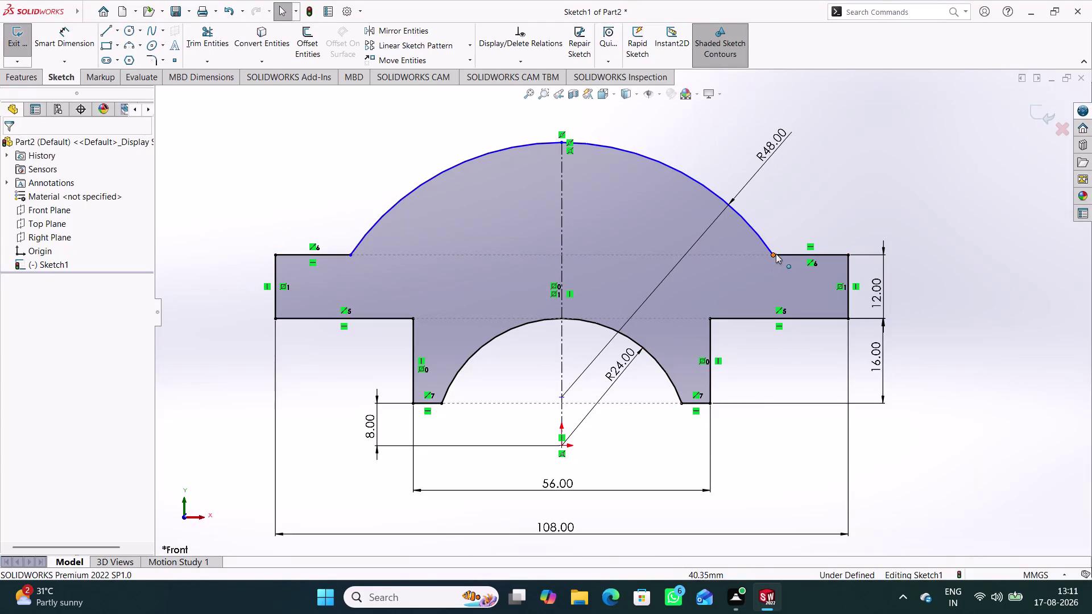
Try a tangent relation at the dome arc's endpoint, then undo it.
click(776, 253)
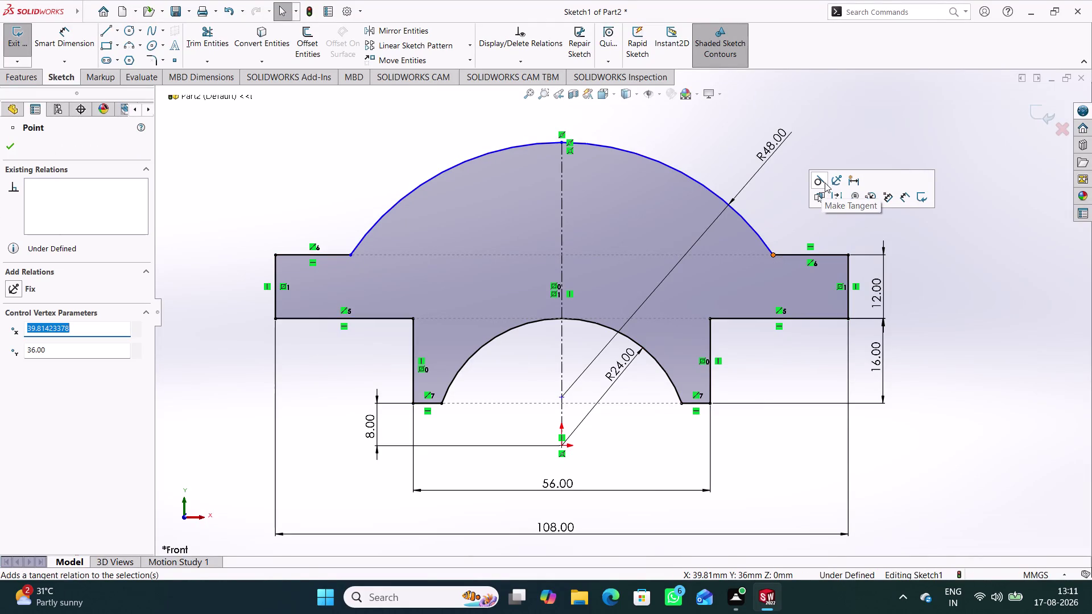
click(824, 183)
click(994, 310)
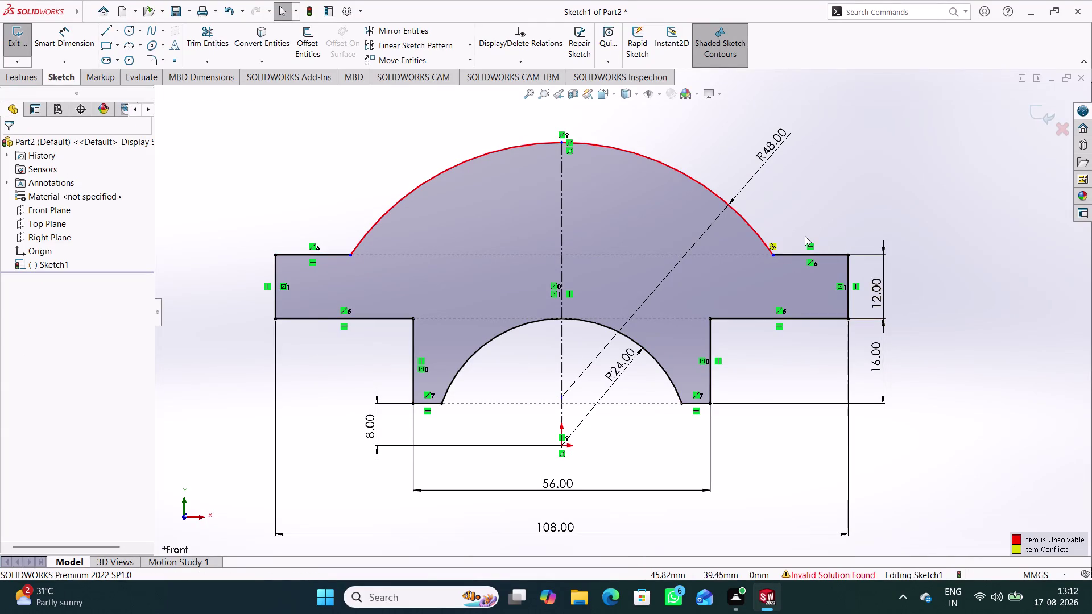
key(ctrl+z)
click(848, 210)
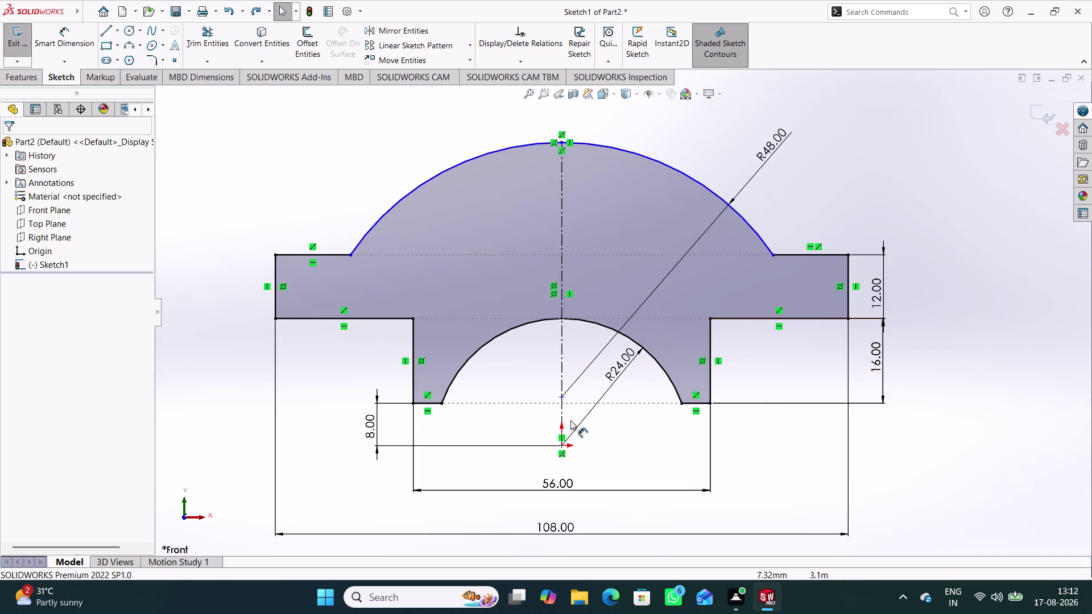
Drag the R48 dome arc's centre down along the centreline.
drag(564, 398, 565, 430)
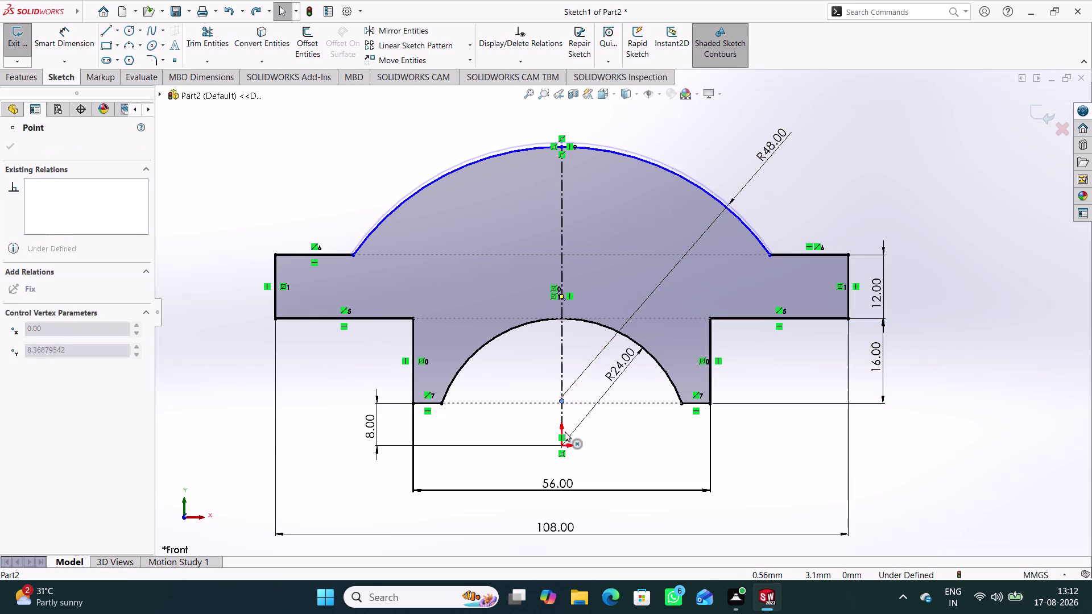
drag(565, 430, 582, 543)
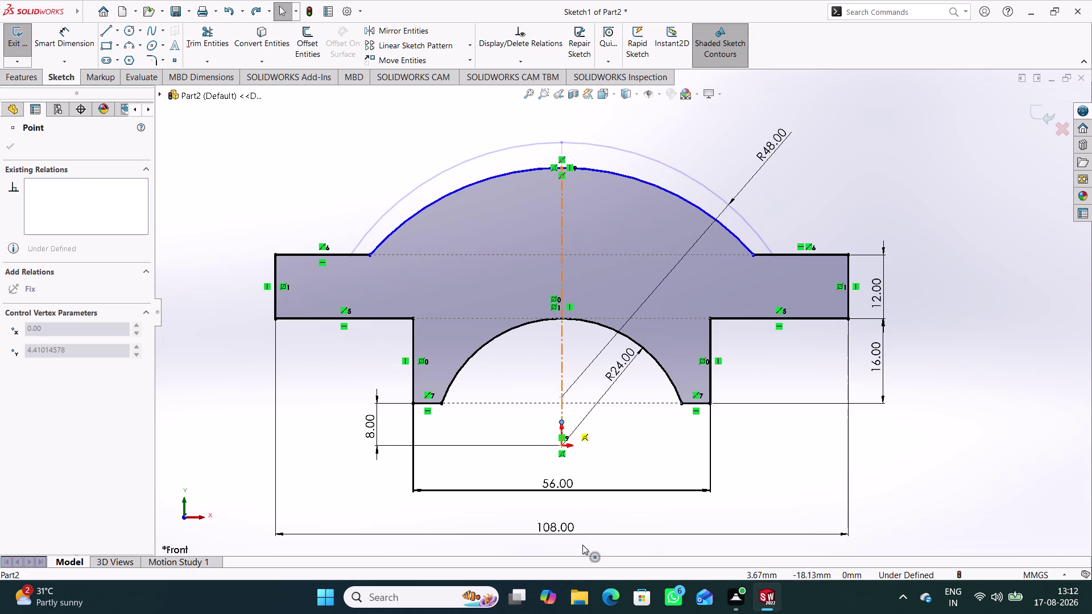
drag(582, 543, 585, 561)
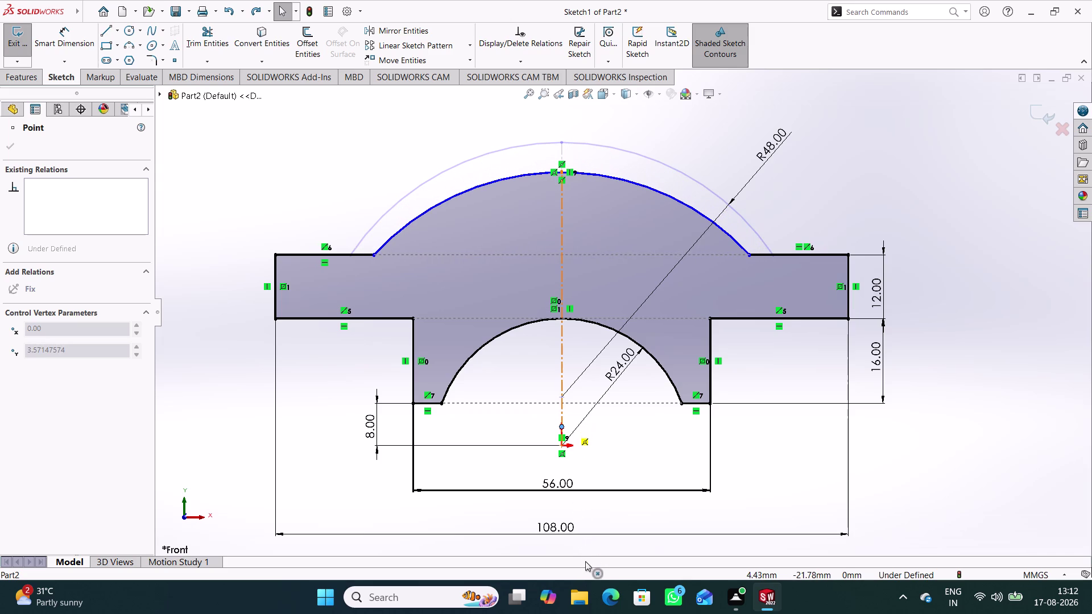
drag(585, 561, 622, 452)
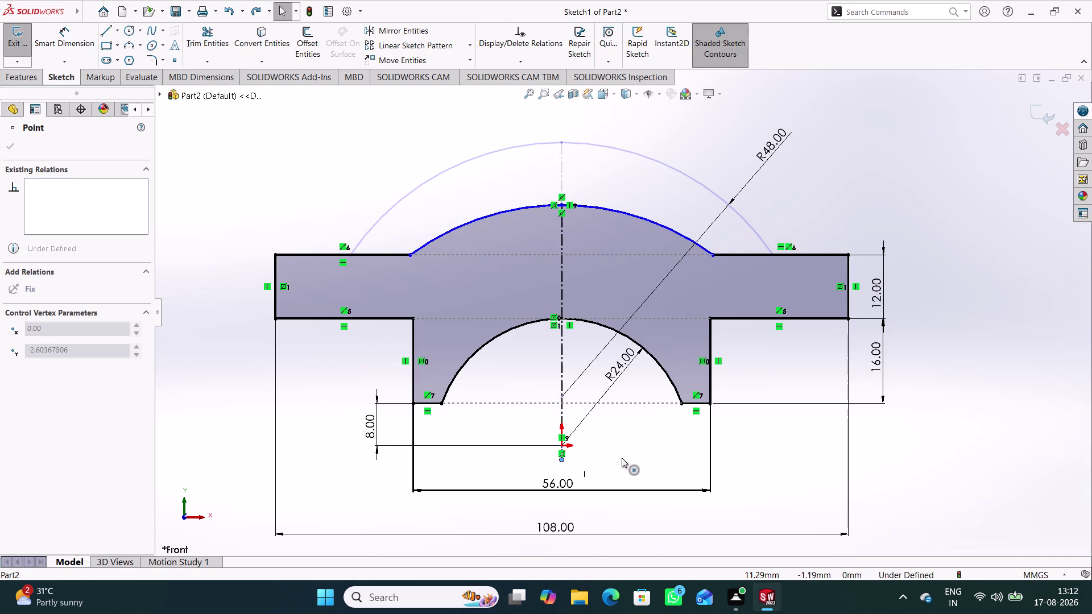
drag(621, 452, 638, 492)
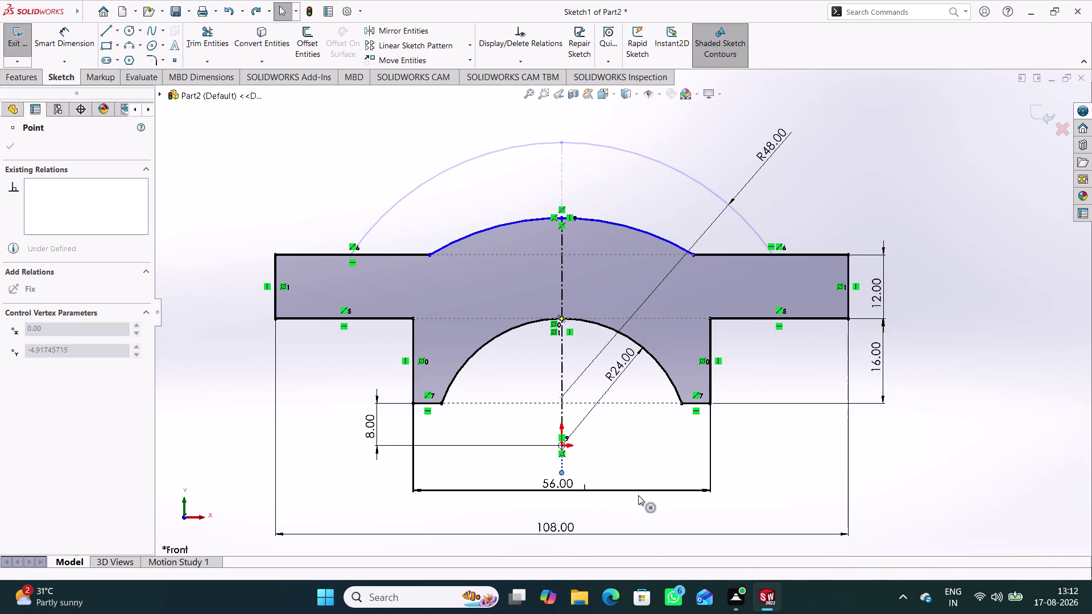
drag(638, 492, 629, 596)
drag(658, 443, 654, 461)
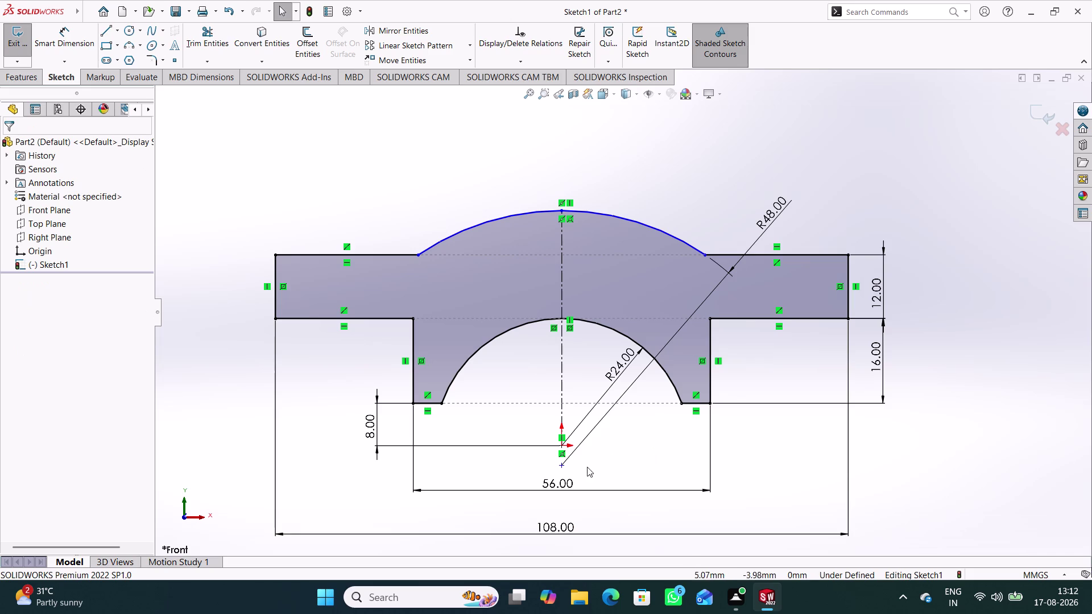
drag(563, 465, 583, 468)
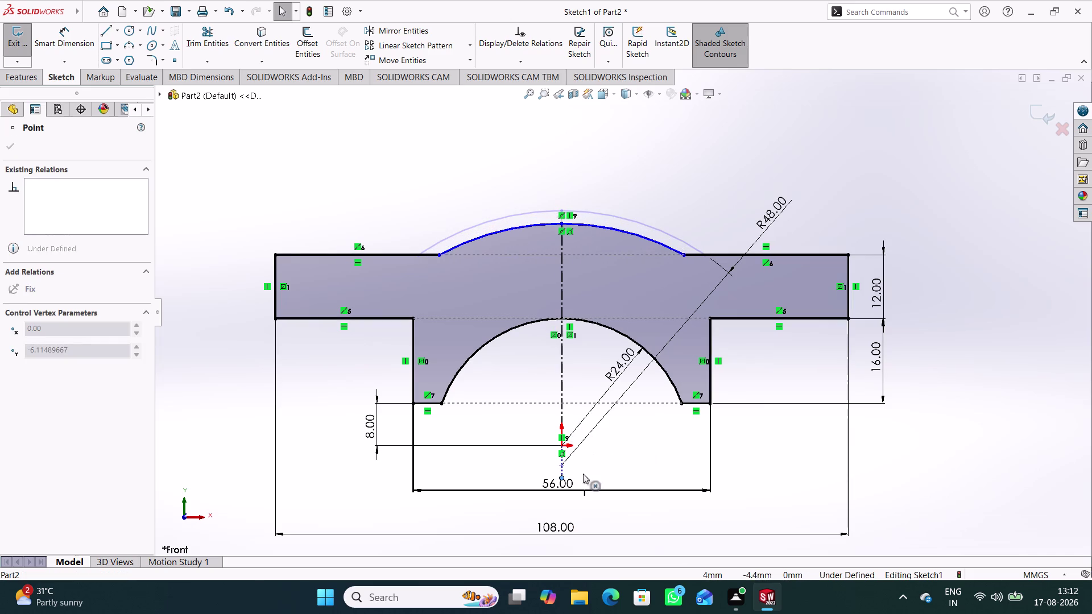
drag(582, 468, 605, 447)
Move the R48.00 dimension aside and place the 56.00 dimension below the profile.
click(628, 454)
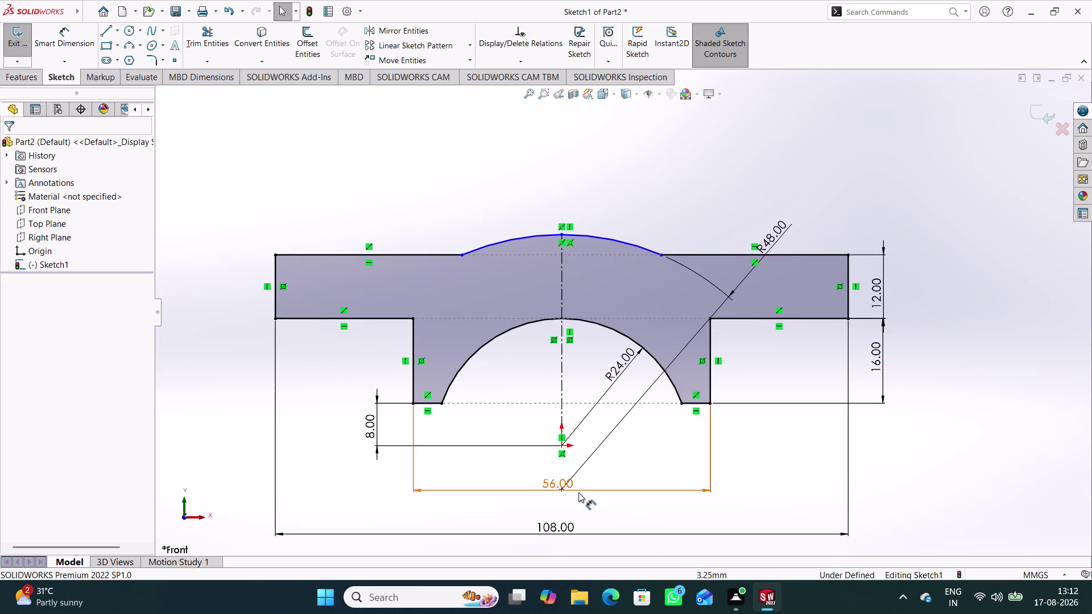
click(562, 489)
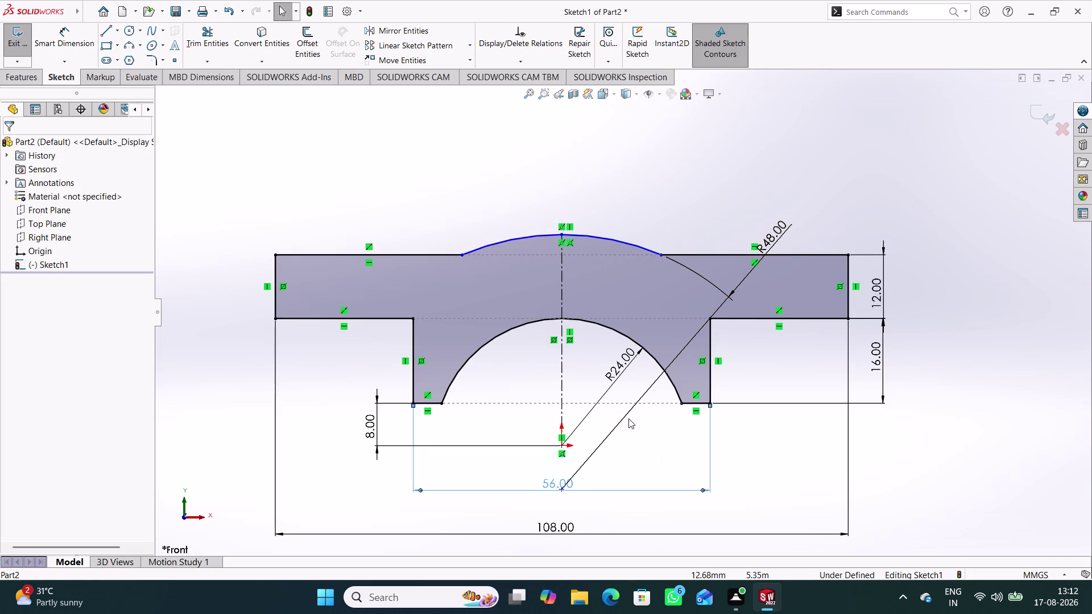
drag(623, 422, 629, 406)
click(624, 453)
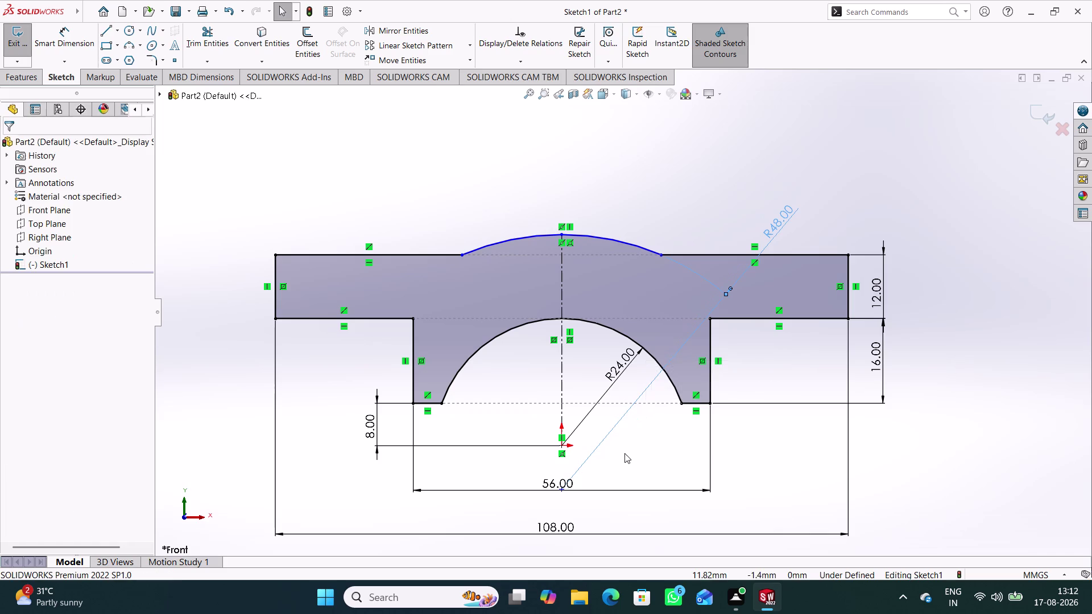
drag(560, 489, 566, 449)
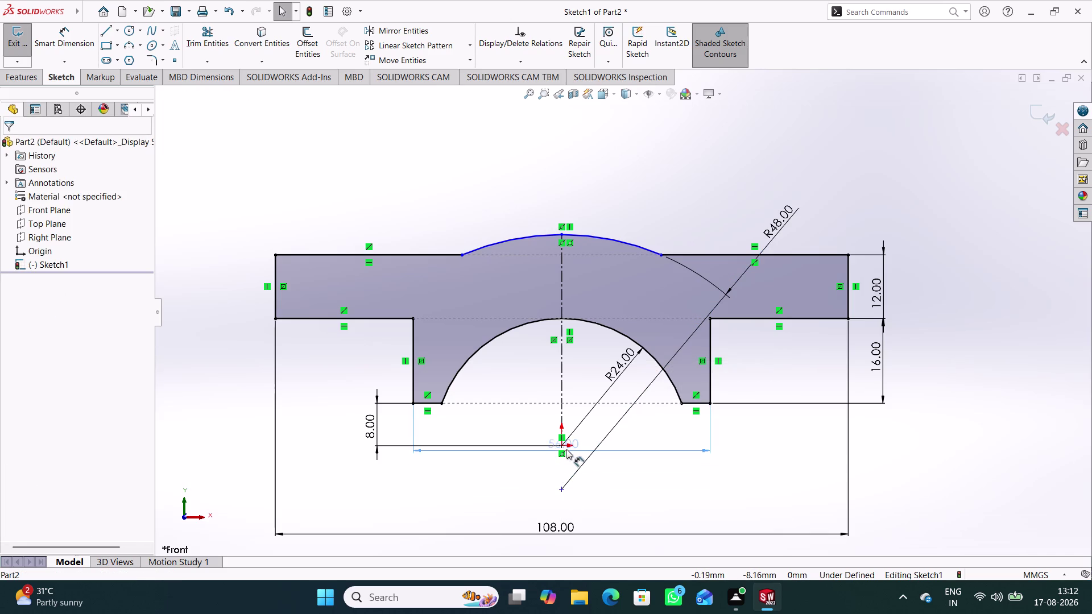
drag(566, 449, 562, 512)
click(603, 485)
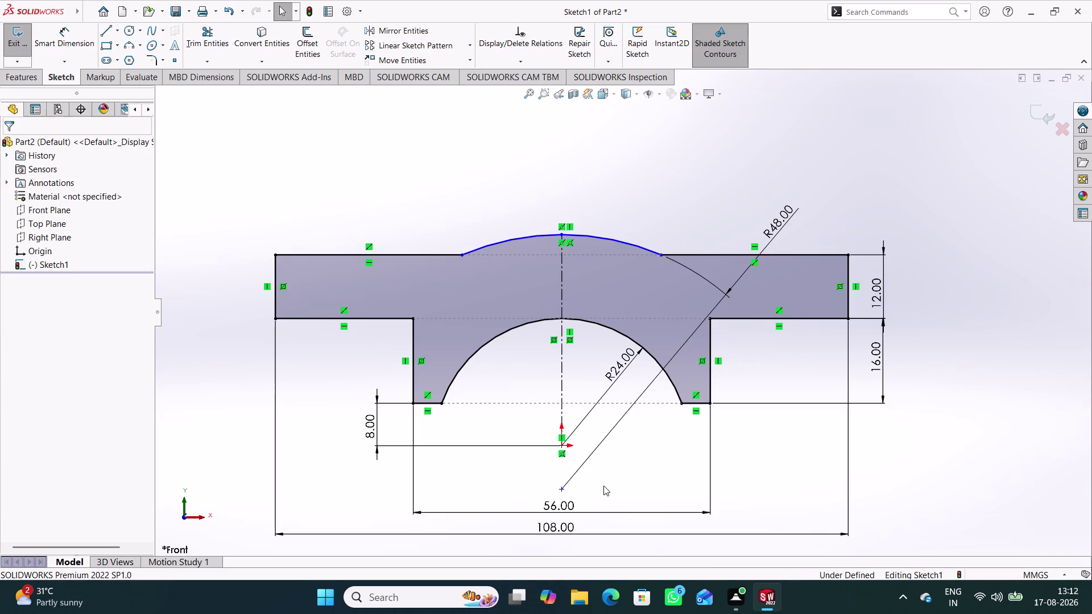
Nudge the dome arc's centre point a little lower.
drag(560, 489, 566, 432)
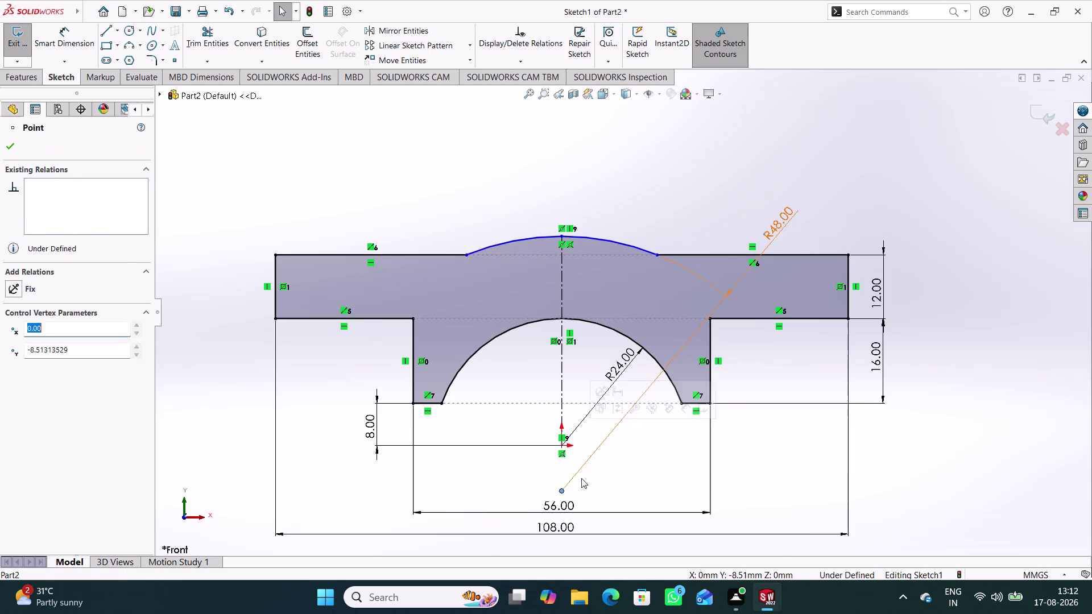
click(594, 483)
drag(559, 490, 562, 455)
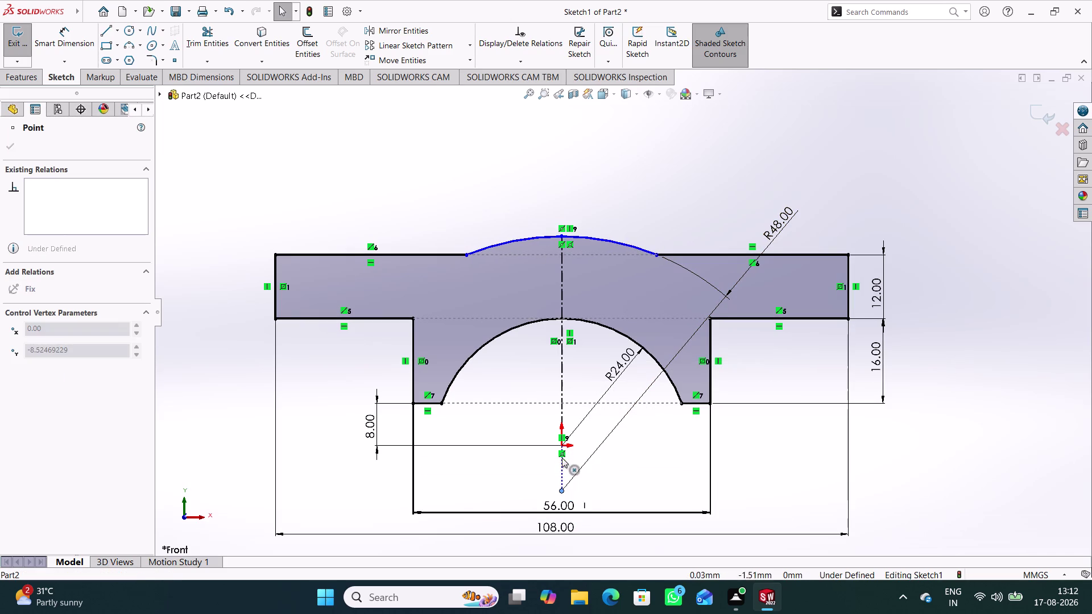
drag(561, 456, 587, 472)
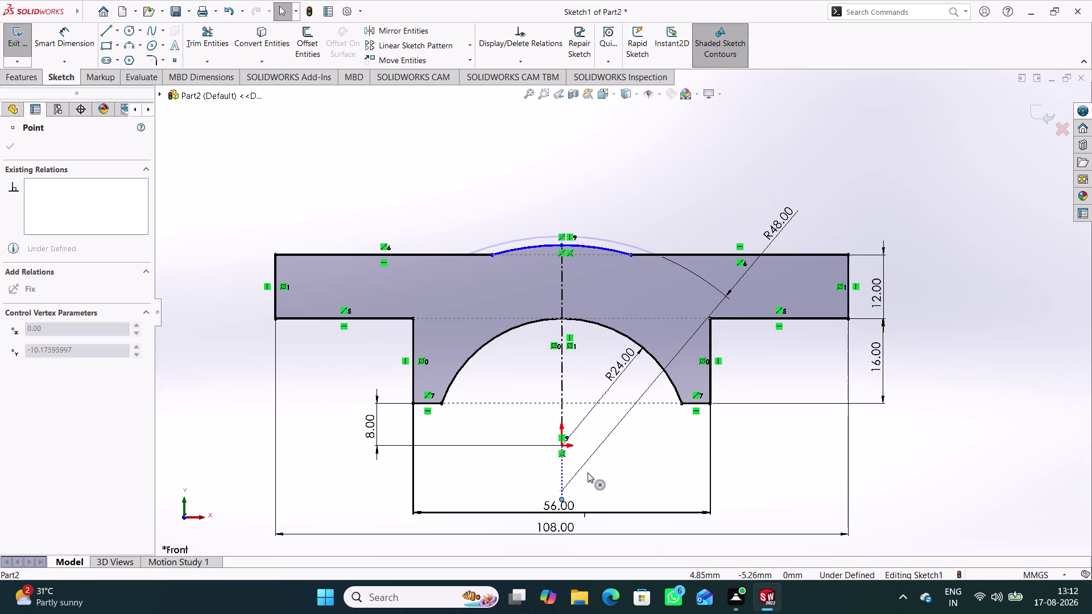
drag(587, 472, 589, 473)
click(597, 248)
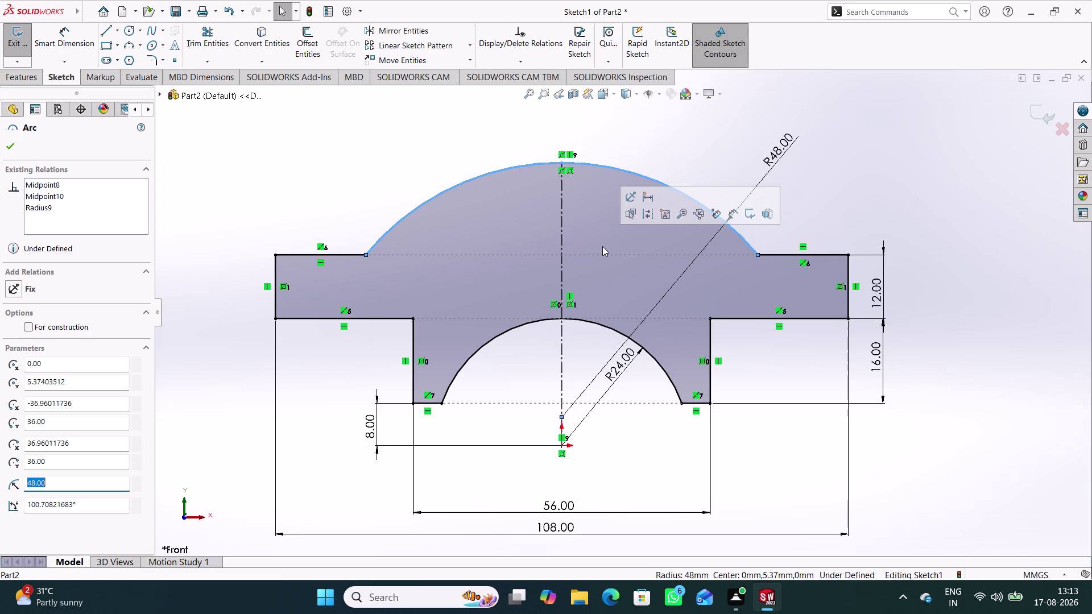
Snap the R48 dome arc's centre point onto the origin.
click(620, 463)
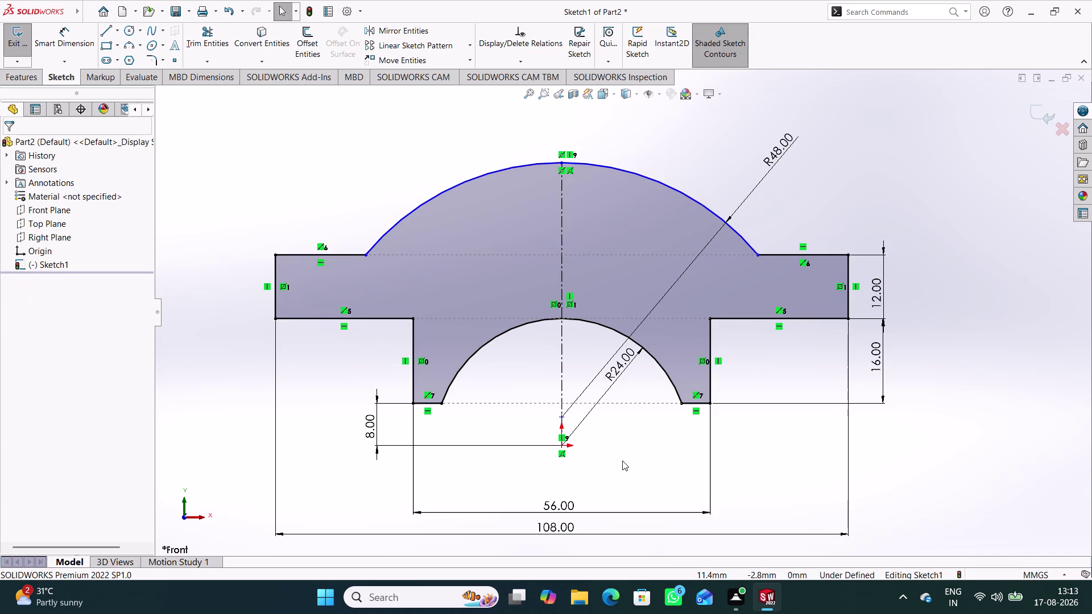
drag(563, 417, 563, 423)
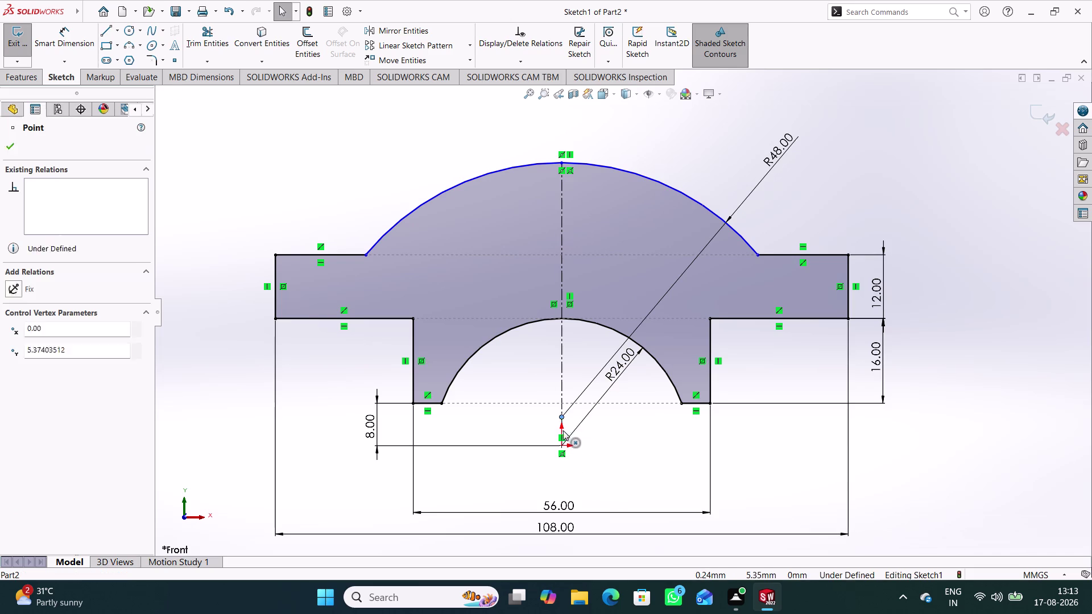
drag(563, 423, 586, 534)
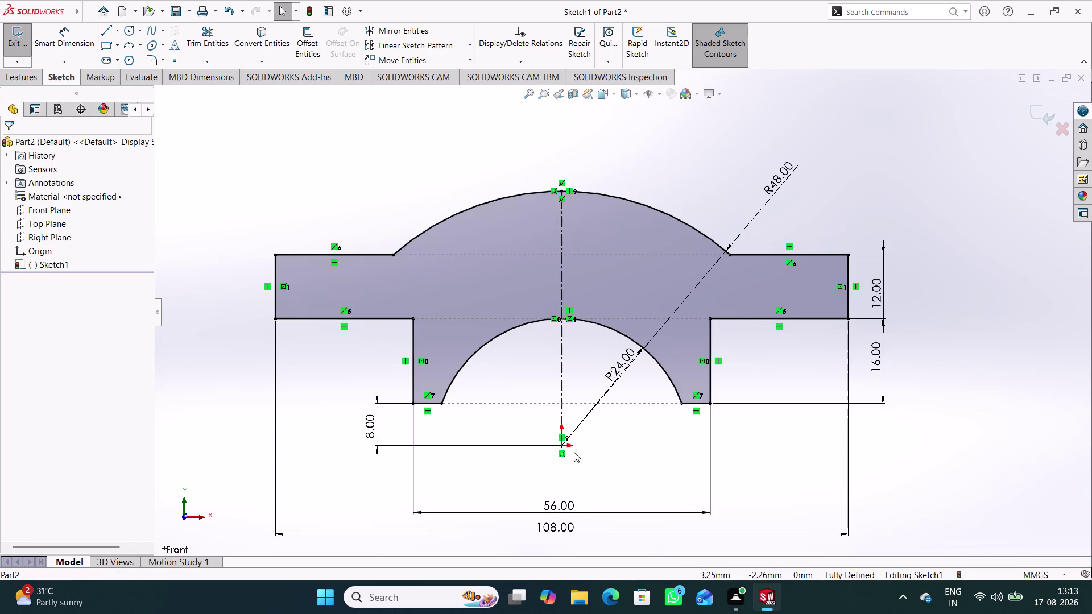
drag(563, 436, 569, 484)
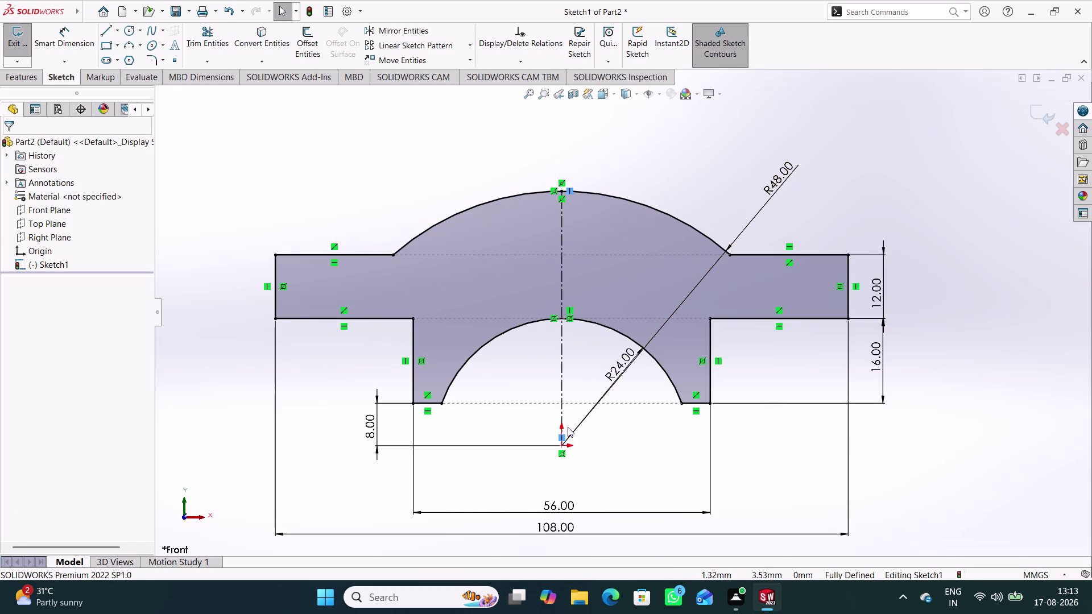
drag(561, 437, 587, 447)
click(615, 474)
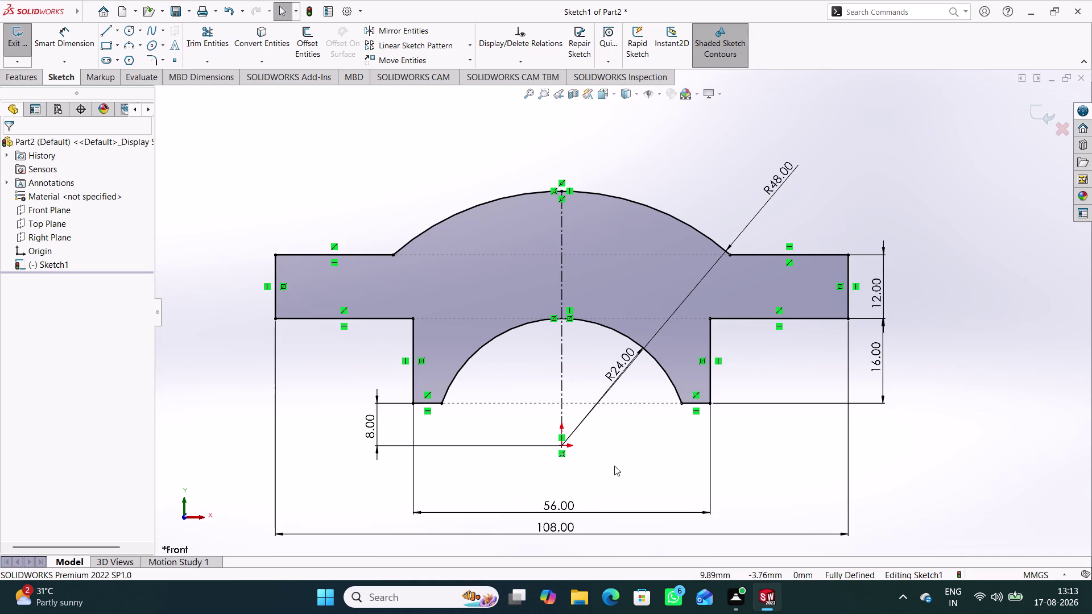
Check the dome arc's parameters and exit the fully defined profile sketch.
drag(614, 196, 616, 208)
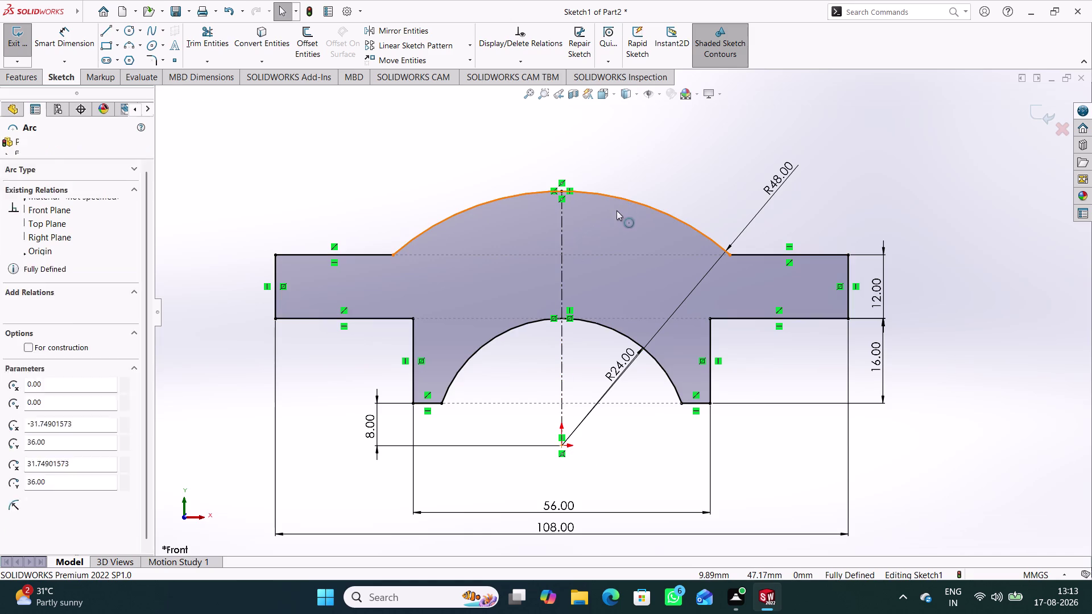
drag(616, 208, 621, 232)
click(601, 462)
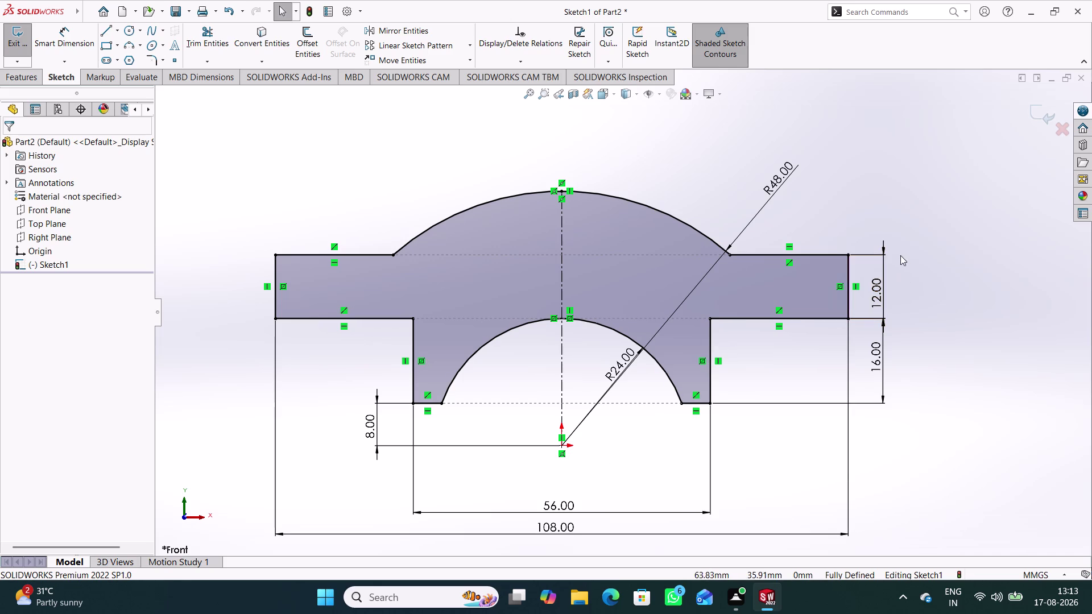
click(1045, 108)
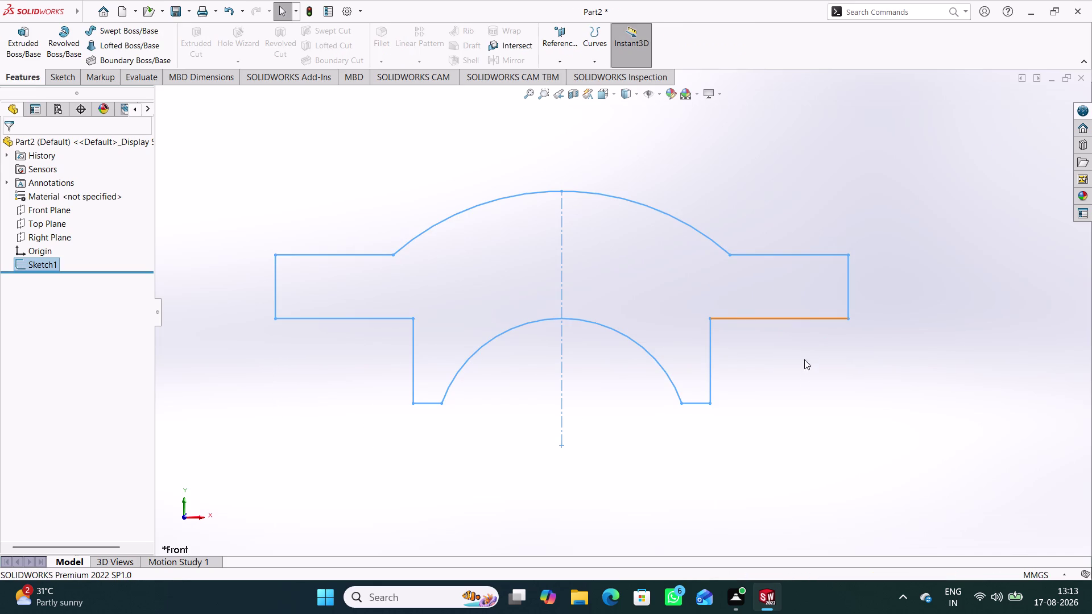
Boss-extrude the profile with Mid Plane to a 46 mm depth, creating Boss-Extrude1.
middle_drag(797, 374, 782, 393)
click(28, 48)
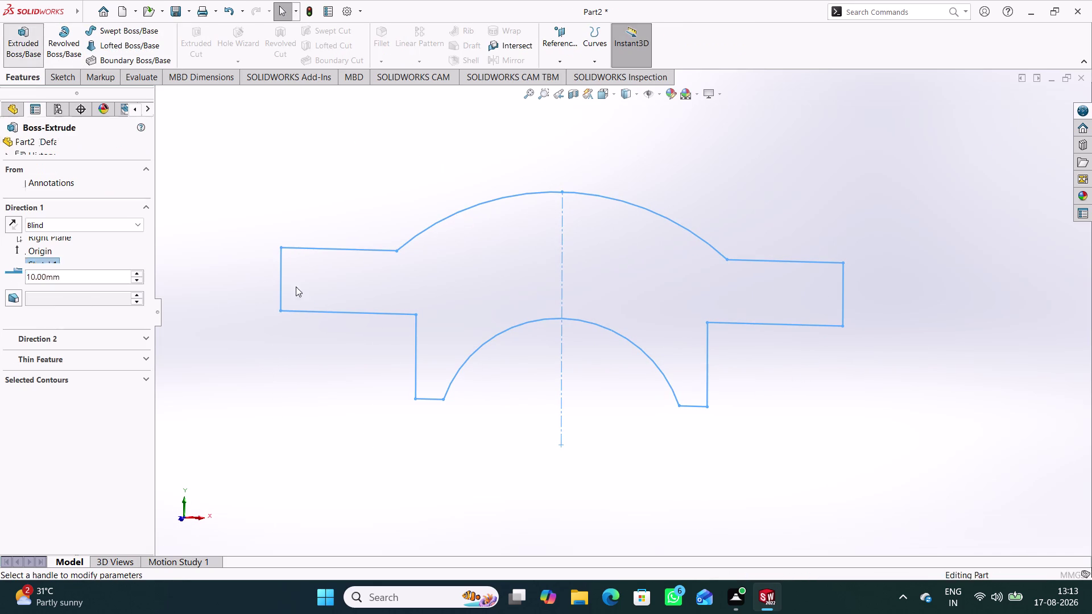
click(138, 222)
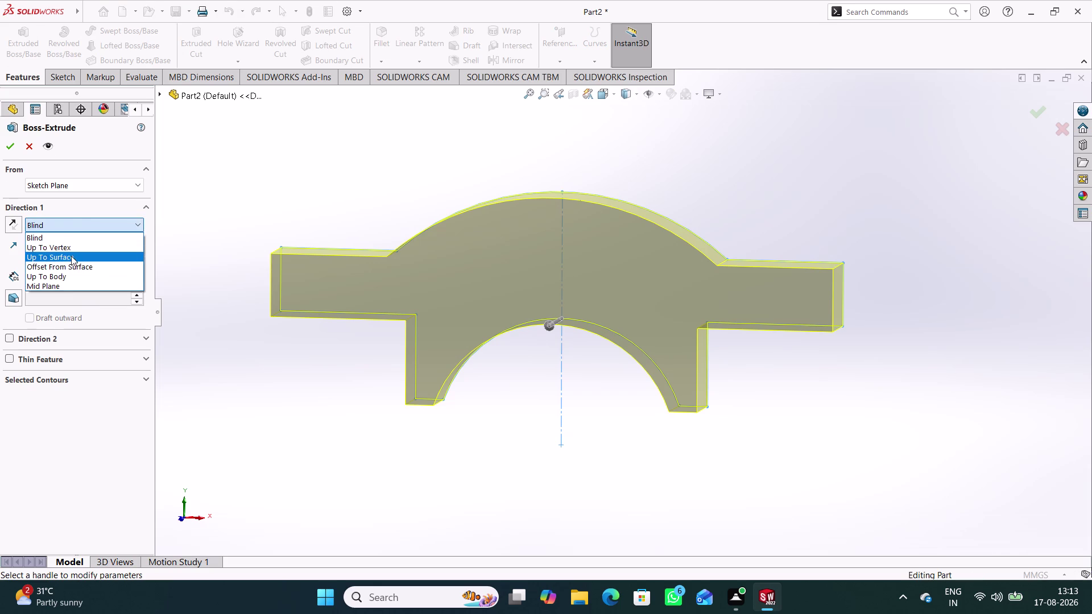
click(73, 285)
middle_drag(481, 395, 402, 424)
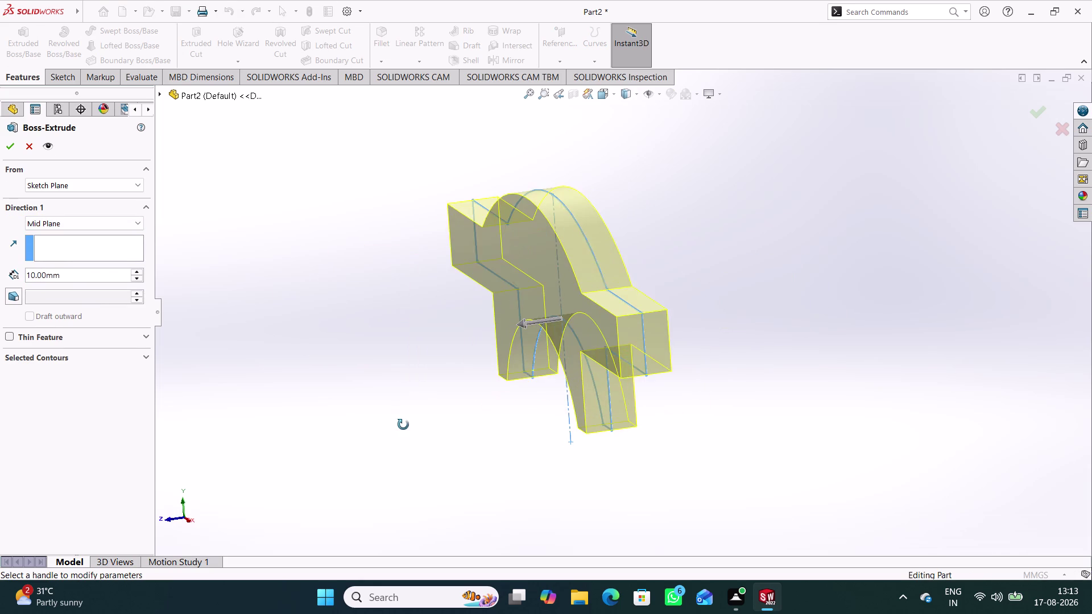
middle_drag(401, 423, 404, 426)
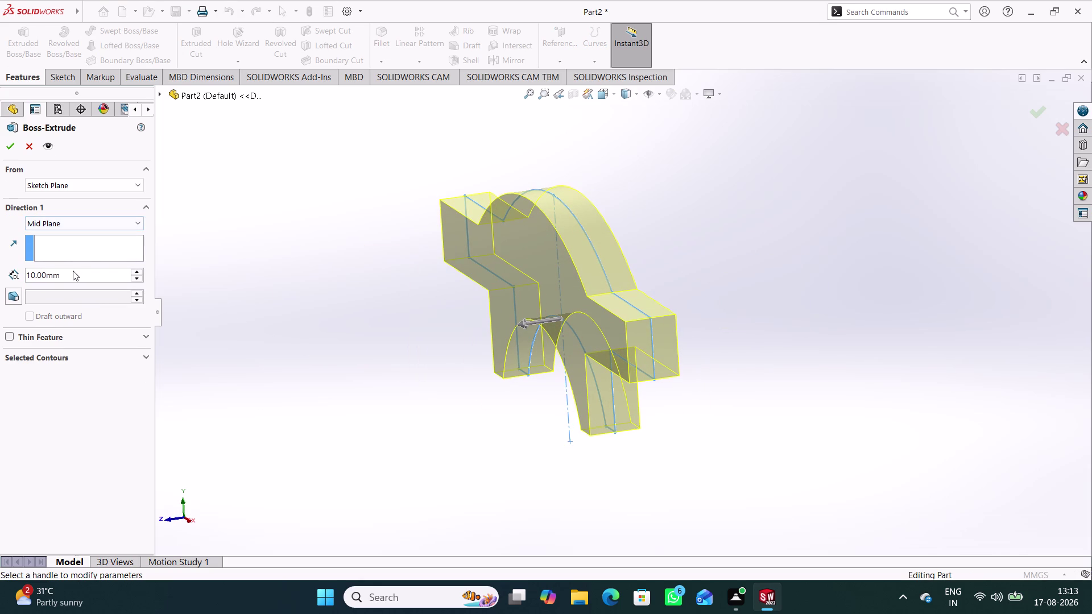
drag(73, 271, 34, 273)
text(4)
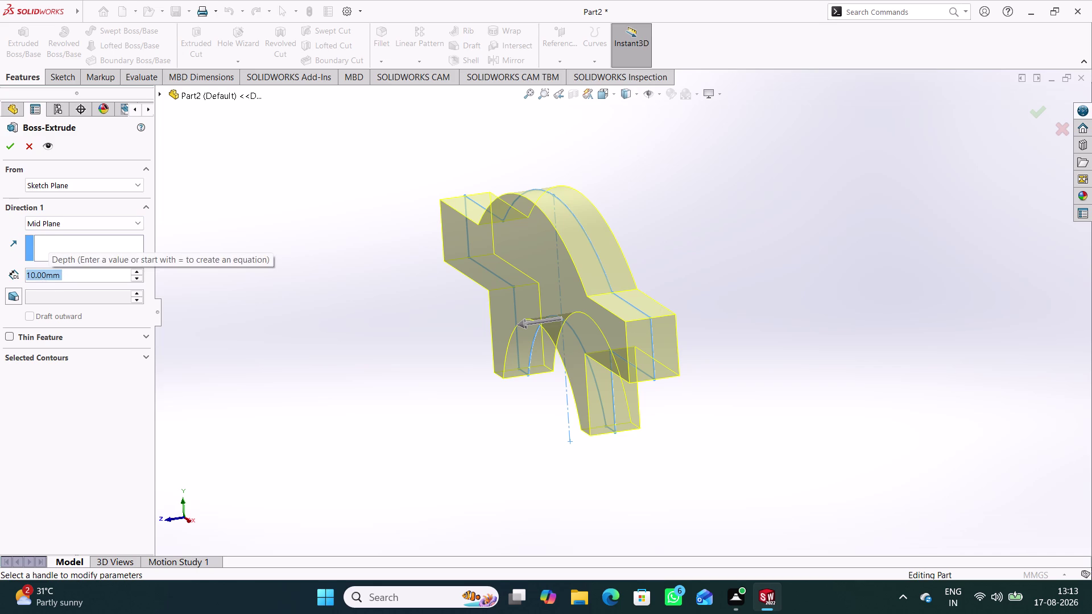
text(6)
click(292, 234)
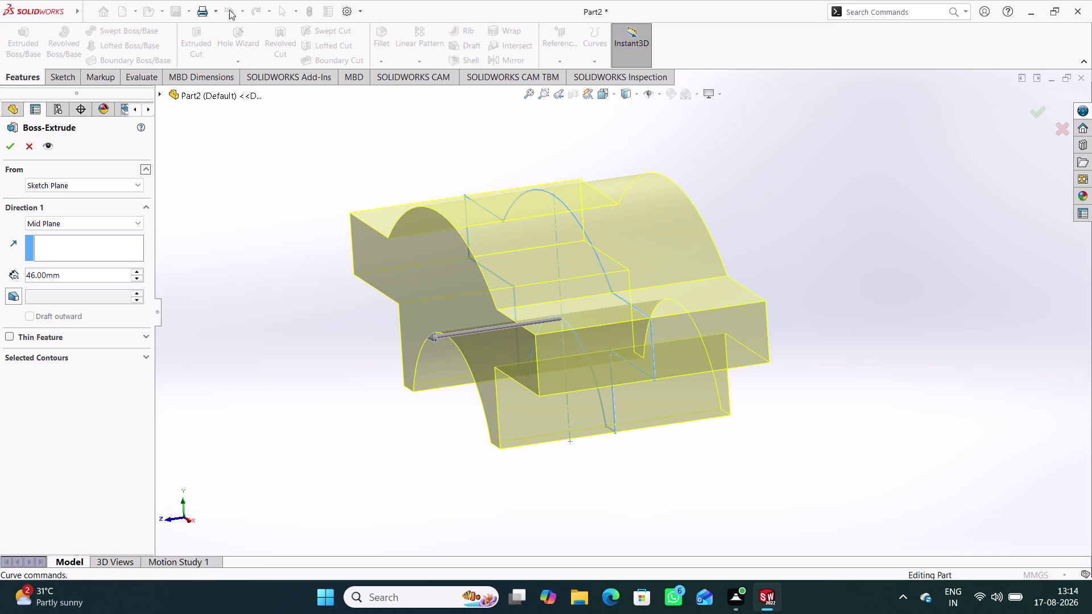
click(5, 145)
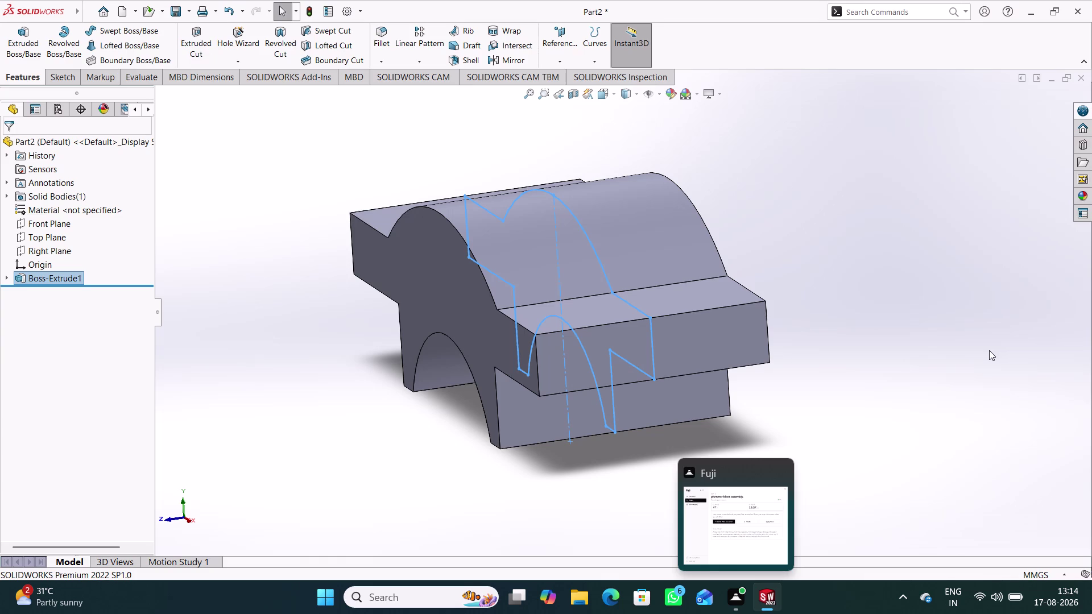
Start a fillet, browse the FilletXpert Corner and Add options, then cancel.
click(391, 385)
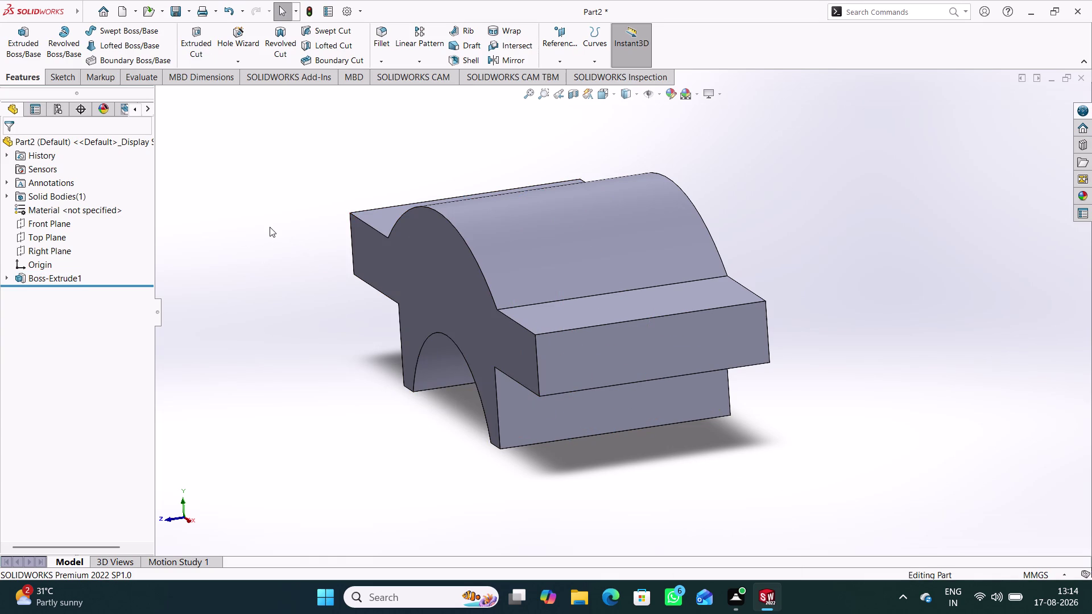
click(379, 37)
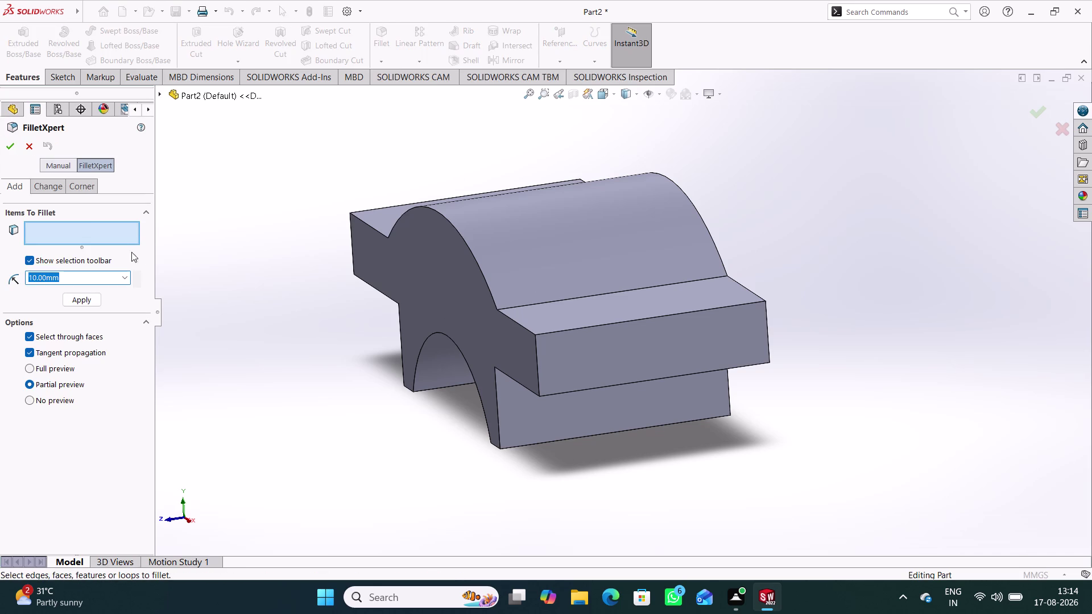
click(56, 188)
click(73, 187)
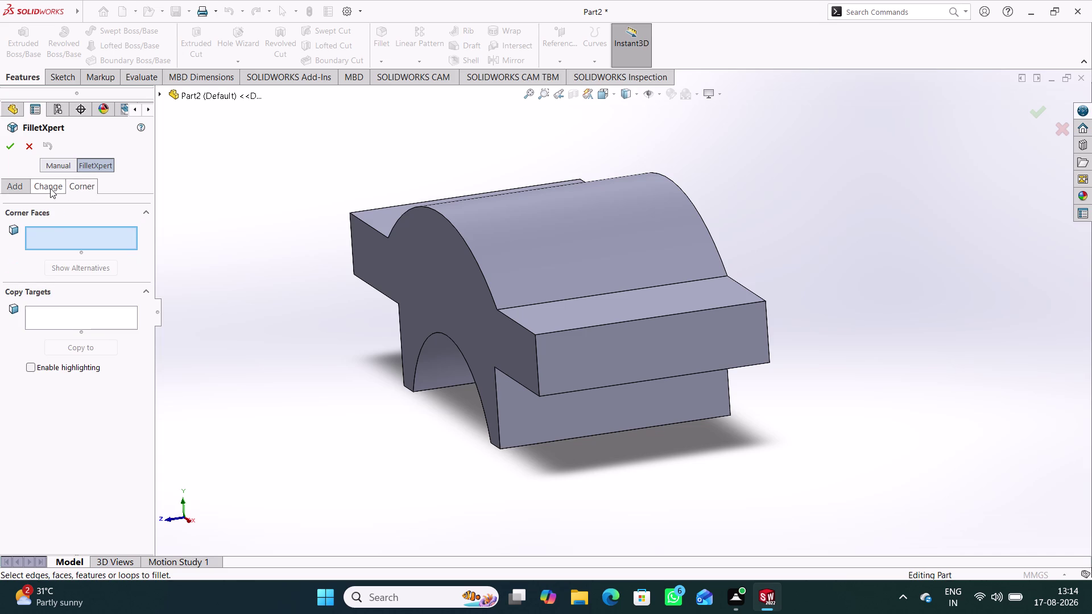
click(45, 187)
click(21, 186)
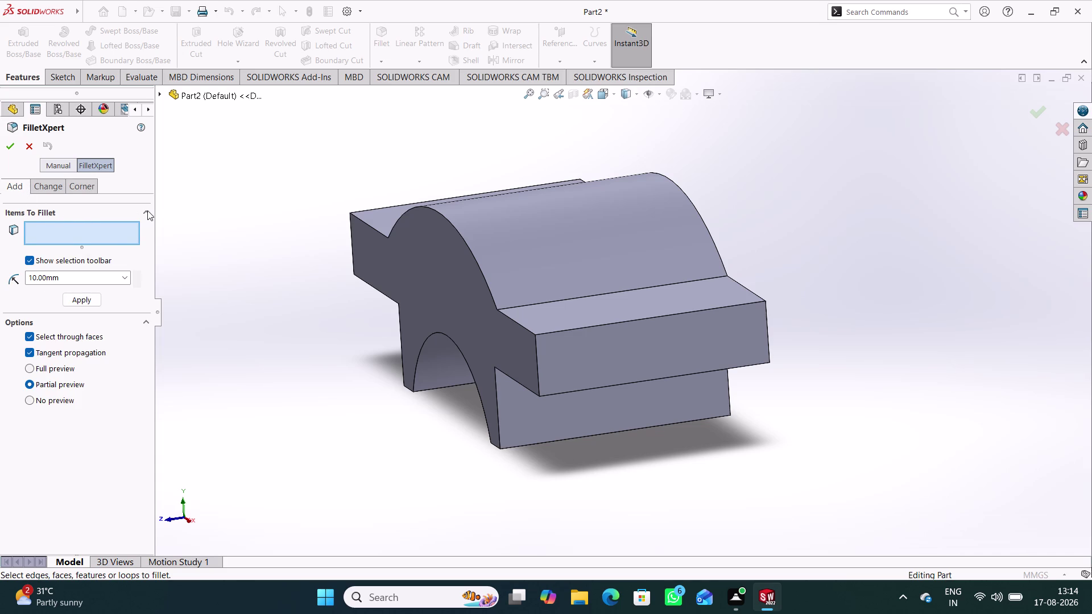
click(145, 210)
click(146, 210)
click(26, 143)
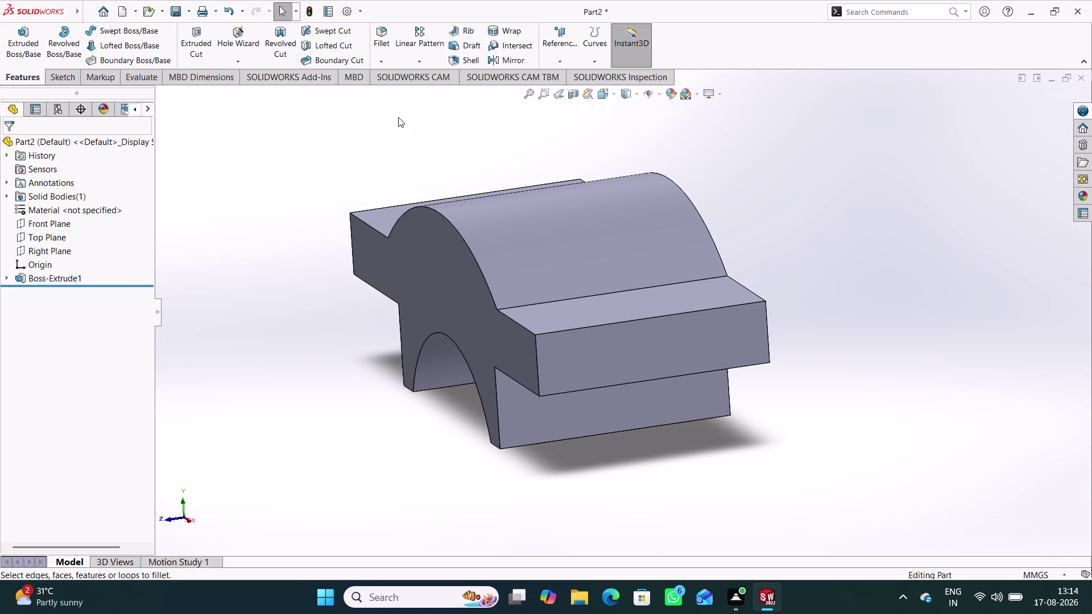
click(395, 120)
Check the Sketch tab and Linear Pattern list, then reopen Fillet.
click(74, 81)
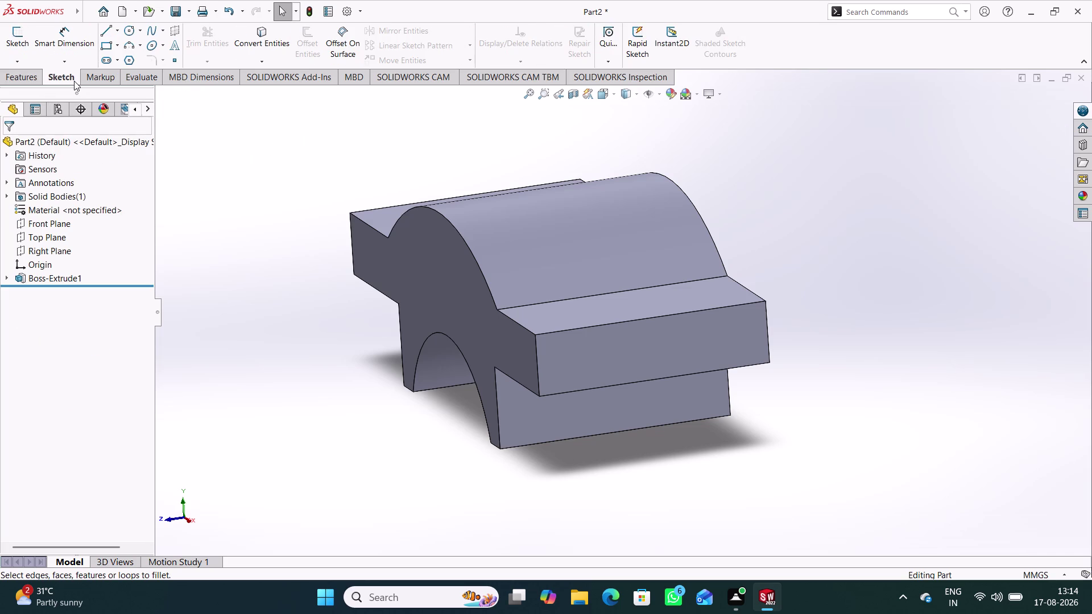
click(29, 74)
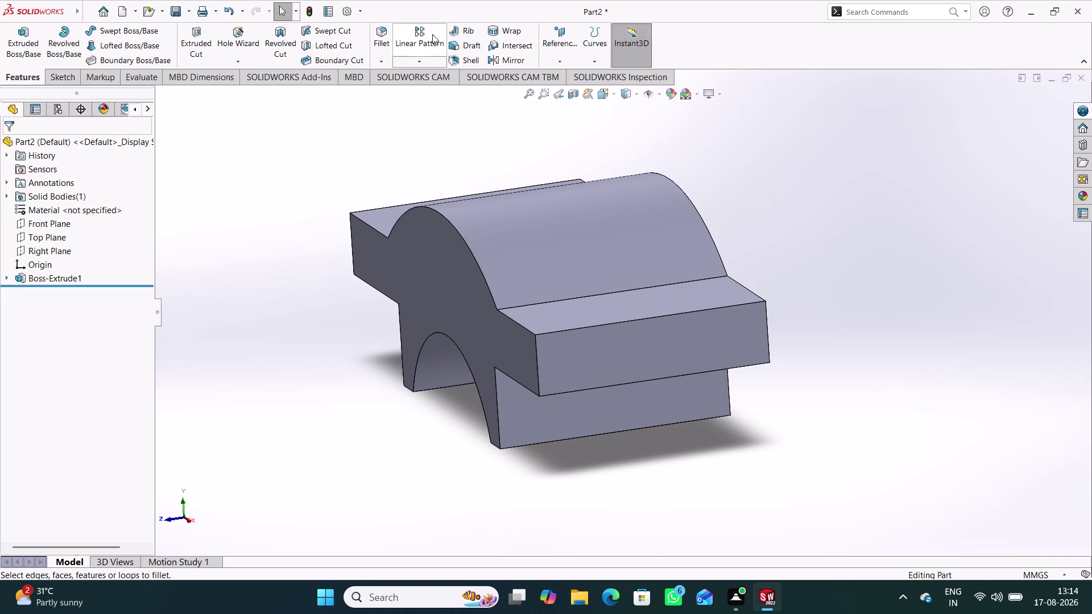
click(383, 60)
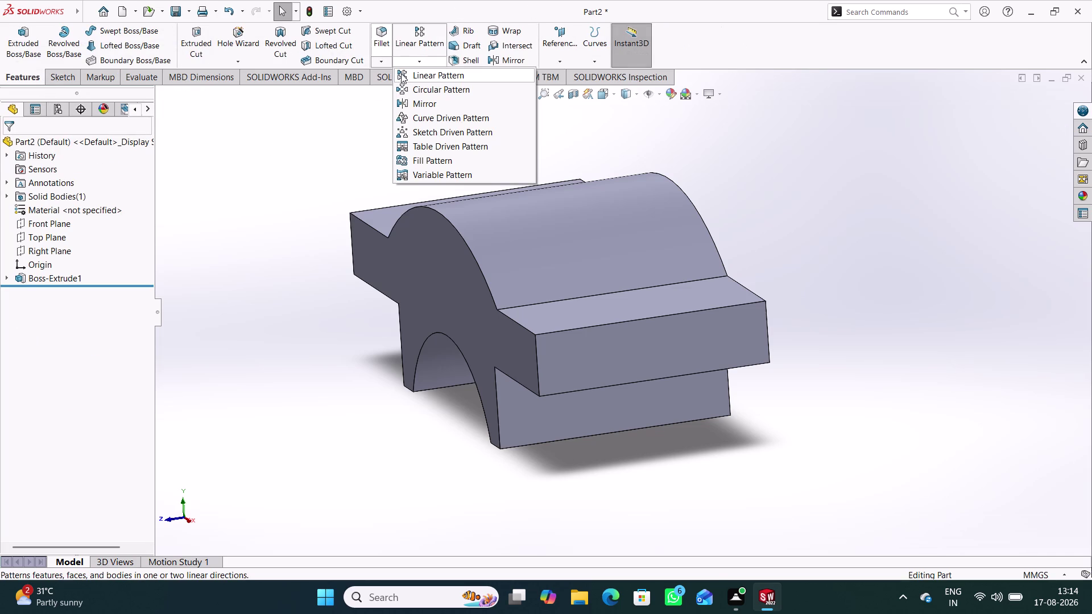
click(381, 43)
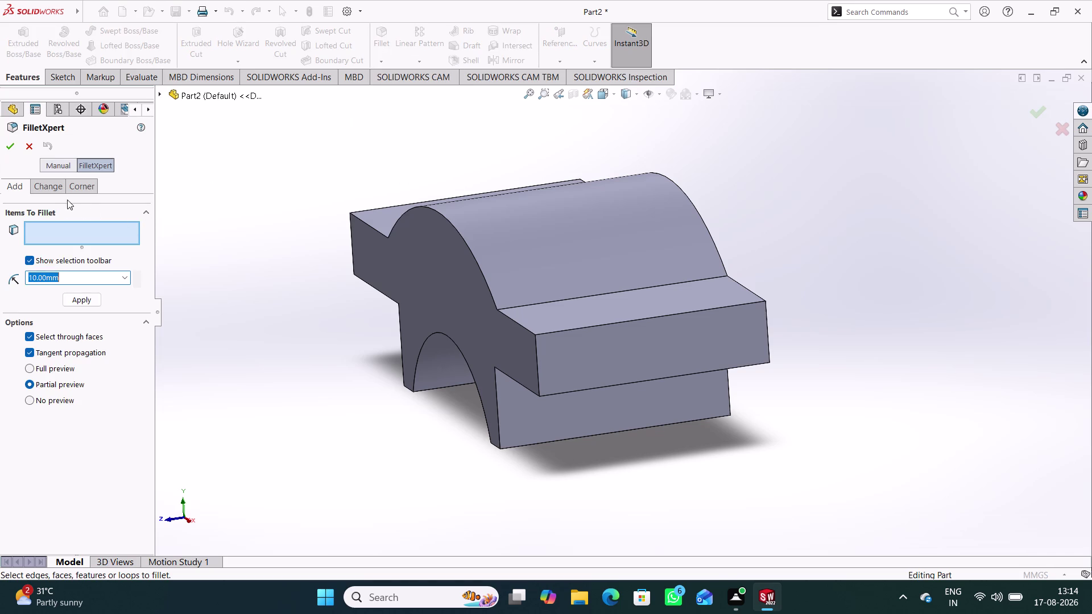
Set a manual Full Round Fillet with the flange front face and end center face.
click(65, 167)
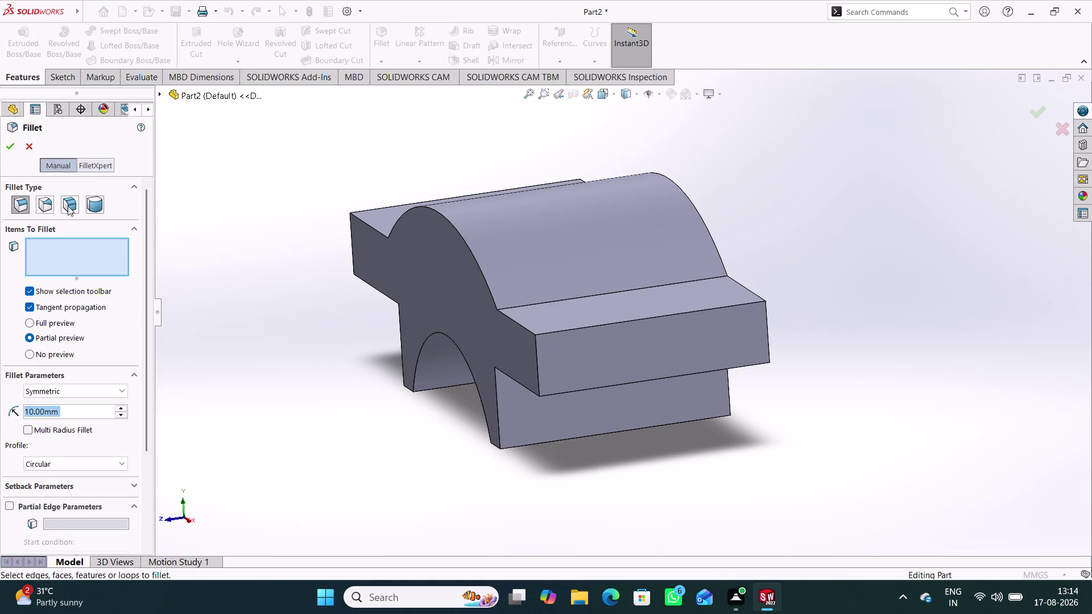
click(95, 206)
click(81, 248)
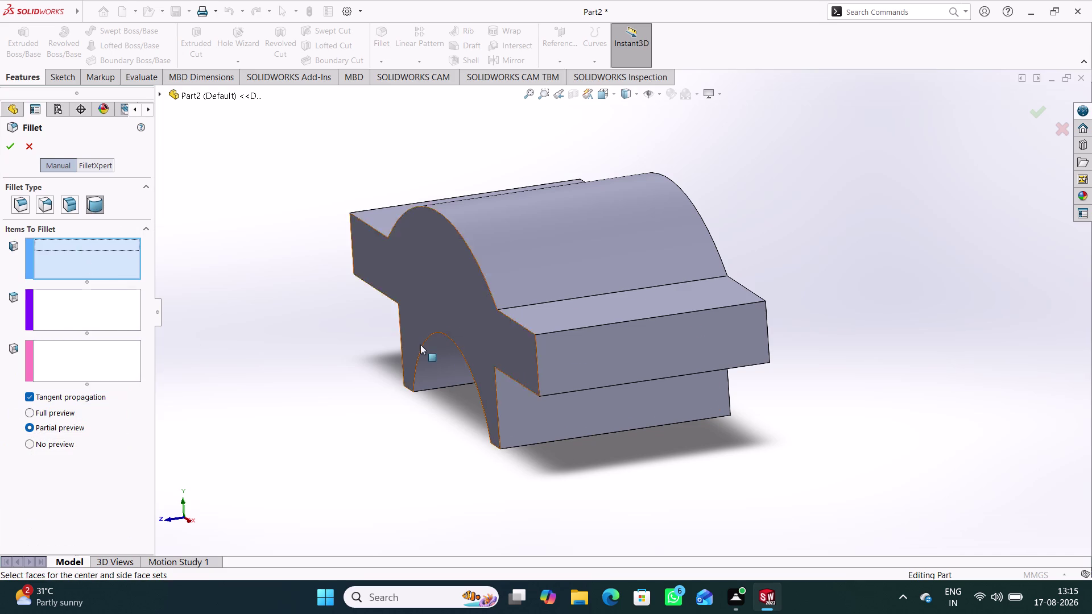
click(513, 342)
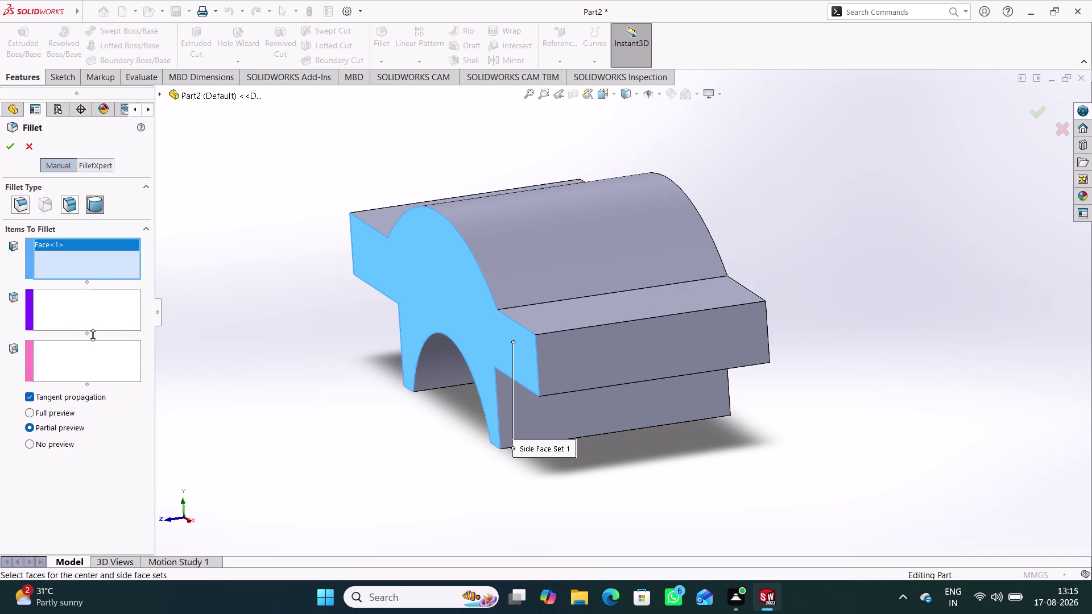
click(91, 313)
click(593, 361)
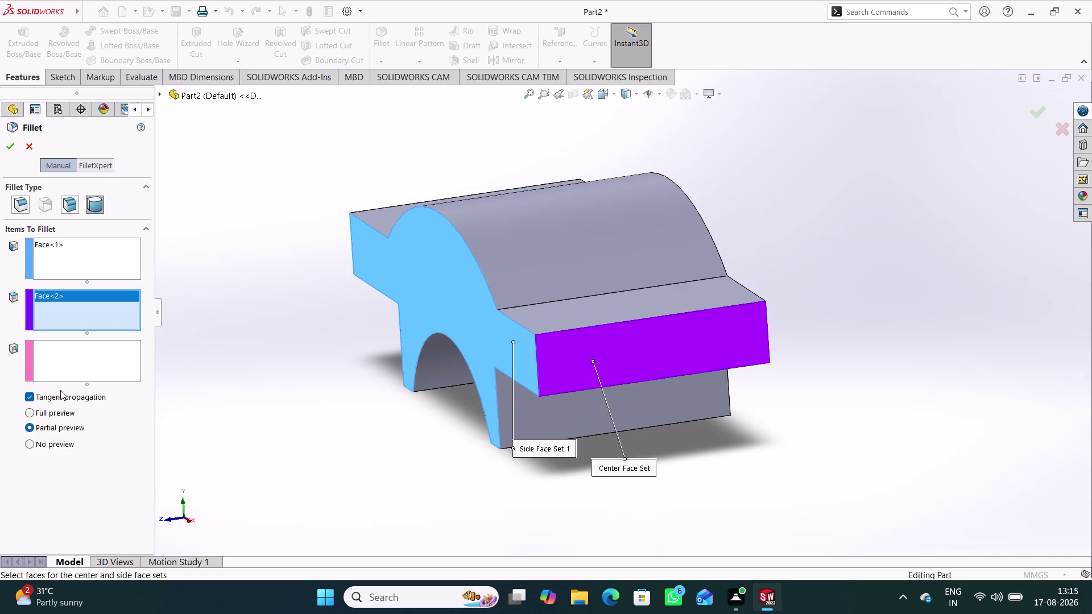
click(41, 352)
Add the flange back face as second side and confirm Fillet1.
middle_drag(909, 344, 798, 348)
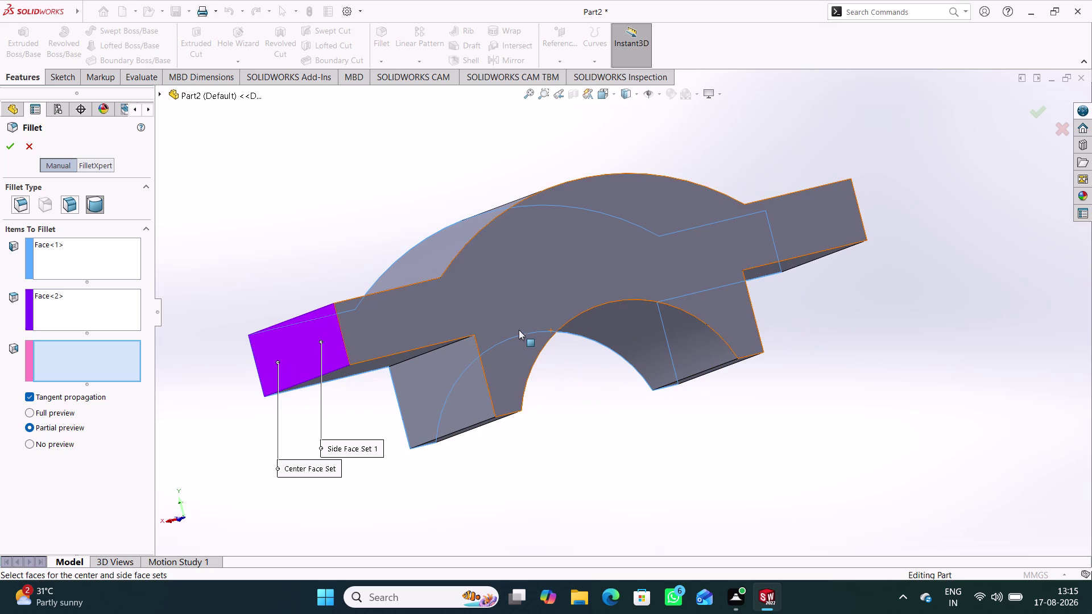
click(463, 328)
middle_drag(352, 263, 469, 257)
middle_drag(493, 255, 497, 273)
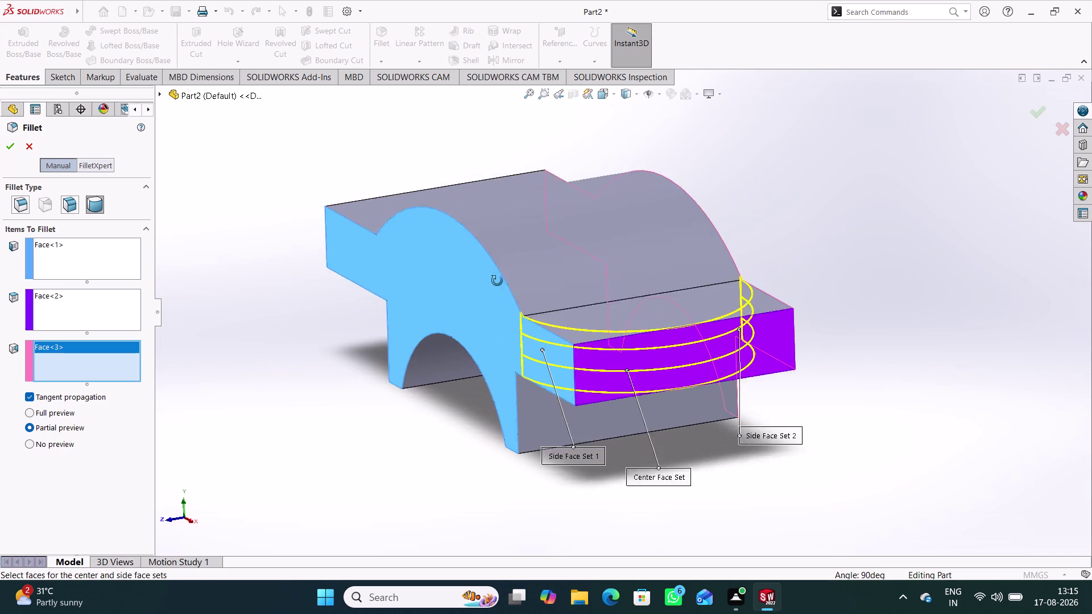
middle_drag(497, 273, 497, 283)
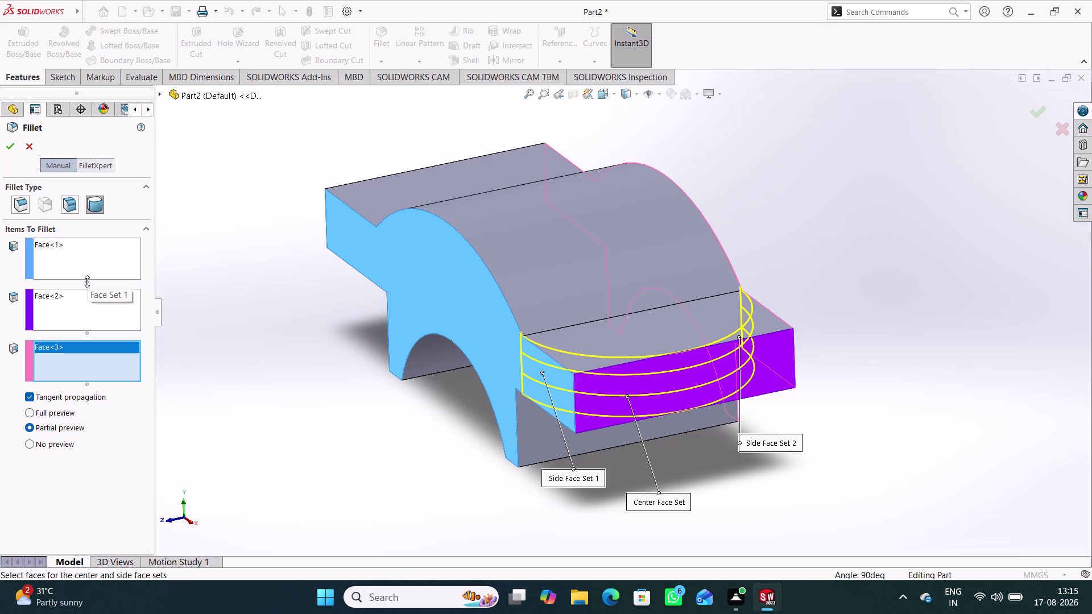
click(7, 145)
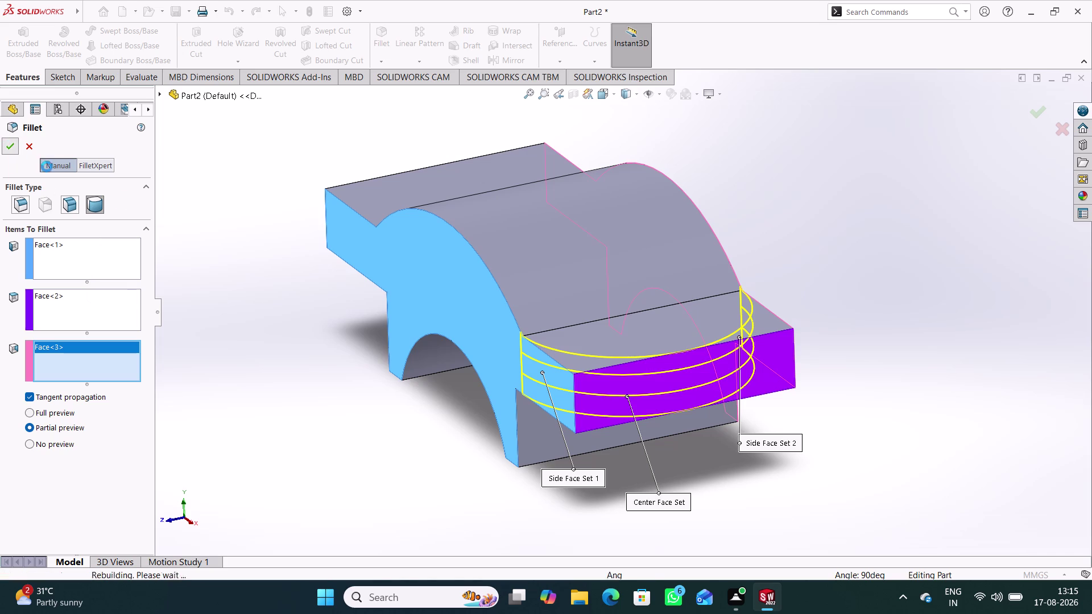
middle_drag(329, 341, 390, 421)
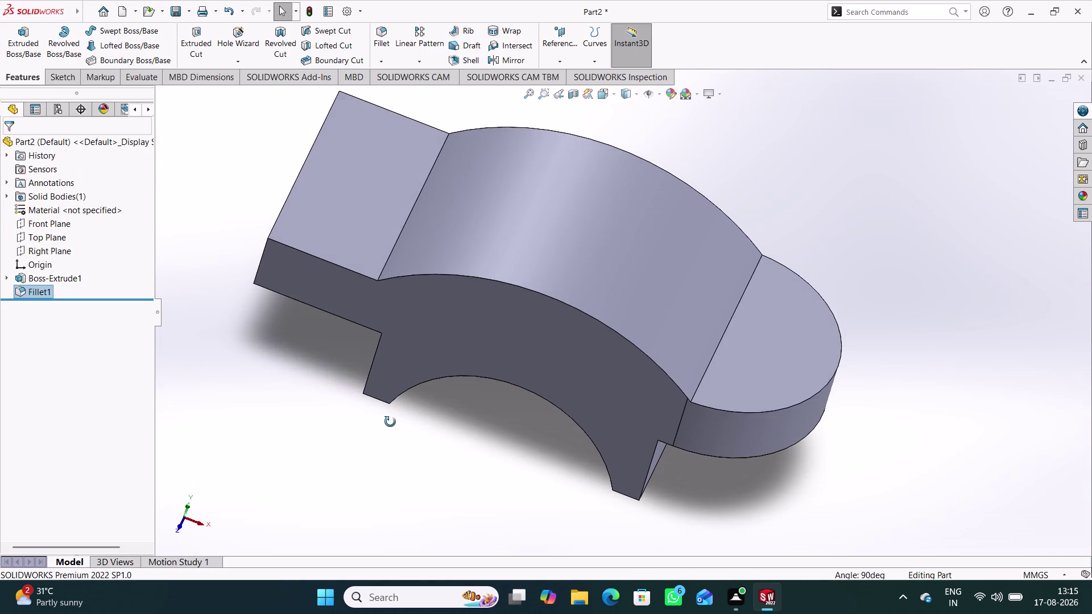
Undo Fillet1 and the extrusion, redo Boss-Extrude1, and start a new fillet.
middle_drag(391, 422, 386, 414)
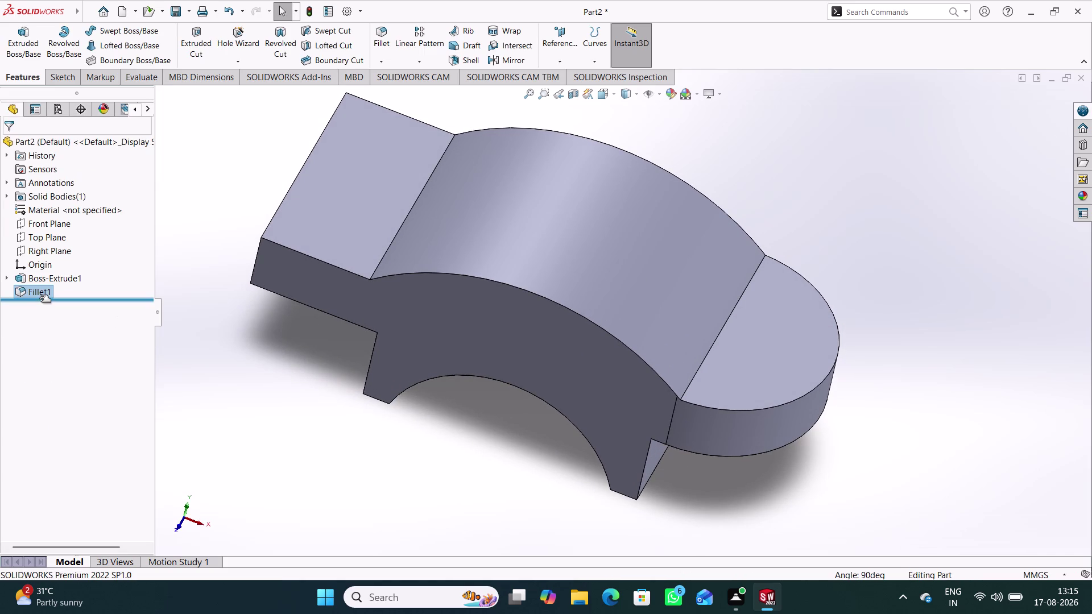
key(ctrl+z)
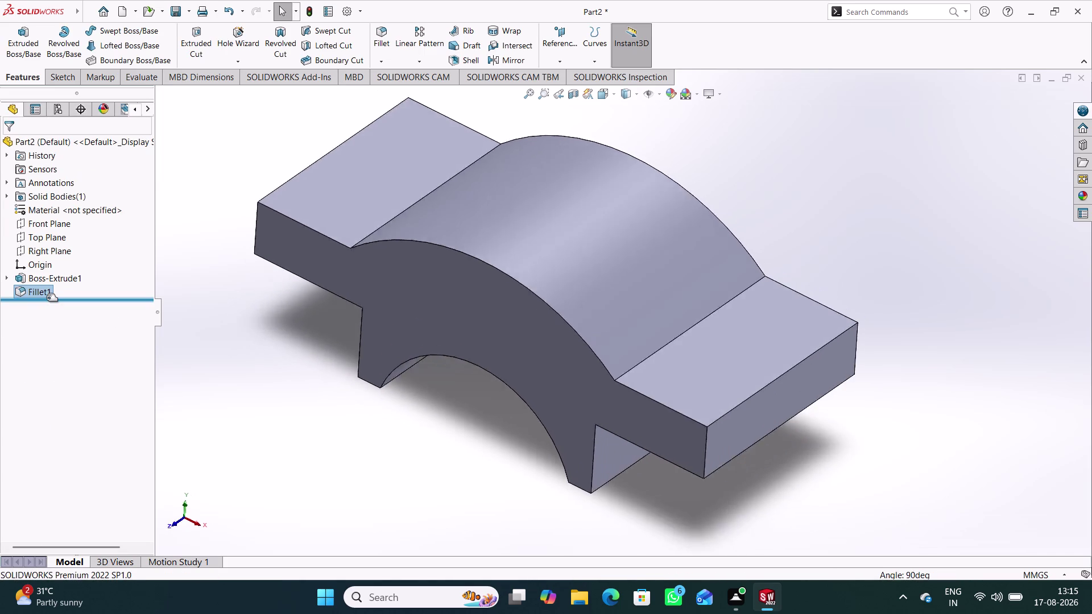
key(ctrl+z)
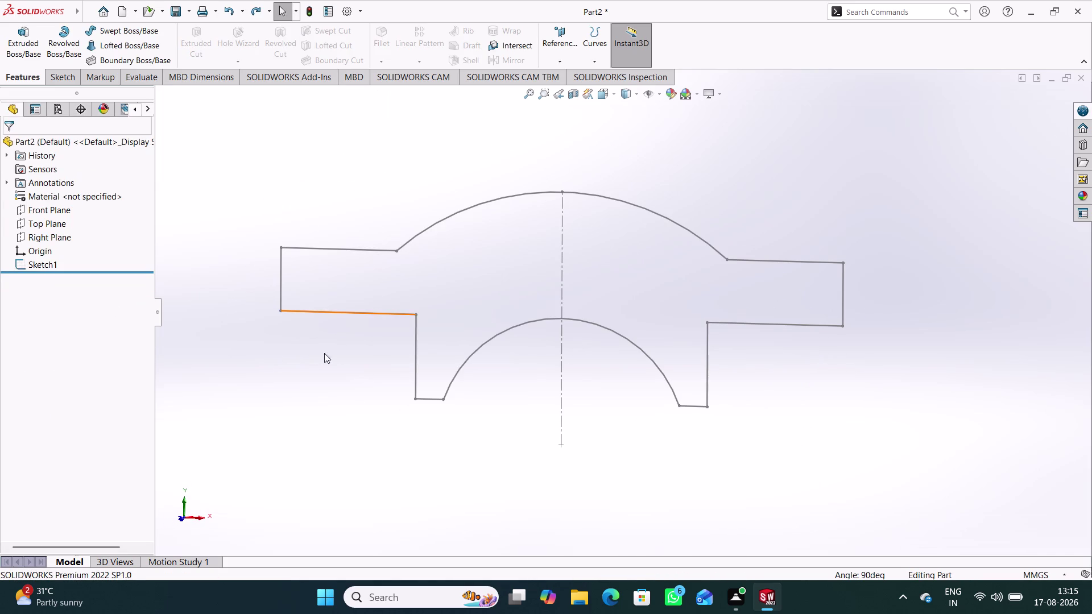
middle_drag(310, 353, 273, 353)
click(257, 12)
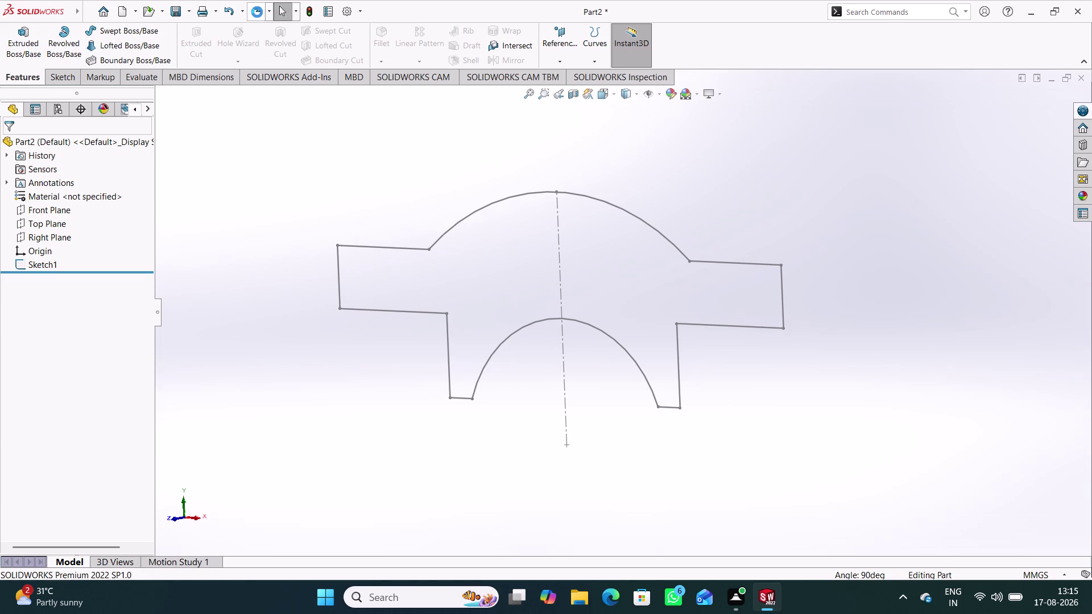
click(278, 327)
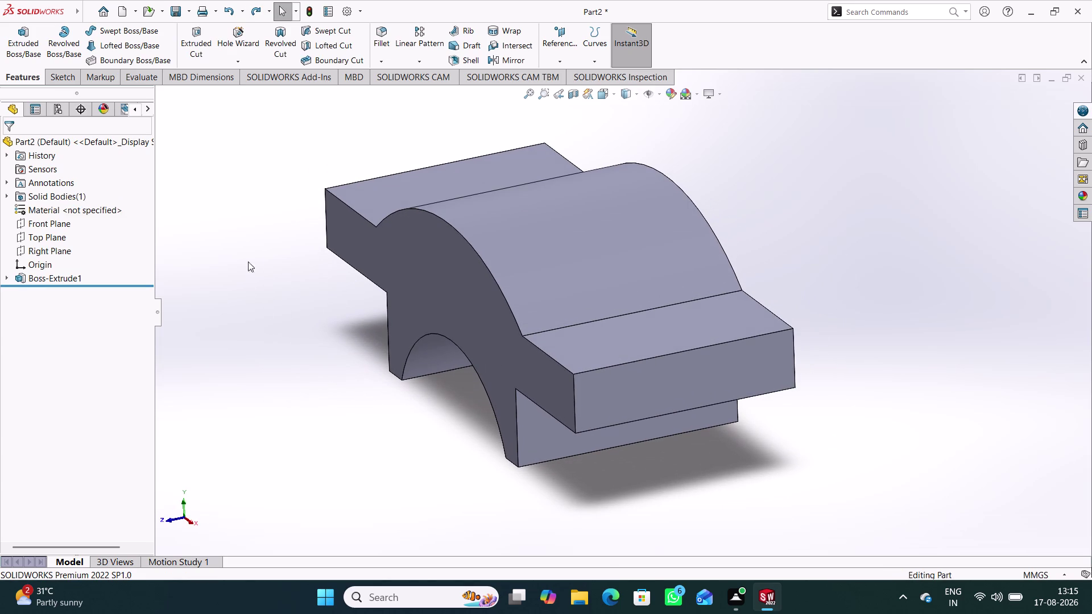
click(388, 46)
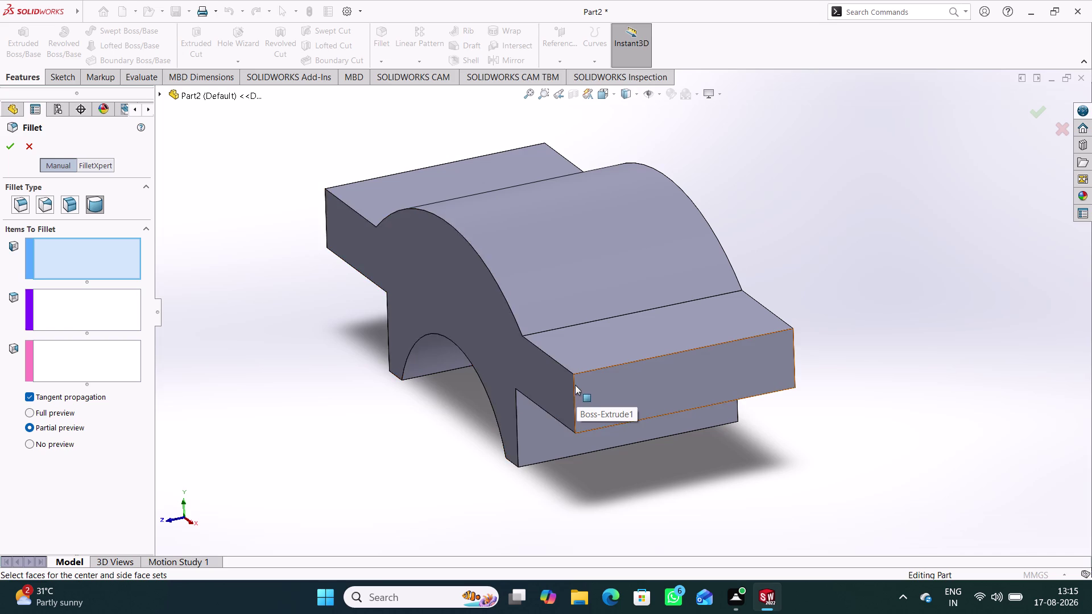
Select four flange end edges for a constant-radius fillet.
click(26, 204)
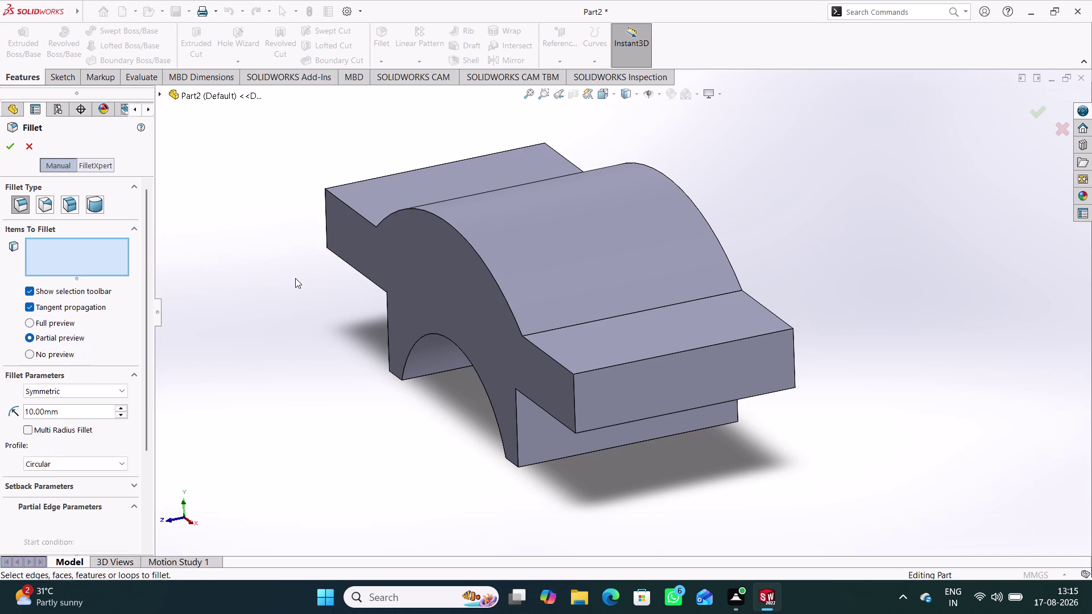
click(572, 389)
middle_drag(790, 431, 736, 434)
click(600, 352)
middle_drag(342, 334, 552, 354)
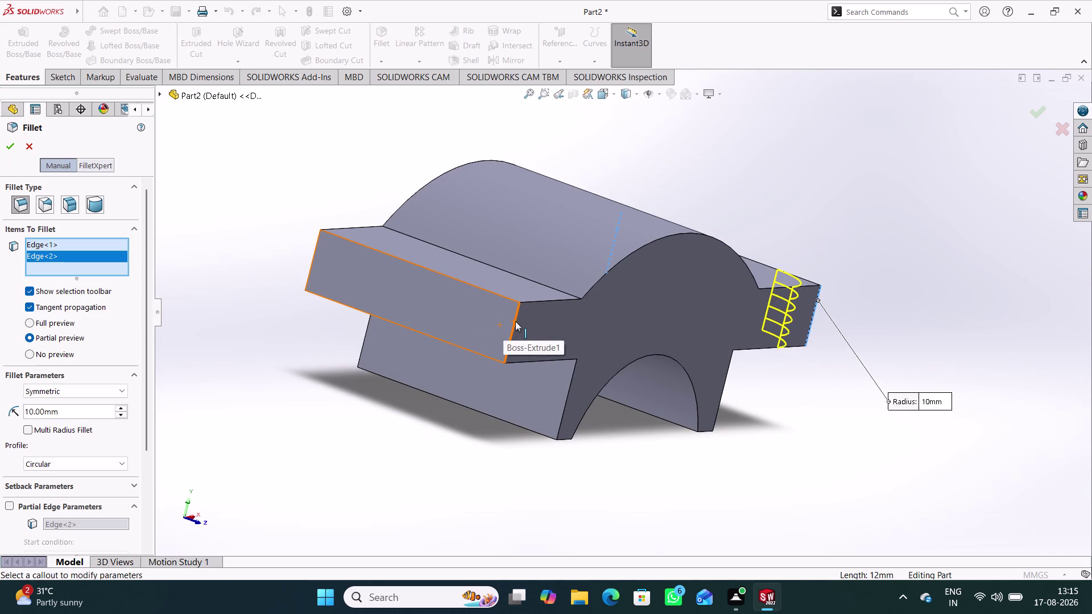
click(515, 321)
middle_drag(313, 349, 359, 360)
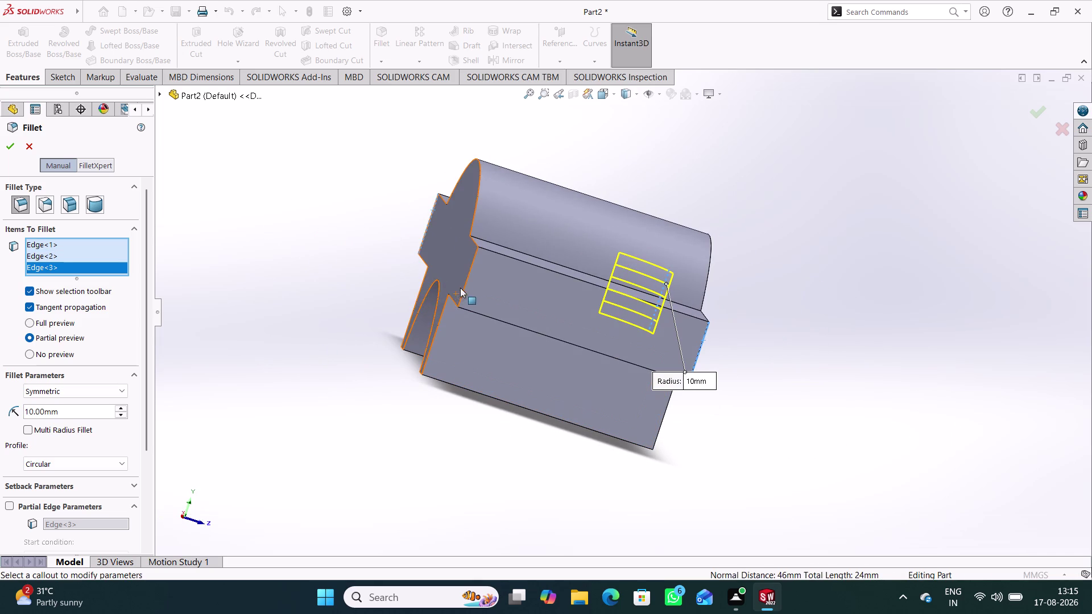
click(468, 278)
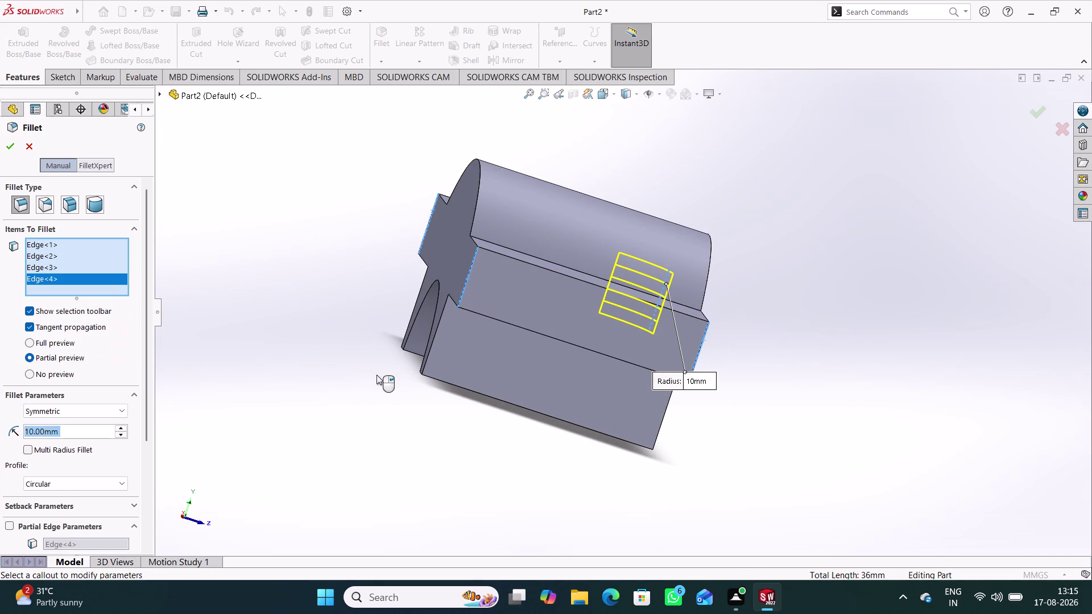
middle_drag(377, 374, 346, 366)
Set the fillet radius to 54 mm, preview it, and try to accept.
drag(85, 430, 17, 427)
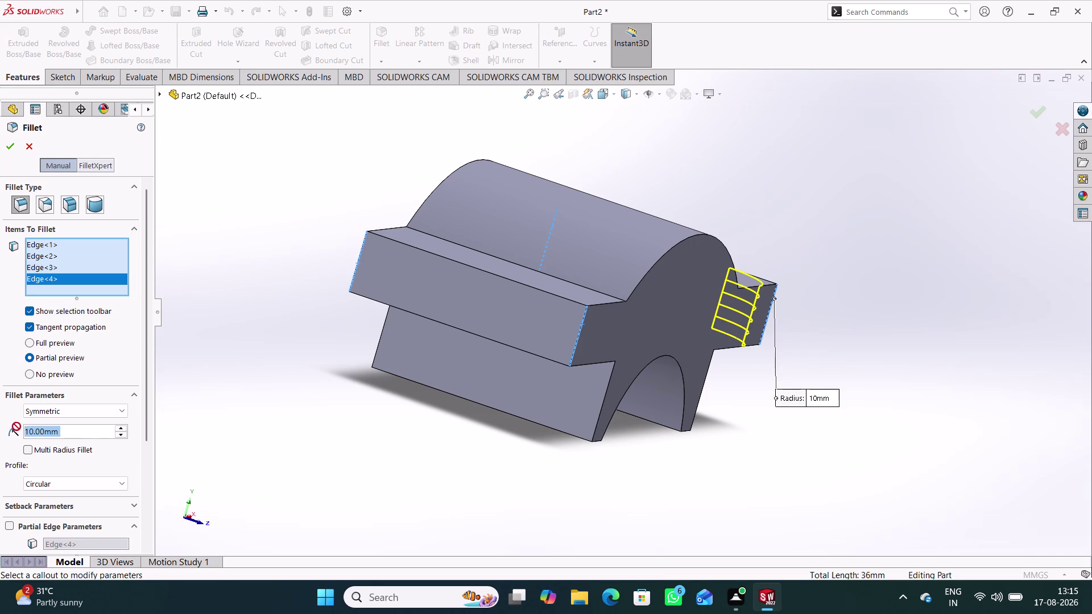
drag(17, 427, 13, 427)
text(54)
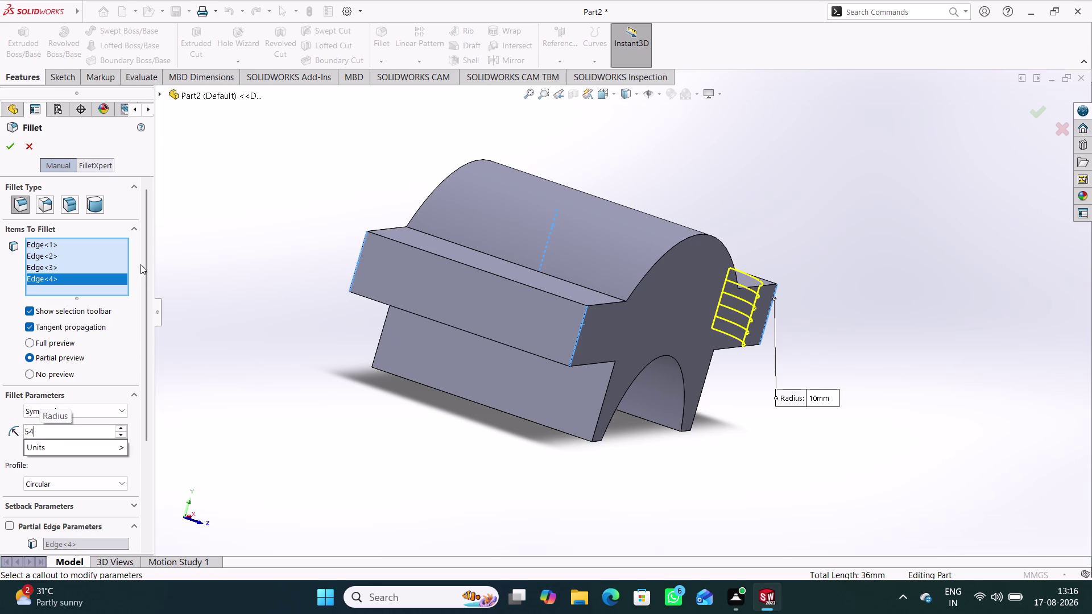
click(262, 233)
middle_drag(392, 378, 280, 341)
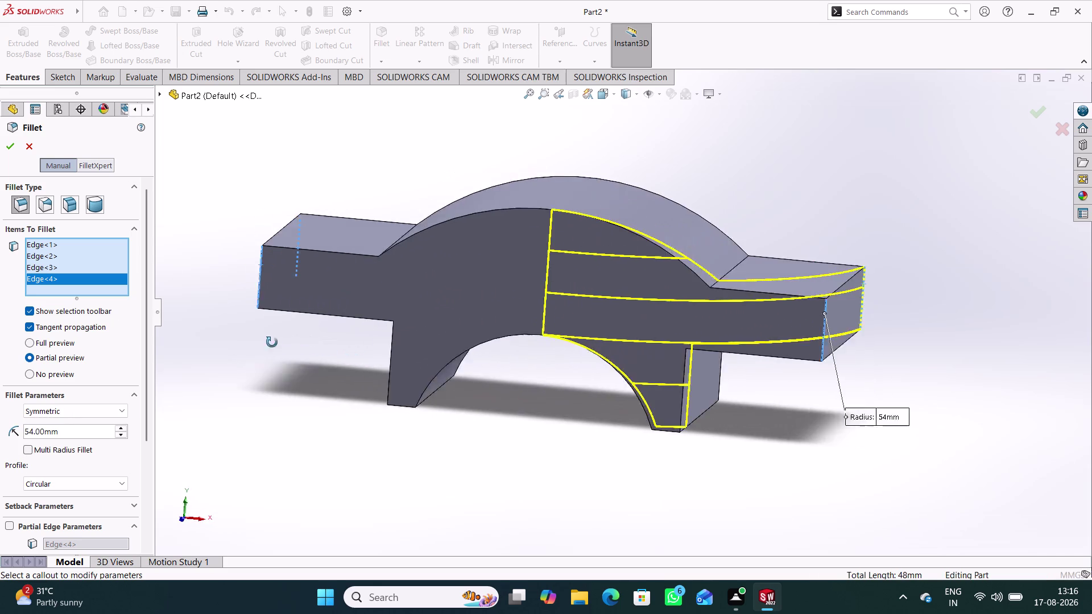
middle_drag(280, 341, 256, 345)
scroll(up, 3)
middle_drag(344, 396, 392, 392)
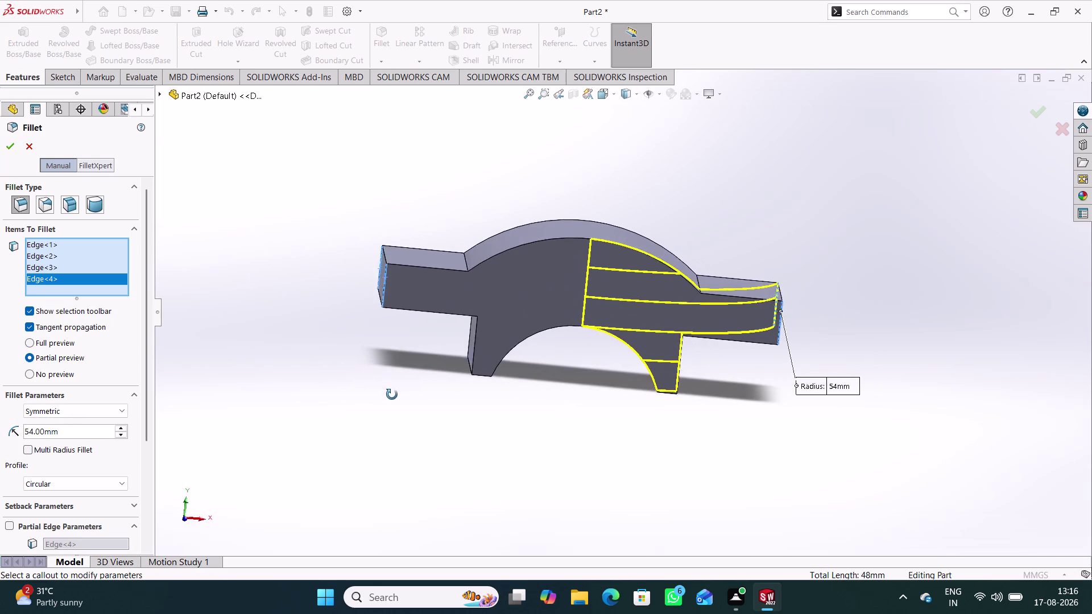
middle_drag(392, 393, 339, 483)
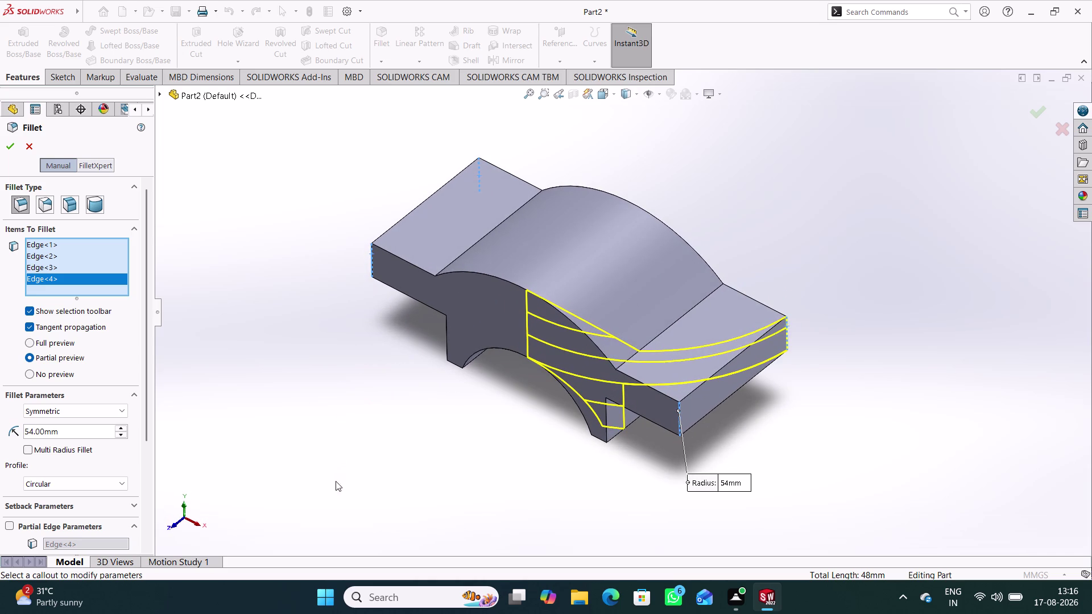
click(10, 150)
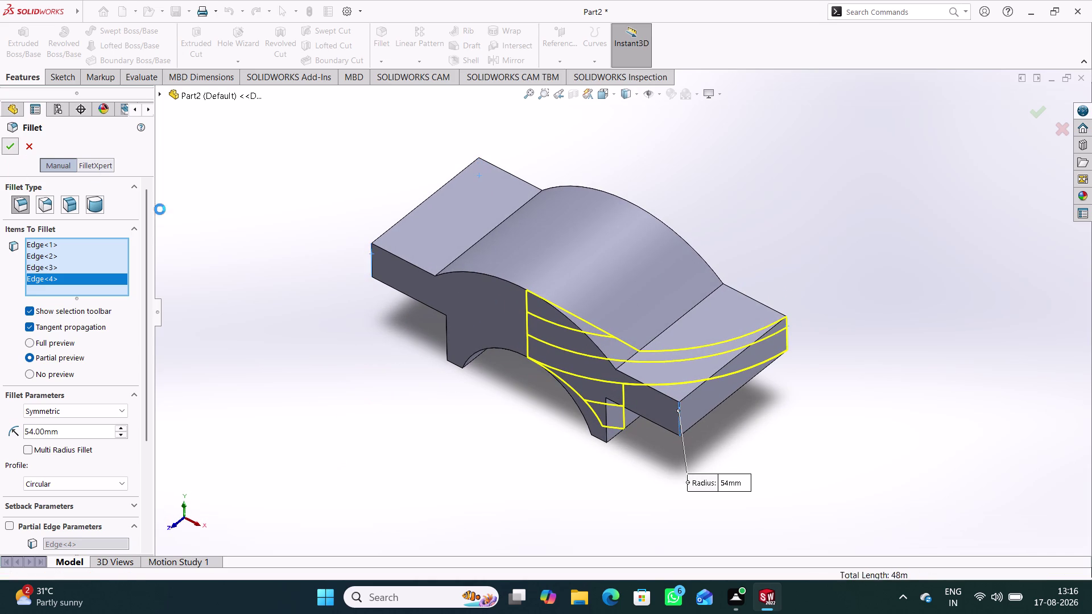
Clear the four selected edges and switch to the Face Fillet type.
click(416, 101)
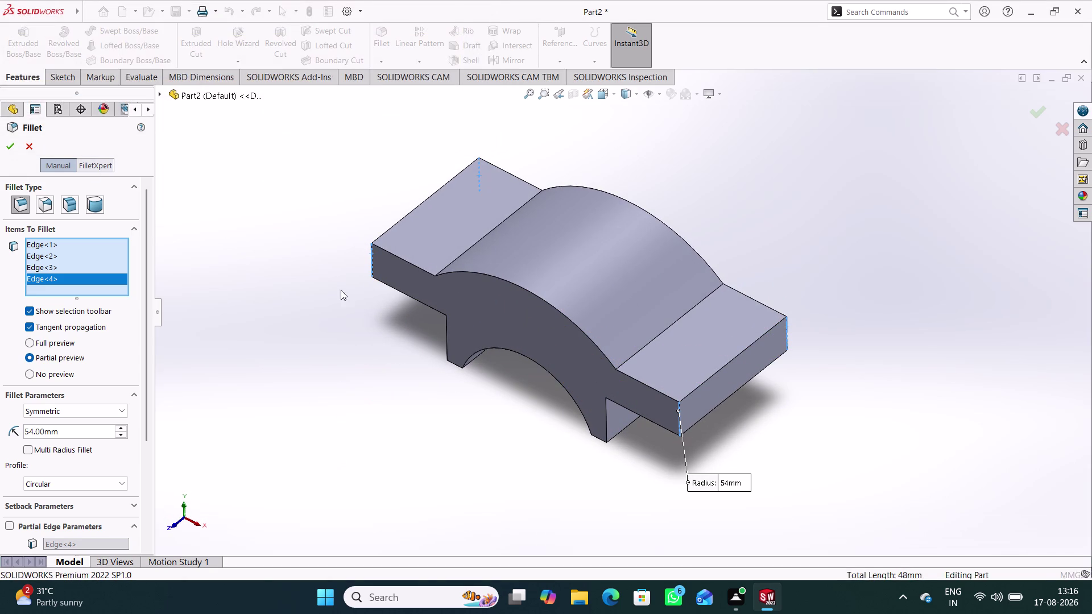
middle_drag(292, 325, 315, 304)
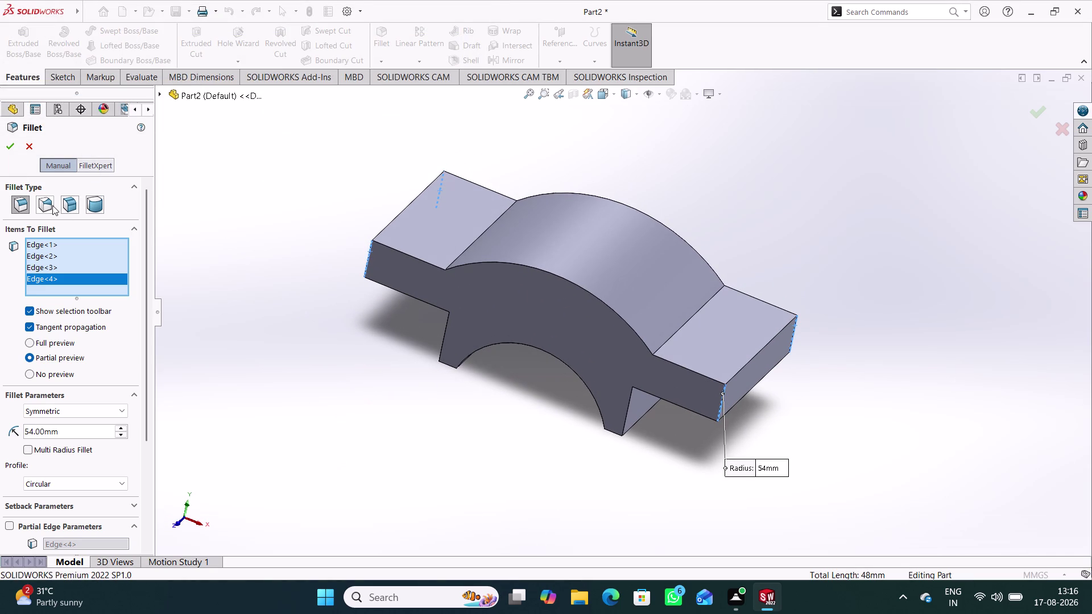
right_click(75, 264)
click(107, 273)
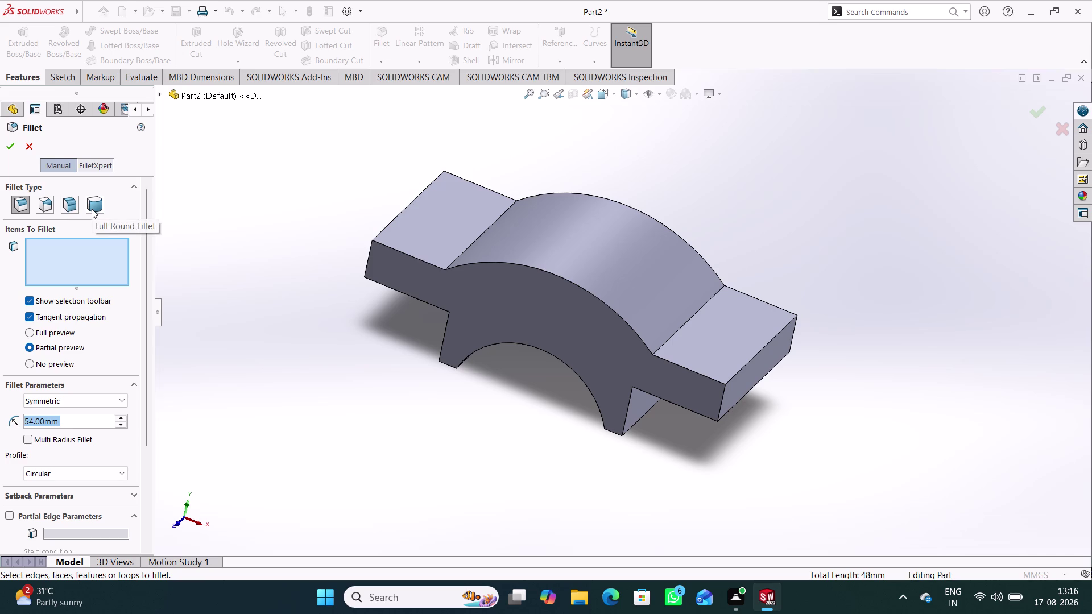
click(72, 205)
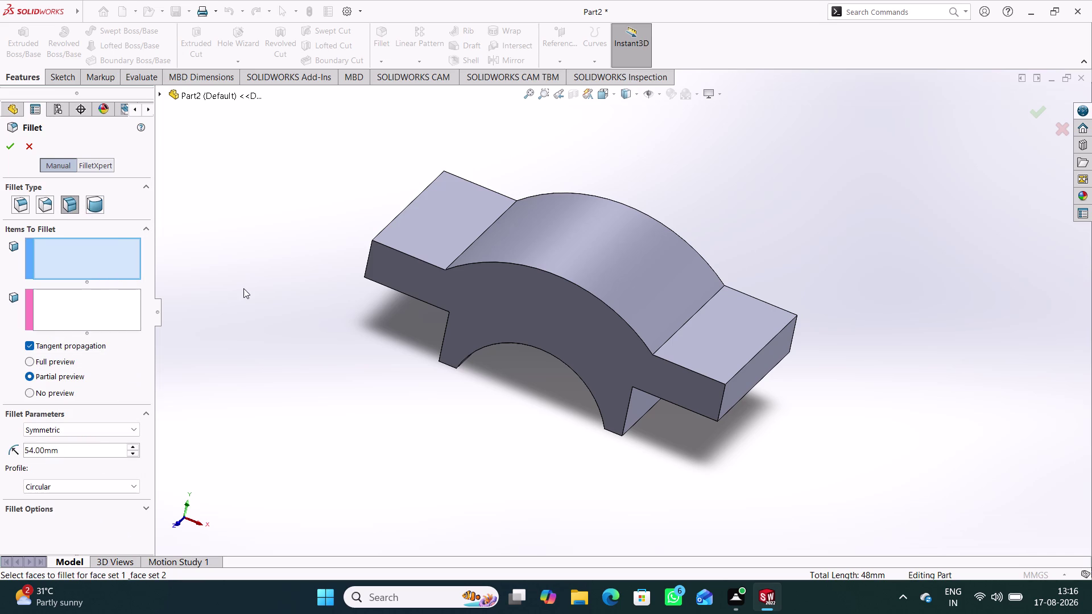
Pick the arm's end face as Face Set 1 and the front face as Face Set 2.
middle_drag(683, 471, 656, 442)
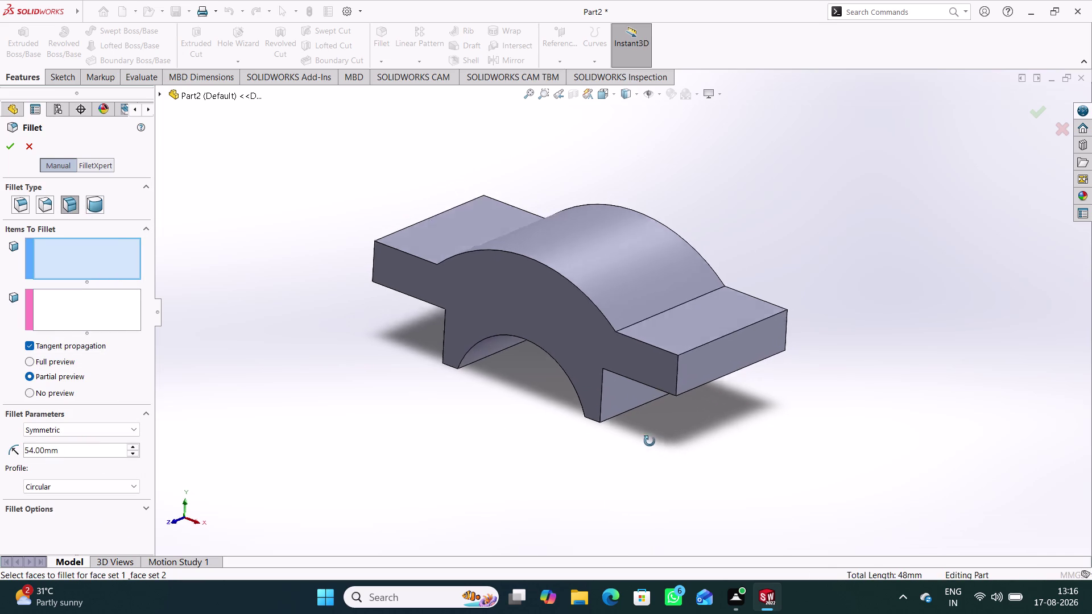
middle_drag(656, 441, 635, 435)
middle_drag(633, 425, 641, 408)
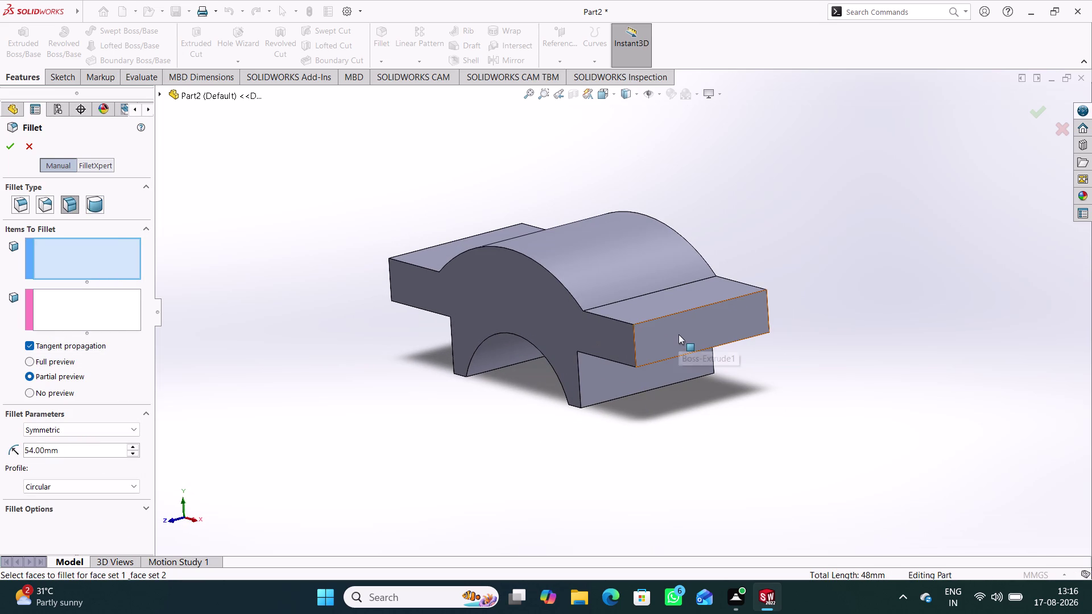
click(678, 335)
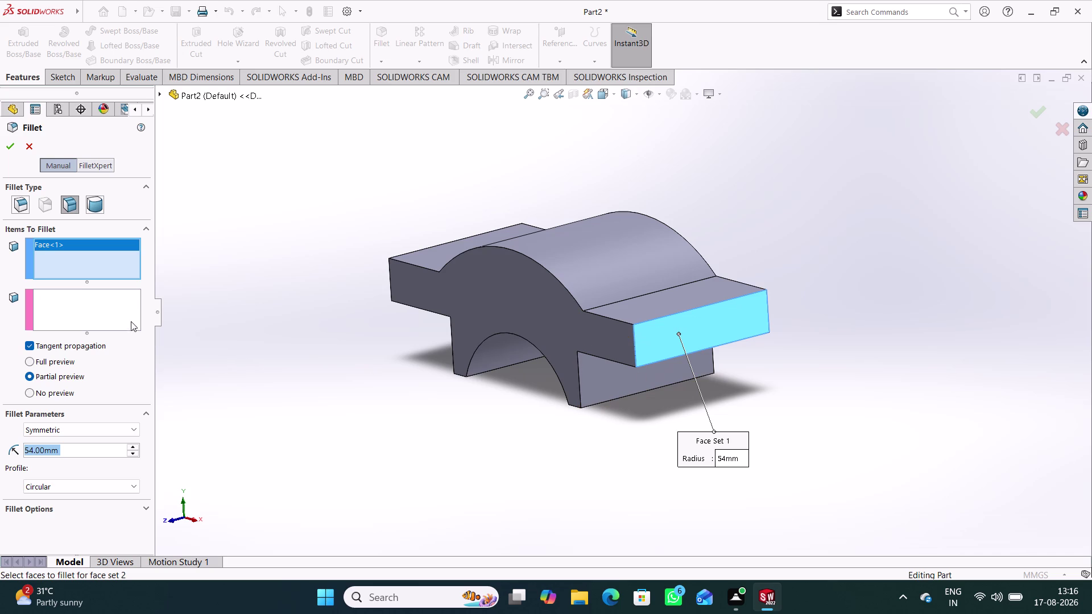
click(118, 312)
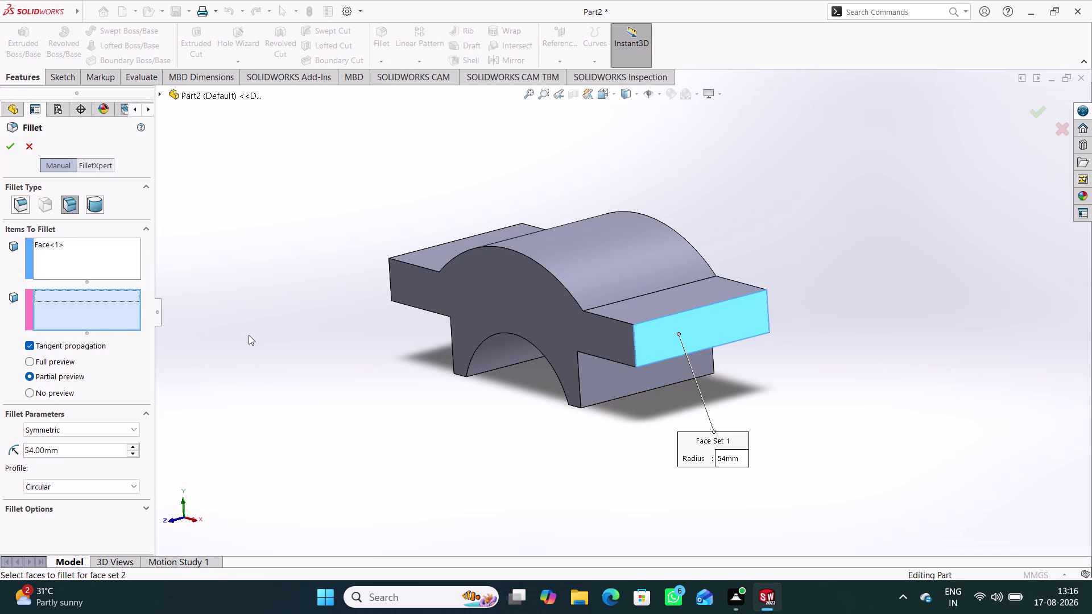
click(603, 335)
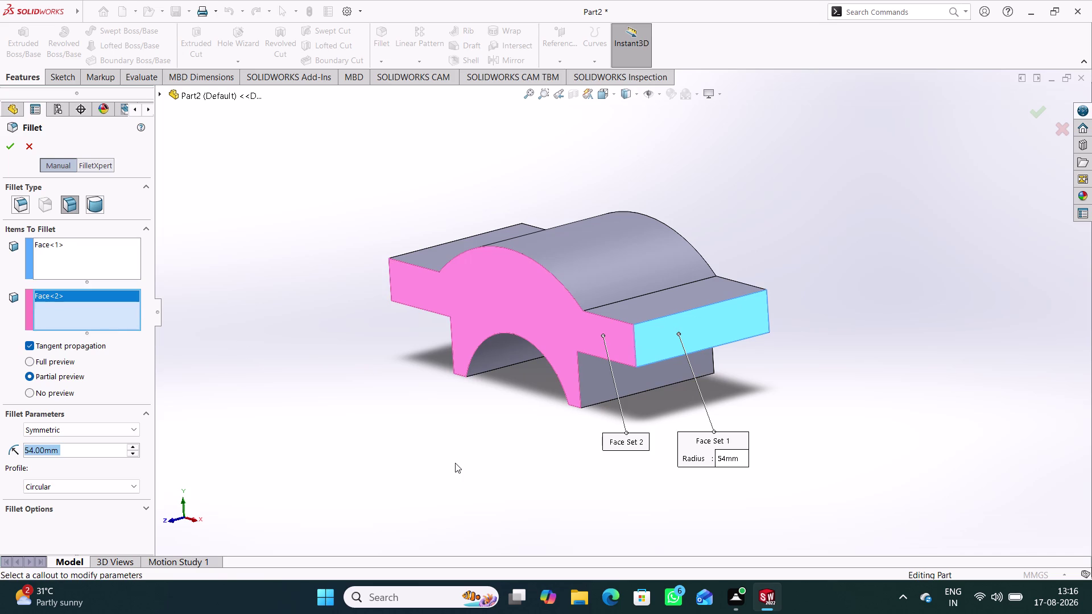
Enable full preview and try to accept the 54 mm face fillet.
middle_drag(455, 463, 407, 471)
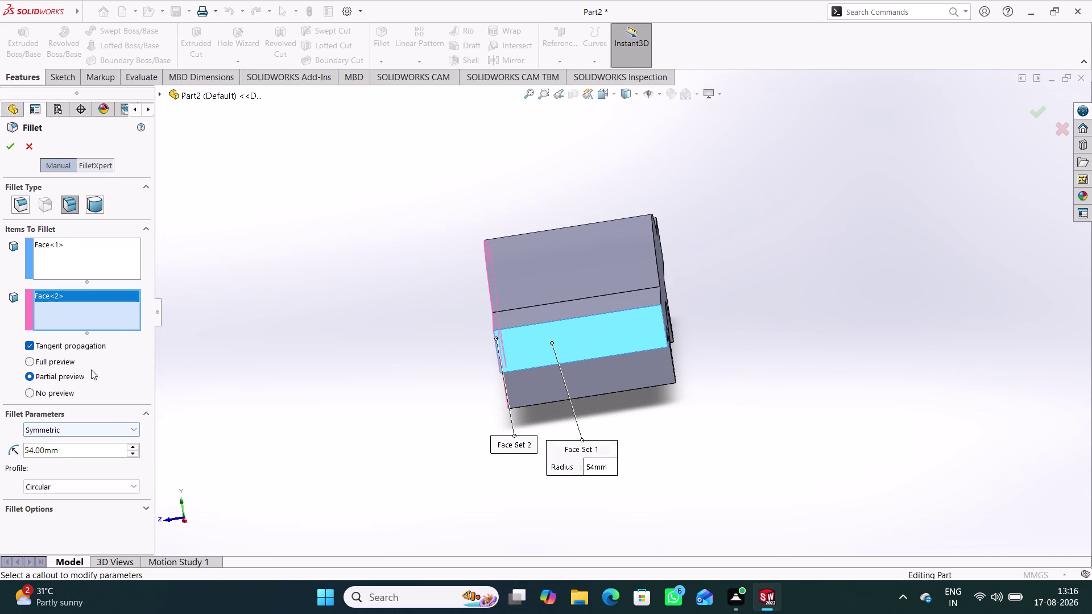
click(66, 359)
middle_drag(258, 378, 324, 351)
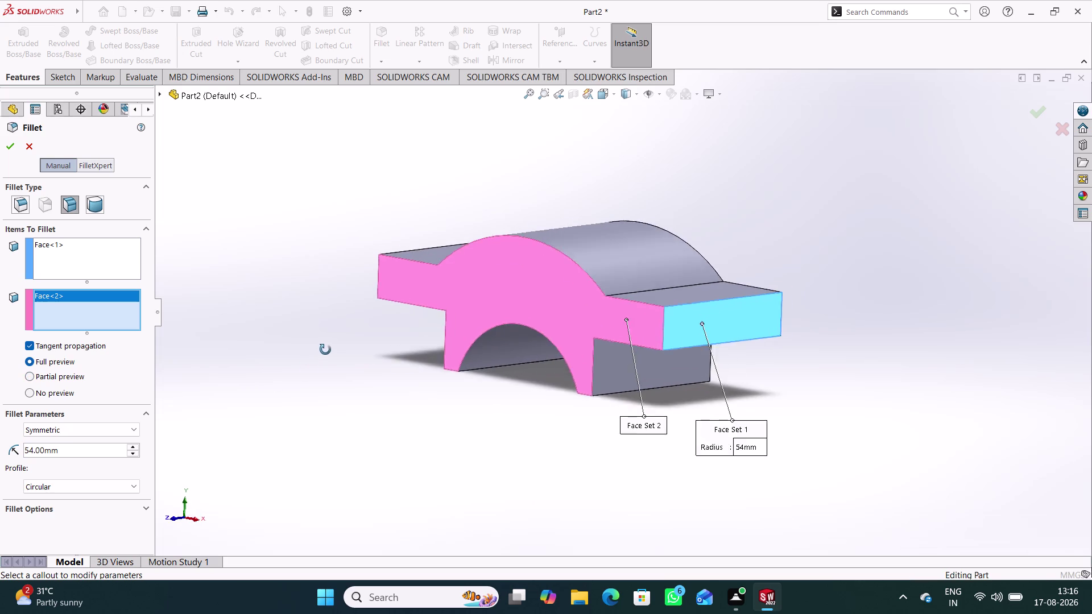
middle_drag(324, 351, 310, 373)
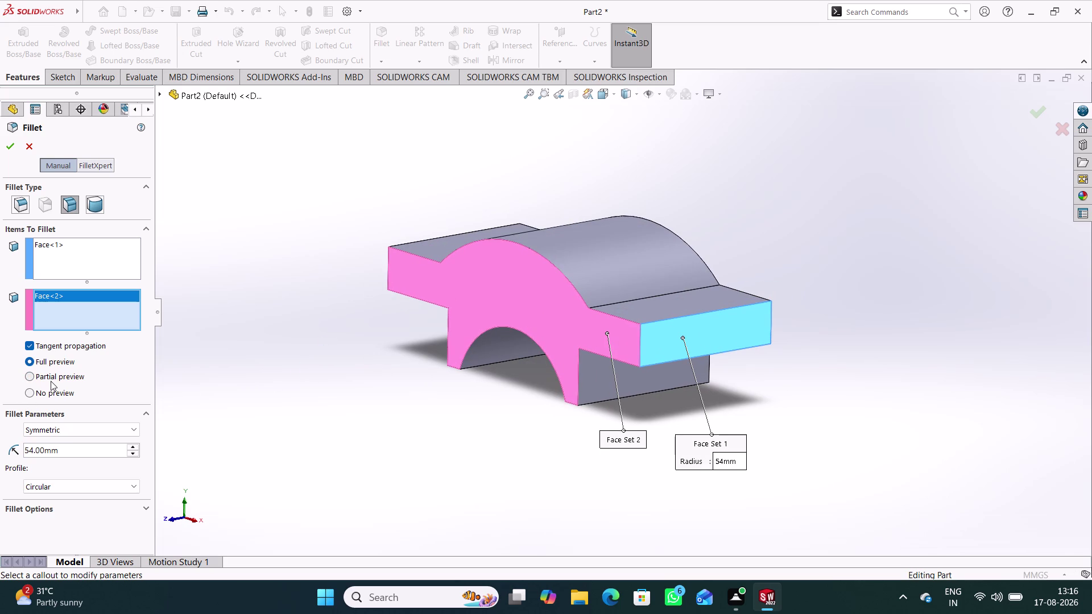
click(50, 381)
click(39, 361)
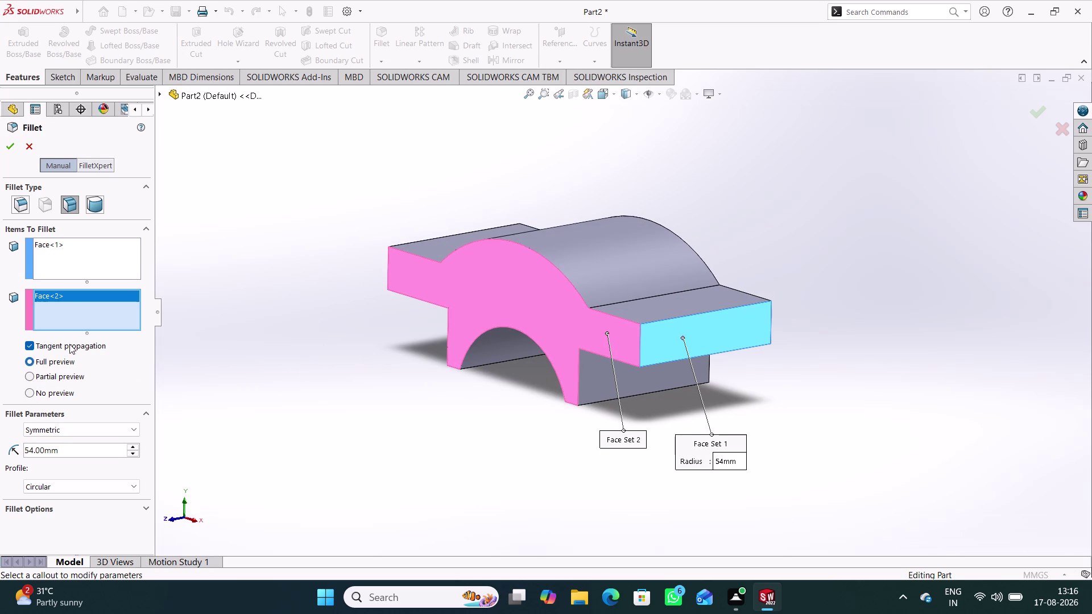
click(2, 150)
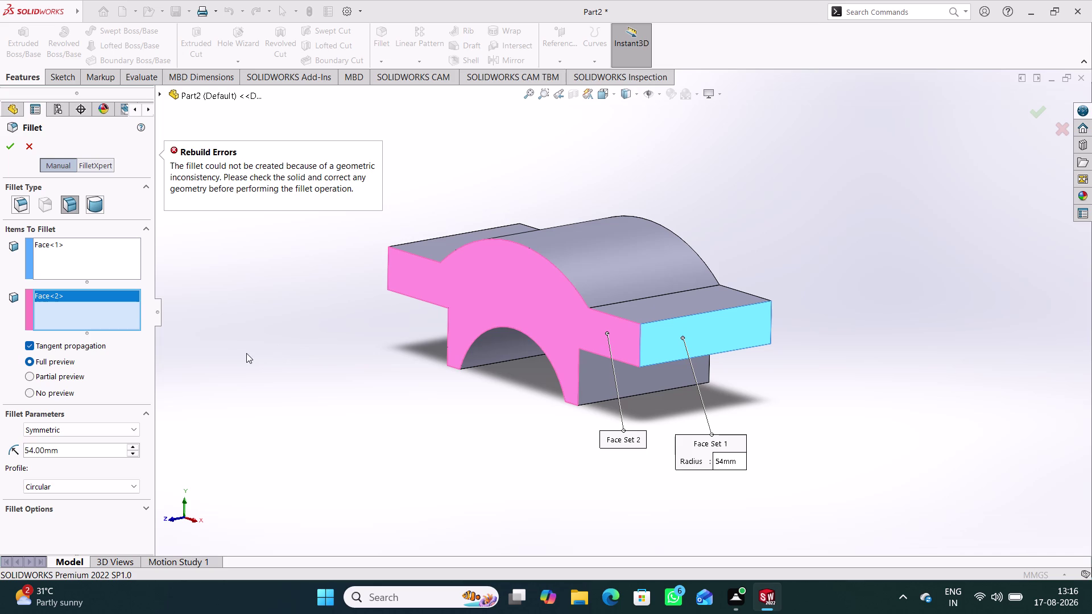
Clear Face Set 2 and reselect the arm's top, front and back faces.
click(77, 301)
right_click(76, 302)
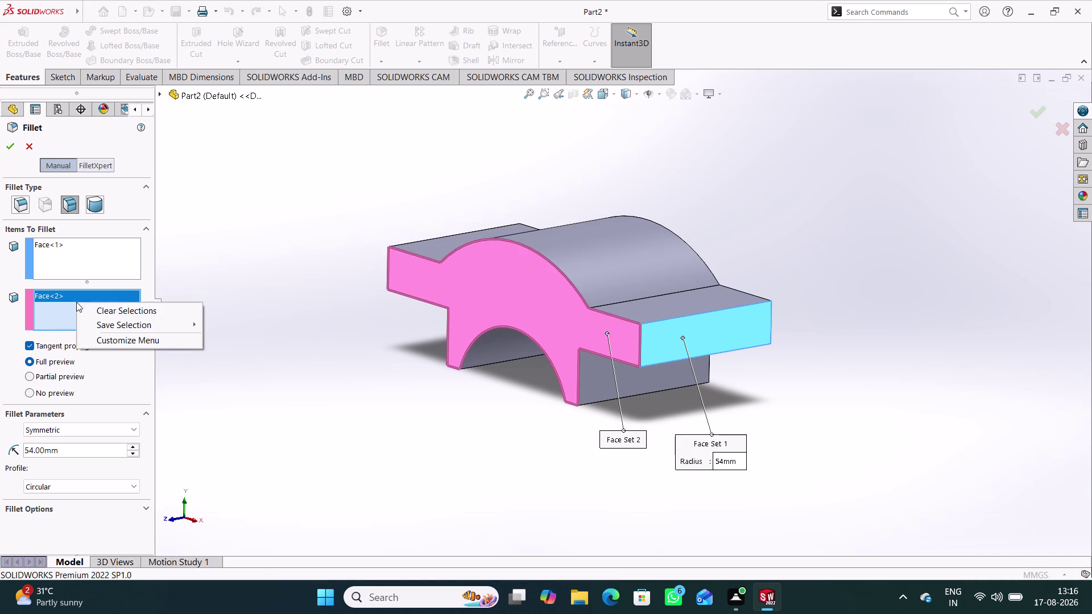
click(115, 309)
click(671, 310)
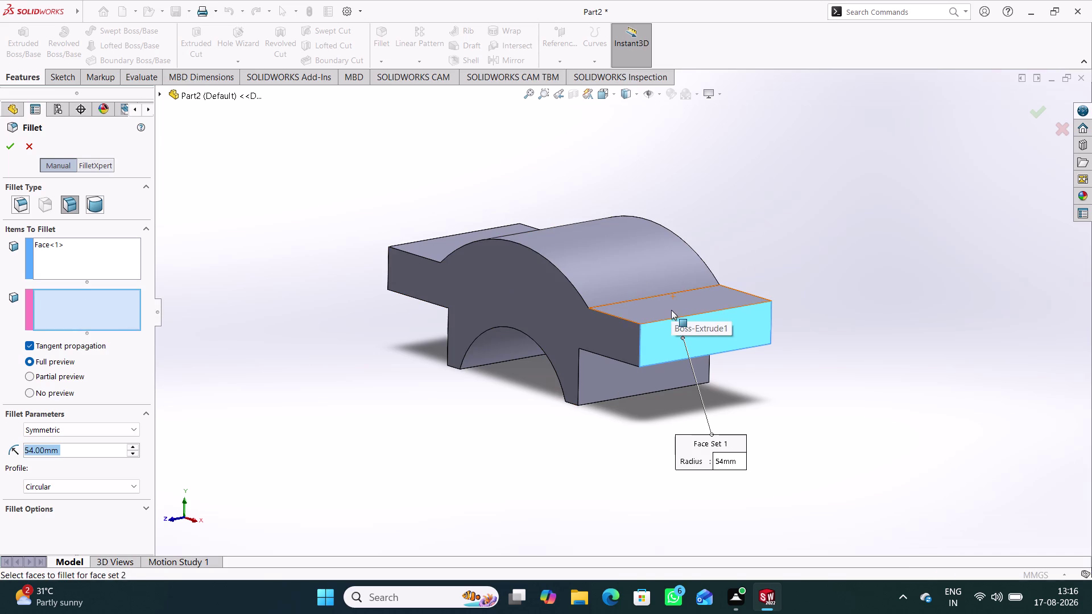
middle_drag(522, 413, 494, 402)
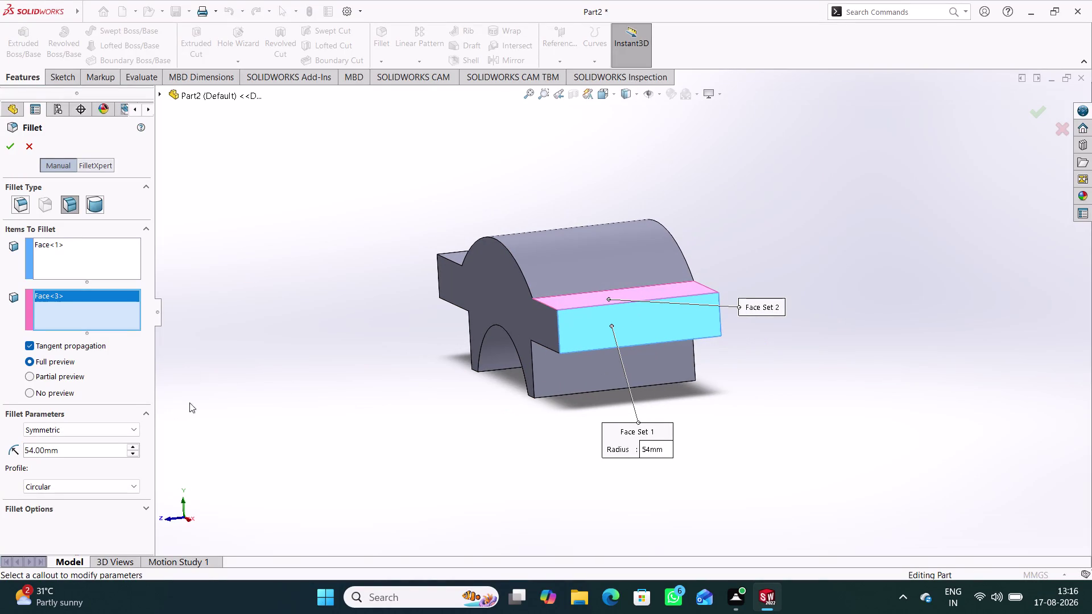
middle_drag(267, 400, 304, 349)
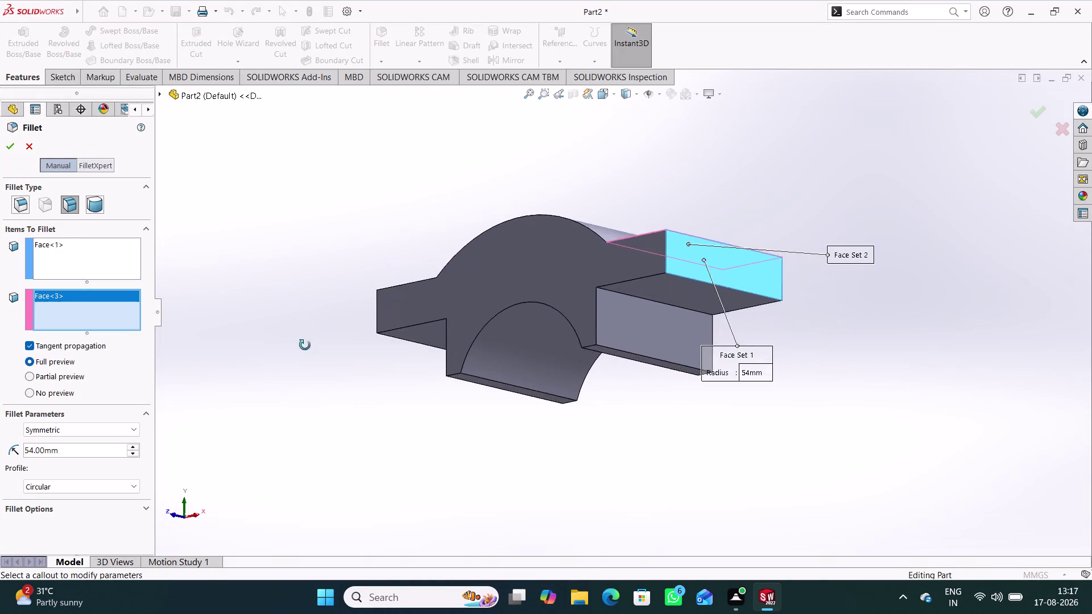
middle_drag(304, 349, 305, 362)
click(637, 281)
middle_drag(872, 338, 847, 351)
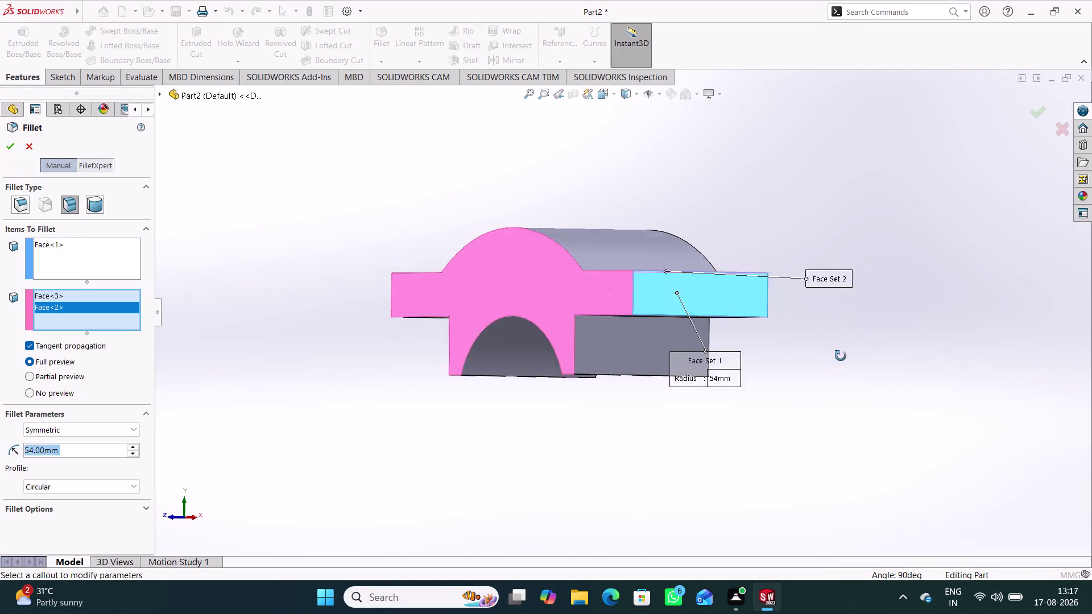
middle_drag(847, 352, 734, 401)
click(510, 322)
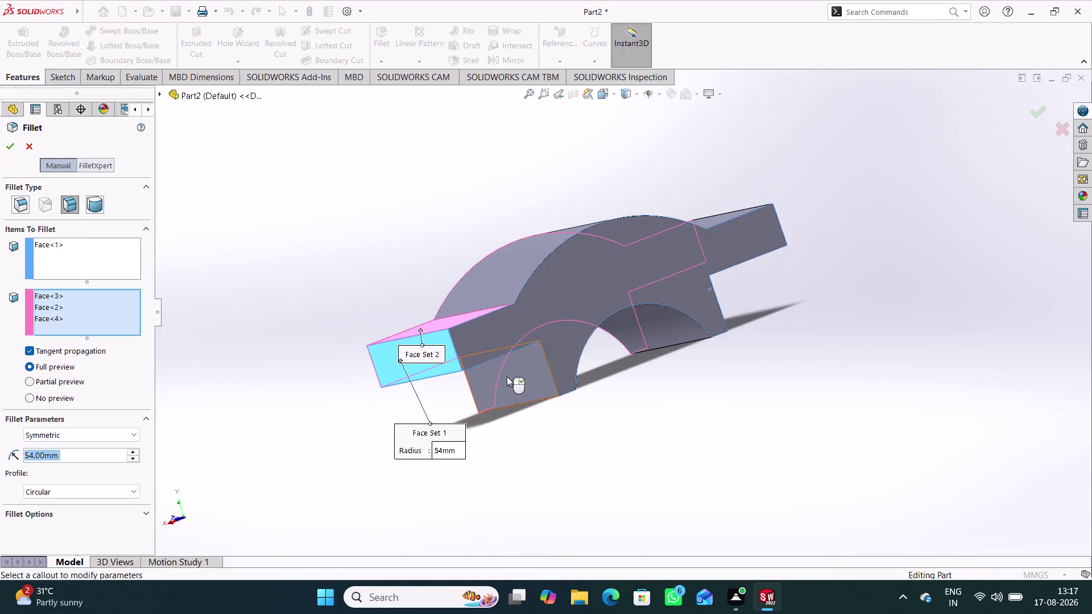
middle_drag(505, 391, 551, 215)
click(541, 234)
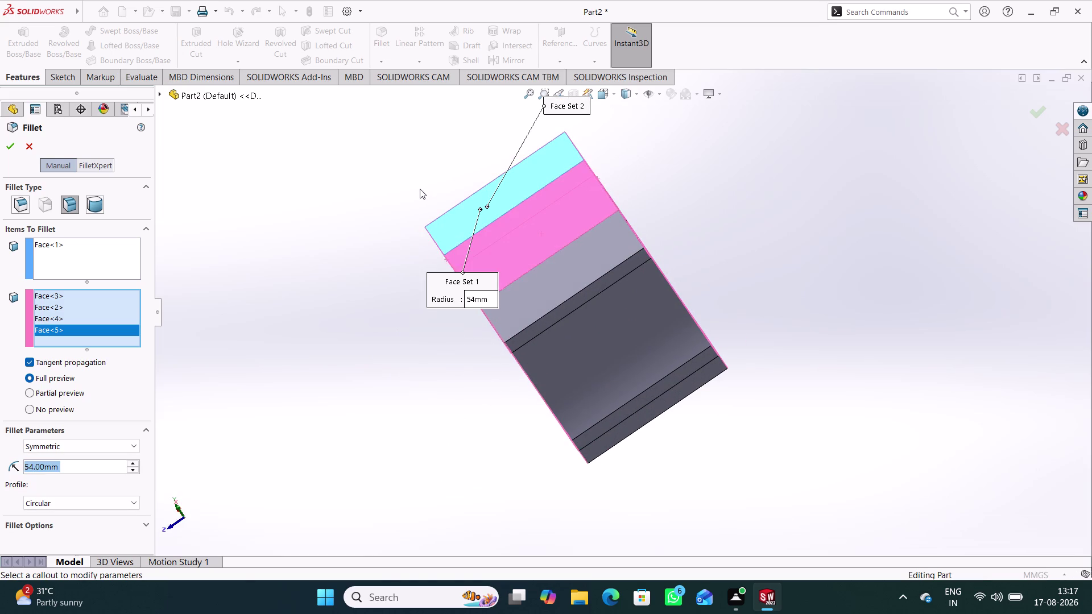
middle_drag(419, 189, 443, 323)
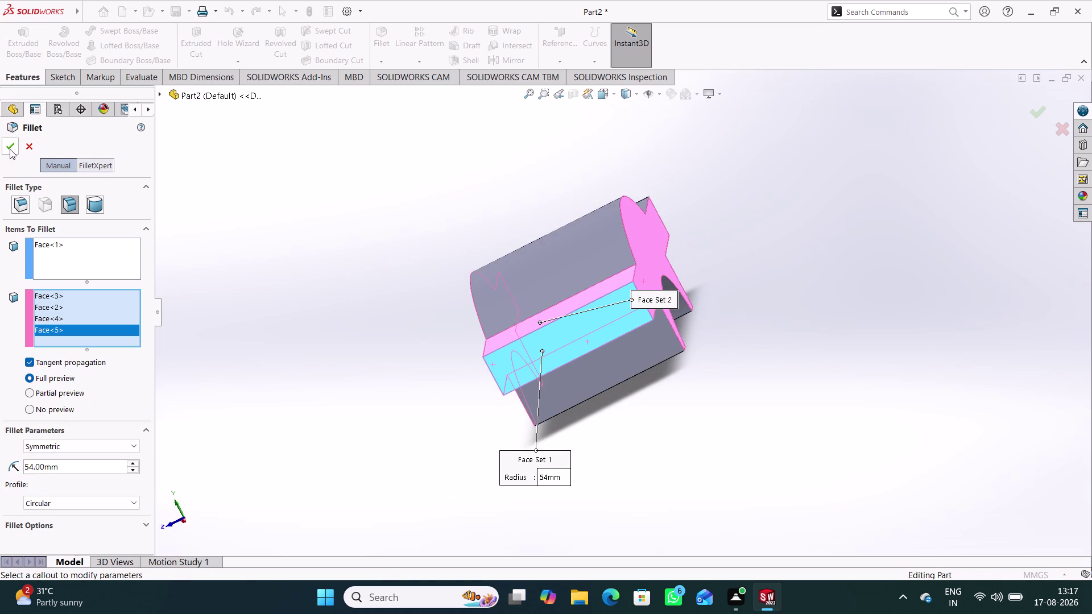
Attempt the face fillet, switch to Full Round Fillet, then cancel the fillet.
click(10, 148)
middle_drag(721, 217, 738, 278)
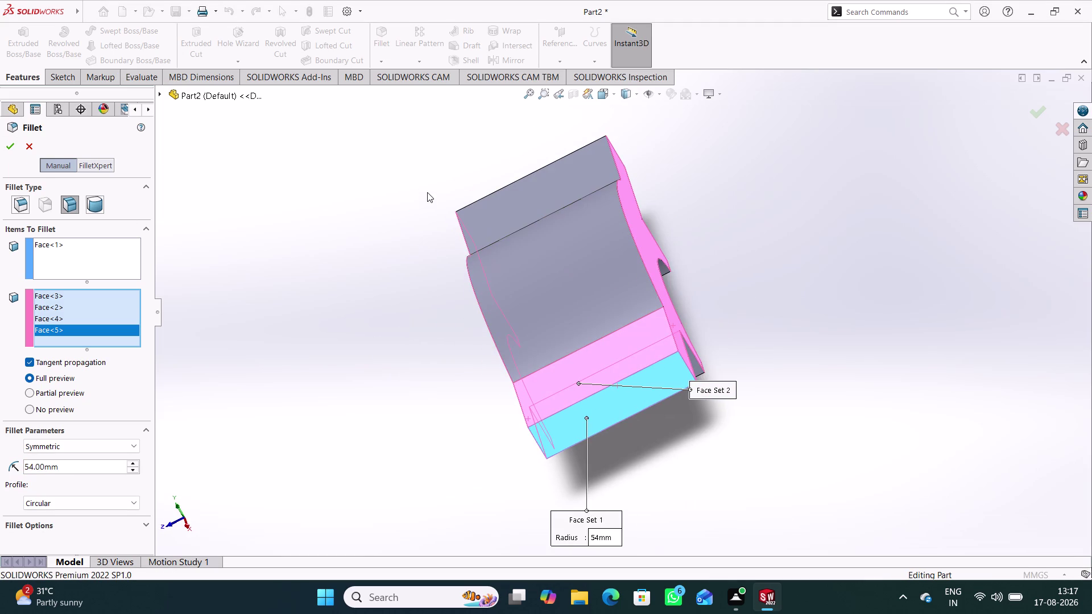
click(95, 211)
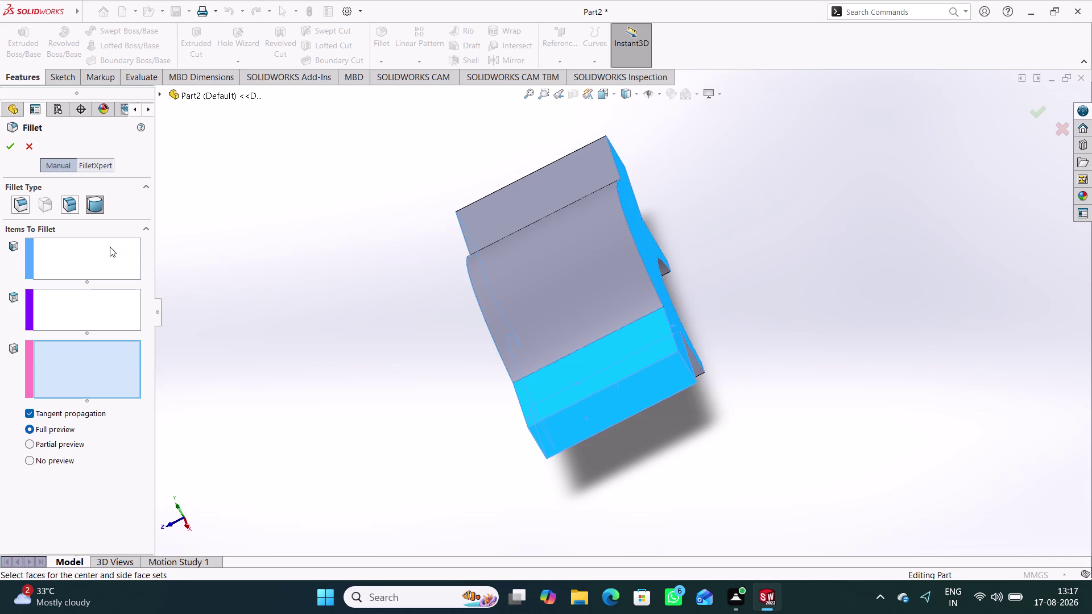
click(106, 263)
middle_drag(358, 362, 362, 255)
click(298, 325)
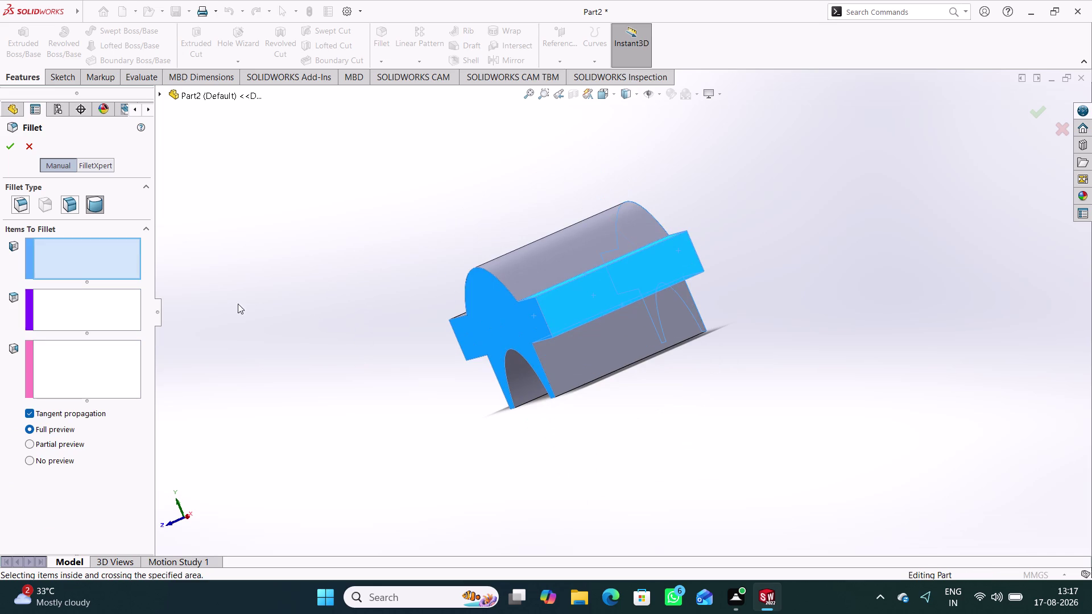
click(36, 145)
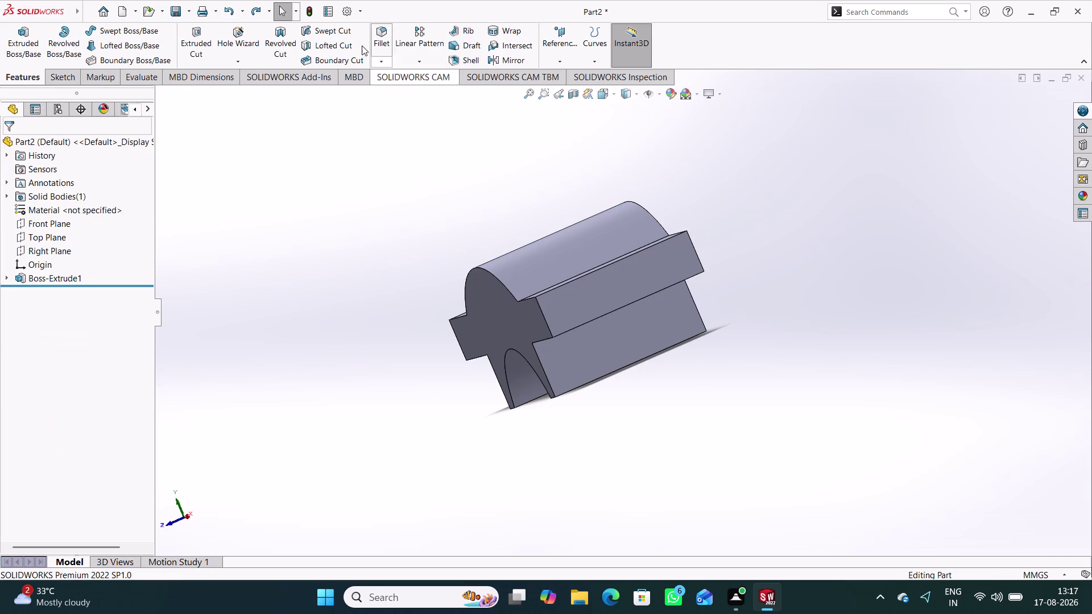
Start a new fillet and set it to the Full Round type.
click(375, 34)
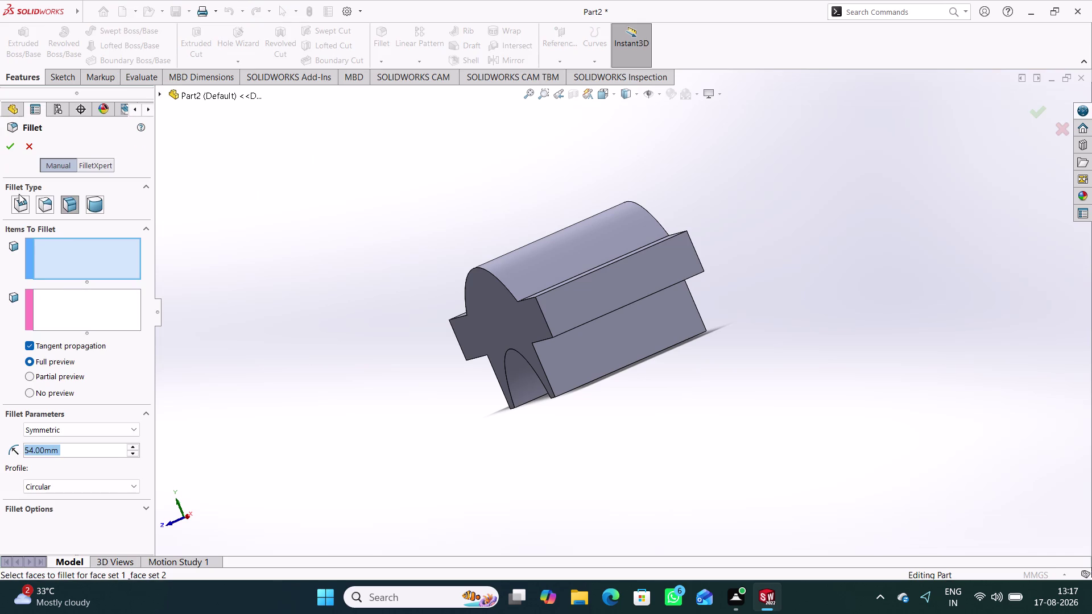
click(97, 208)
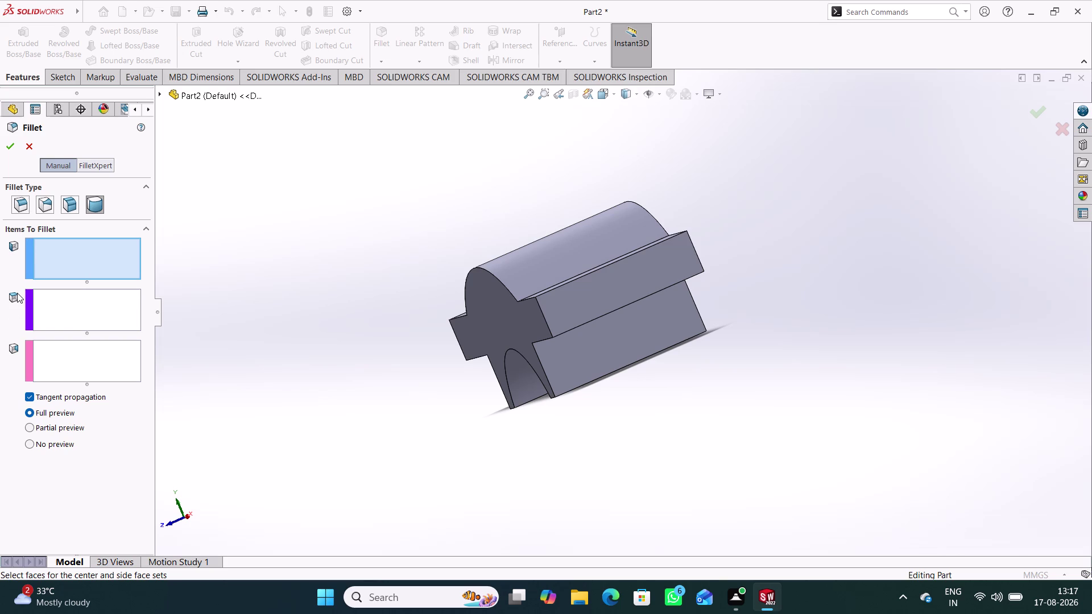
middle_drag(787, 309, 777, 333)
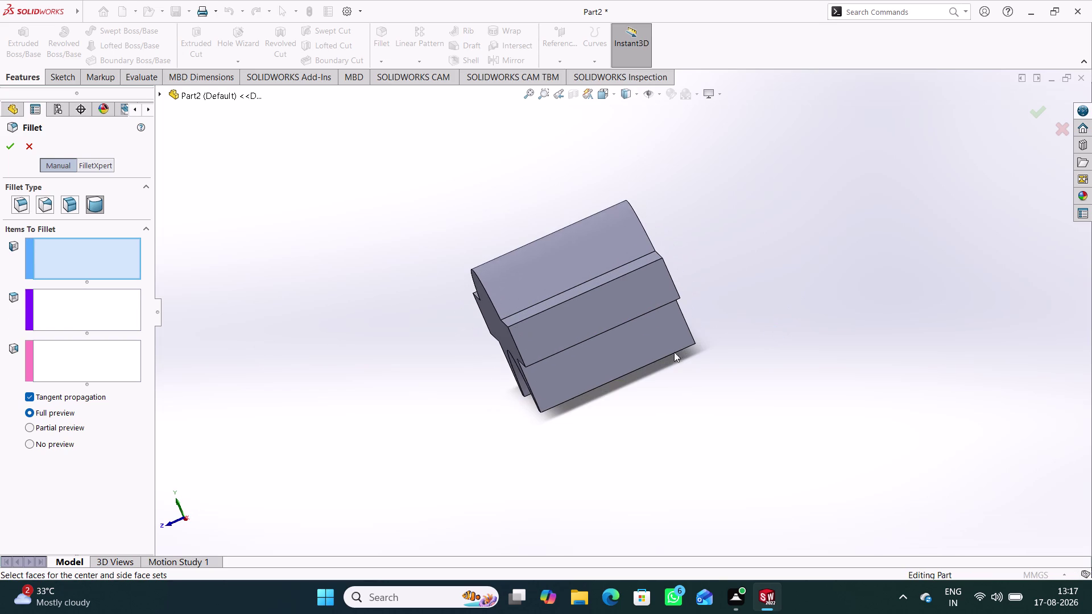
click(109, 263)
Pick the flange end face, top face and another flange face.
middle_drag(388, 395, 428, 360)
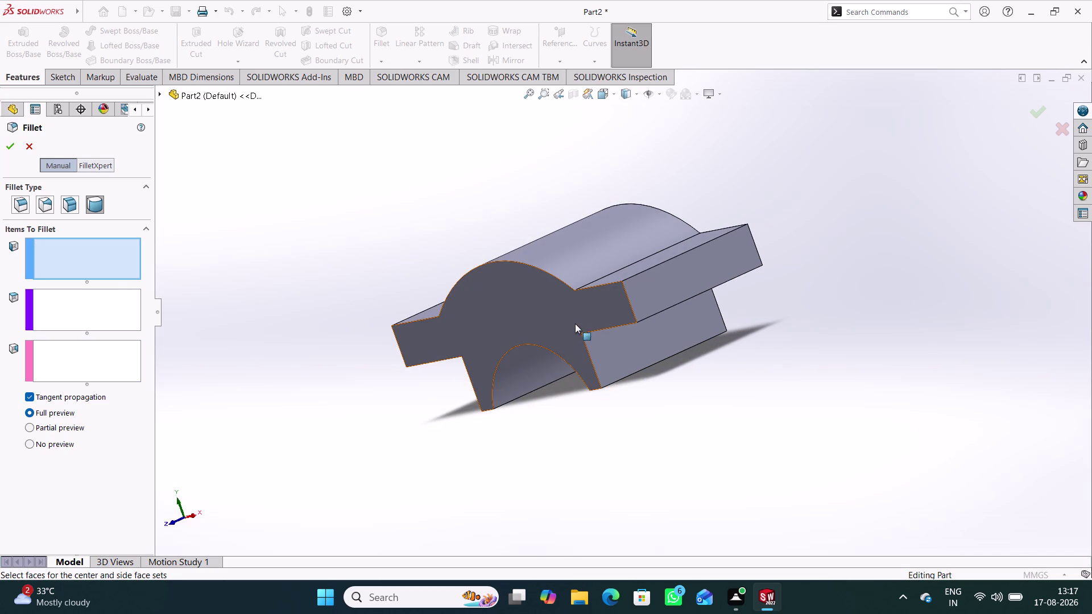
click(575, 324)
middle_drag(650, 413, 623, 444)
click(611, 318)
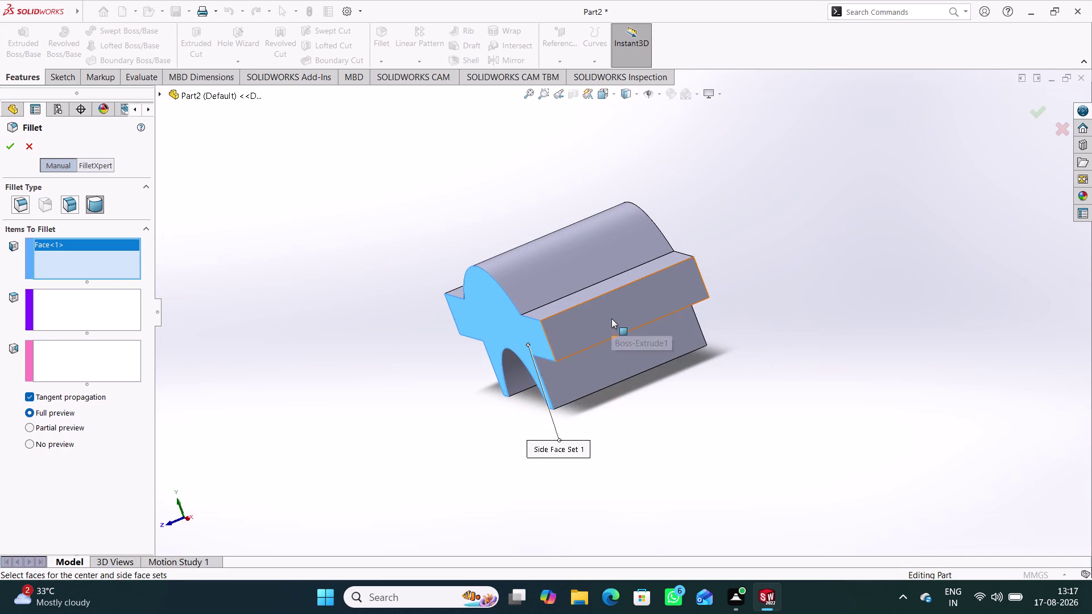
middle_drag(758, 335, 724, 387)
click(643, 298)
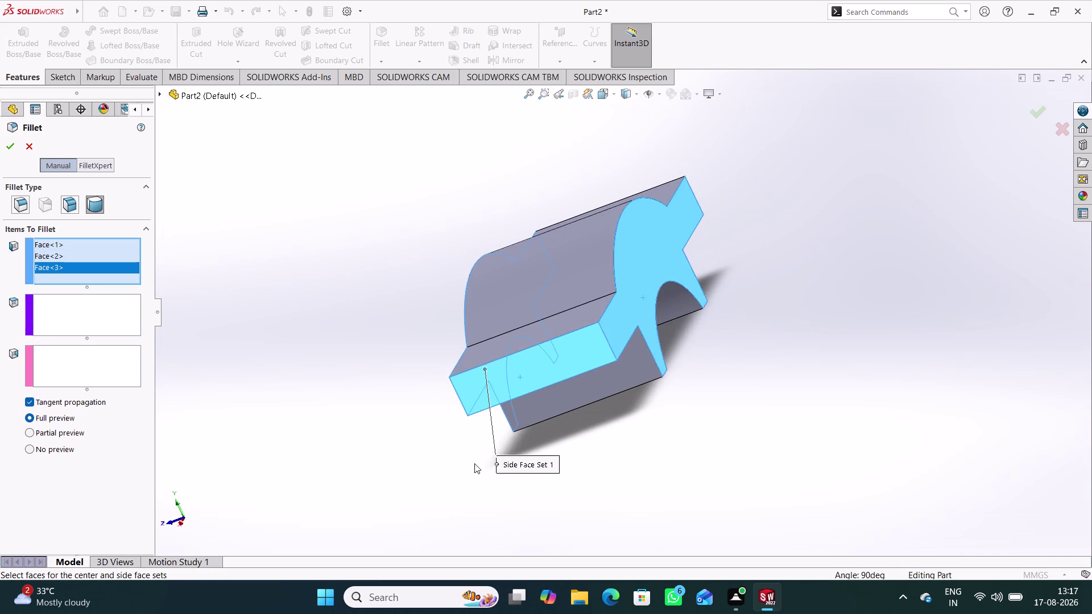
middle_drag(334, 449, 356, 435)
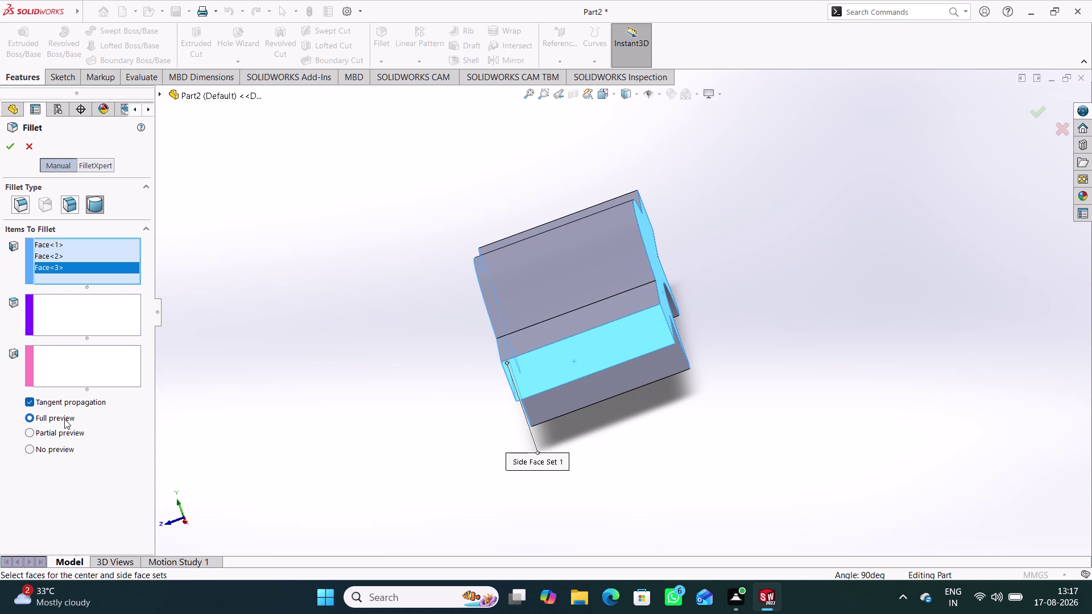
Clear the wrongly picked faces from Side Face Set 1.
right_click(98, 264)
click(132, 268)
middle_drag(223, 438, 232, 430)
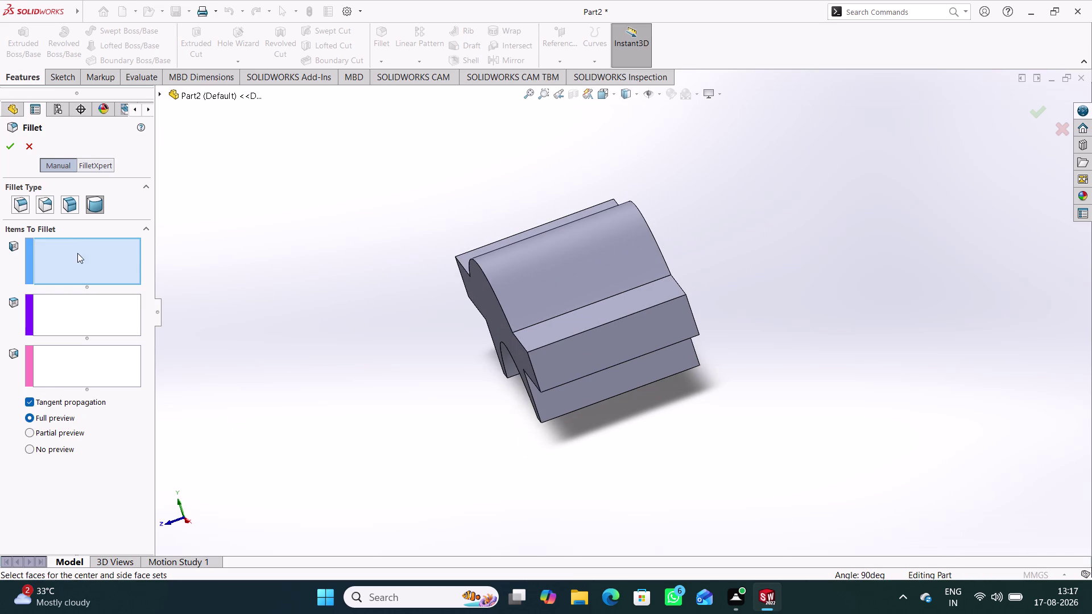
Create a full round fillet using the end face, top face and back face as side, center and side sets.
click(79, 253)
click(496, 311)
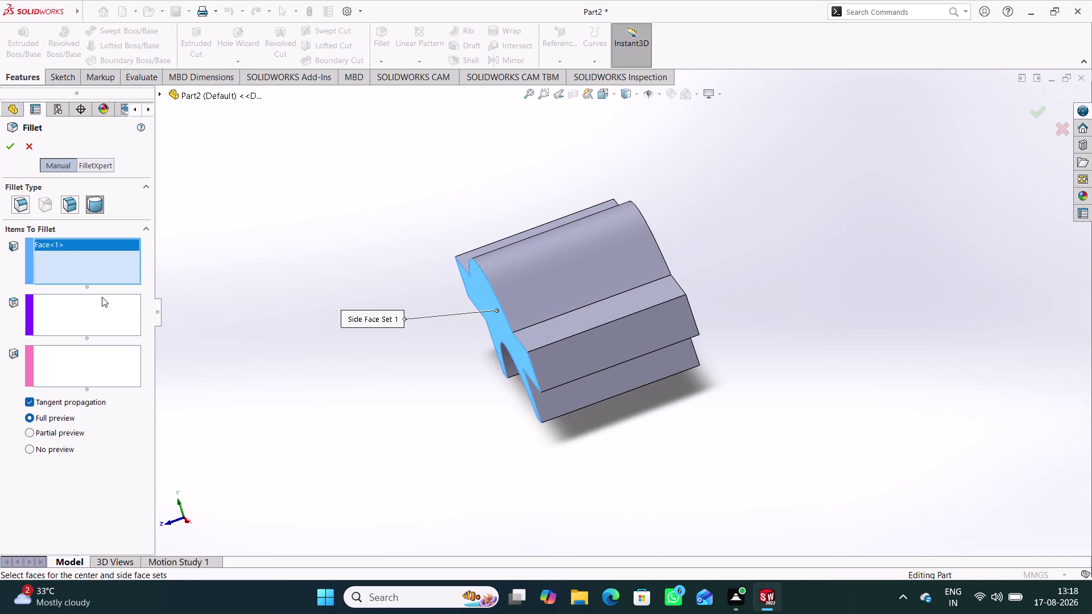
click(83, 296)
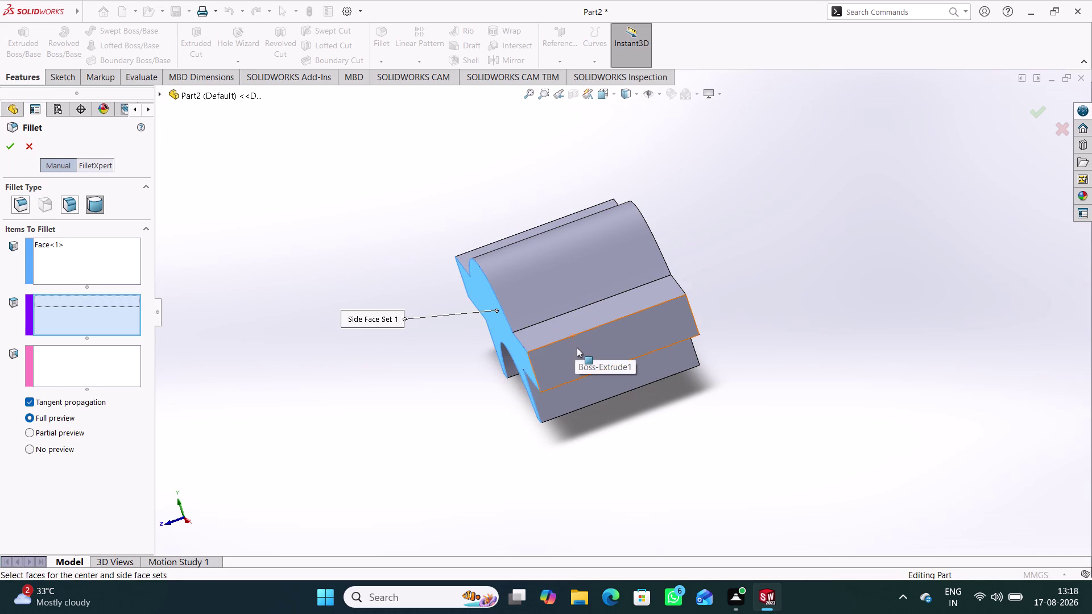
click(582, 347)
middle_drag(436, 480, 416, 483)
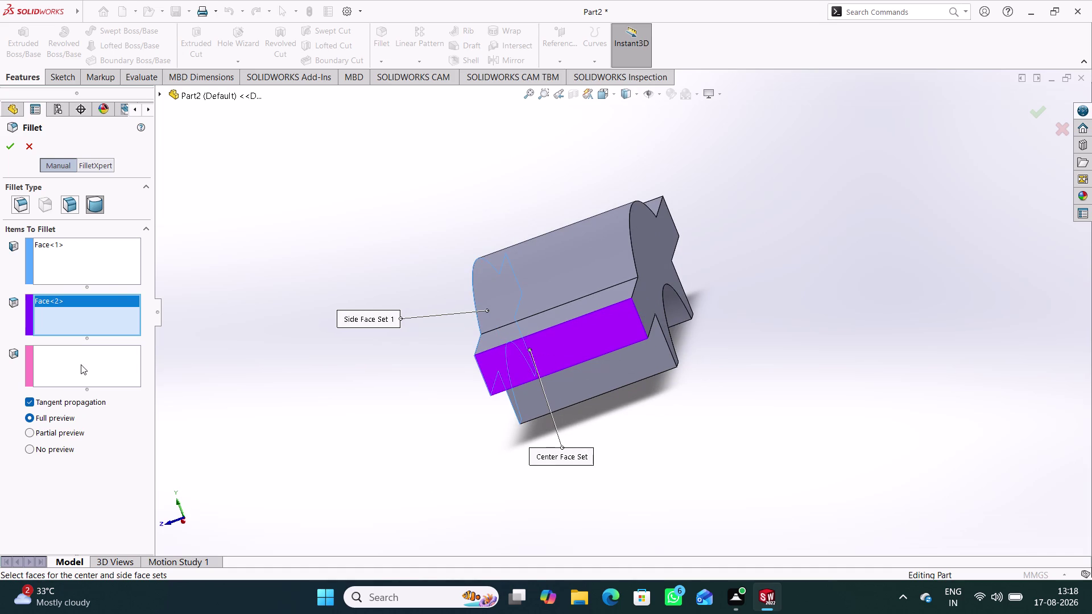
click(81, 365)
middle_drag(328, 476, 269, 488)
click(505, 319)
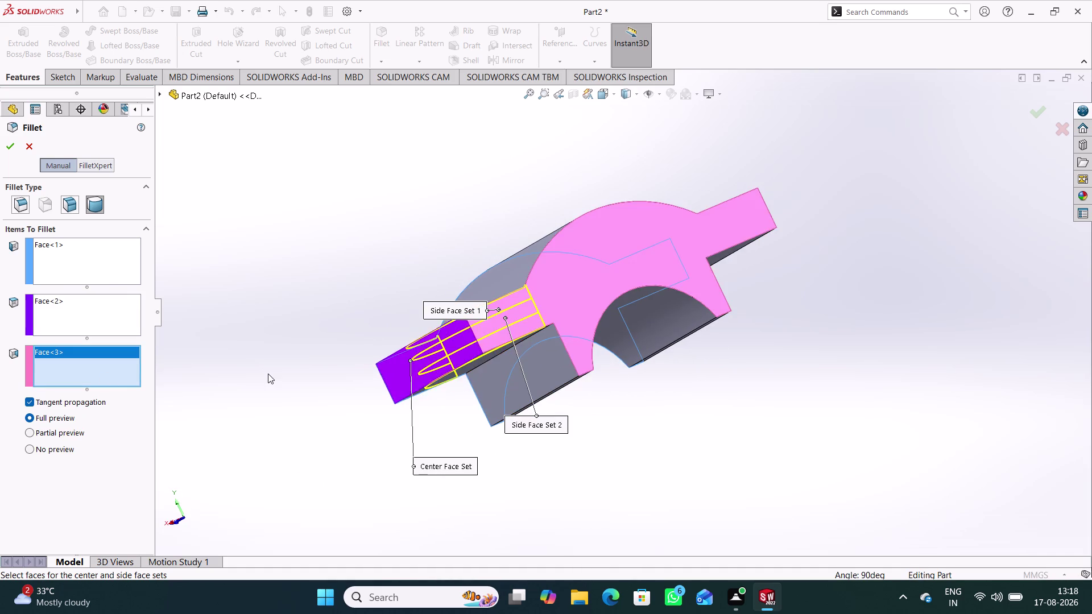
middle_drag(268, 374, 407, 348)
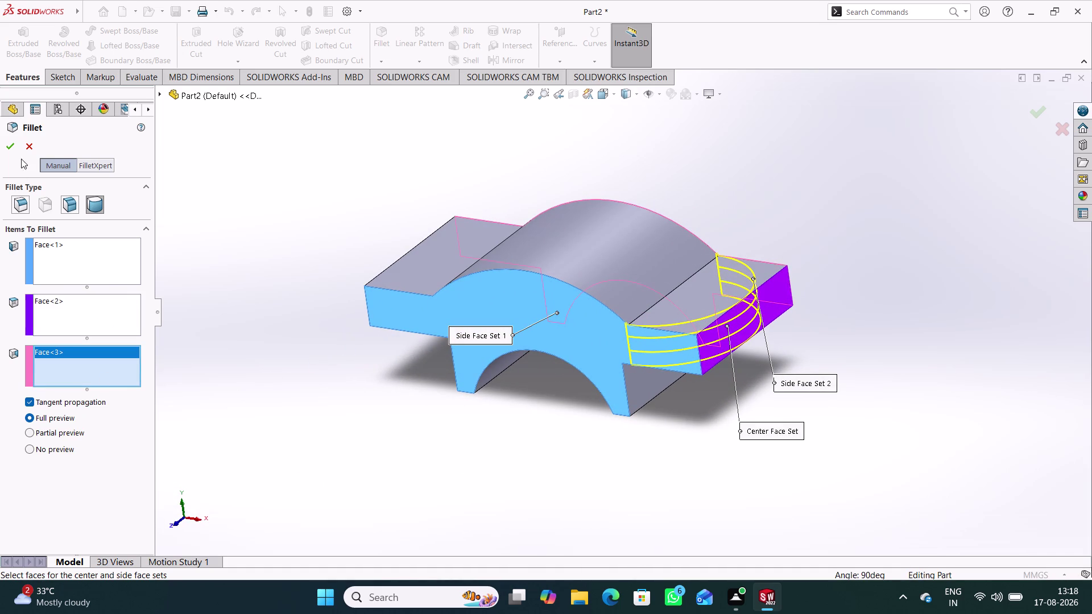
click(12, 148)
Select the rounded flange's top face and view it Normal To.
click(381, 426)
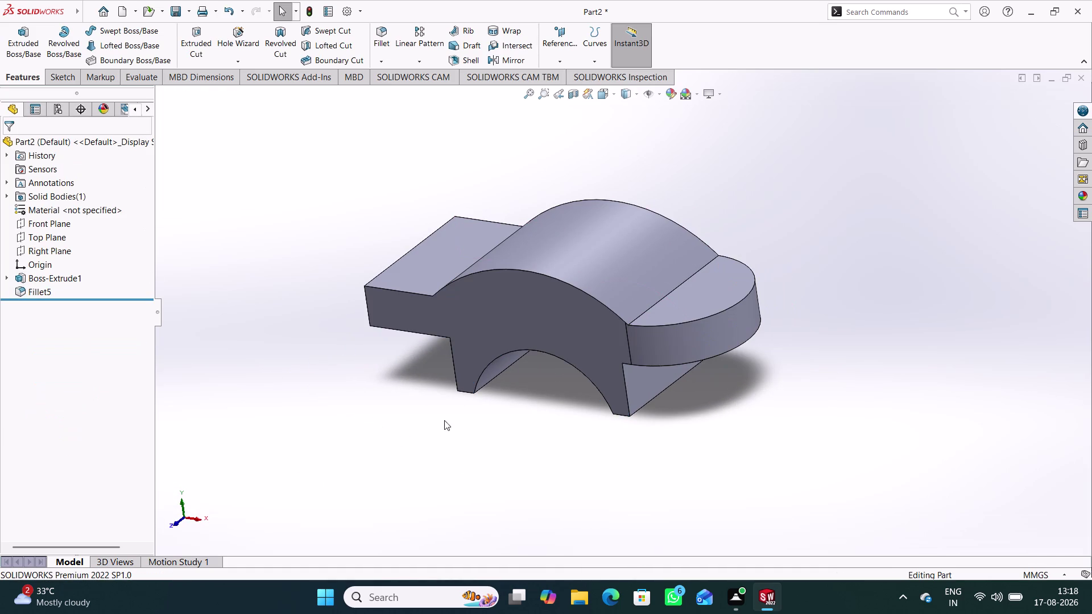
middle_drag(452, 419, 493, 483)
click(742, 304)
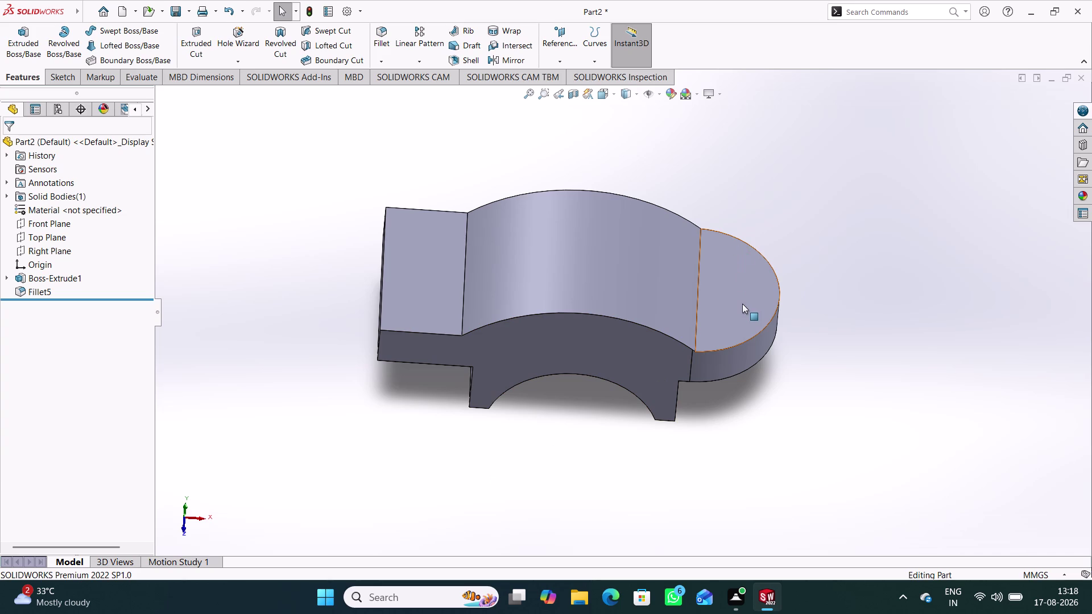
click(793, 275)
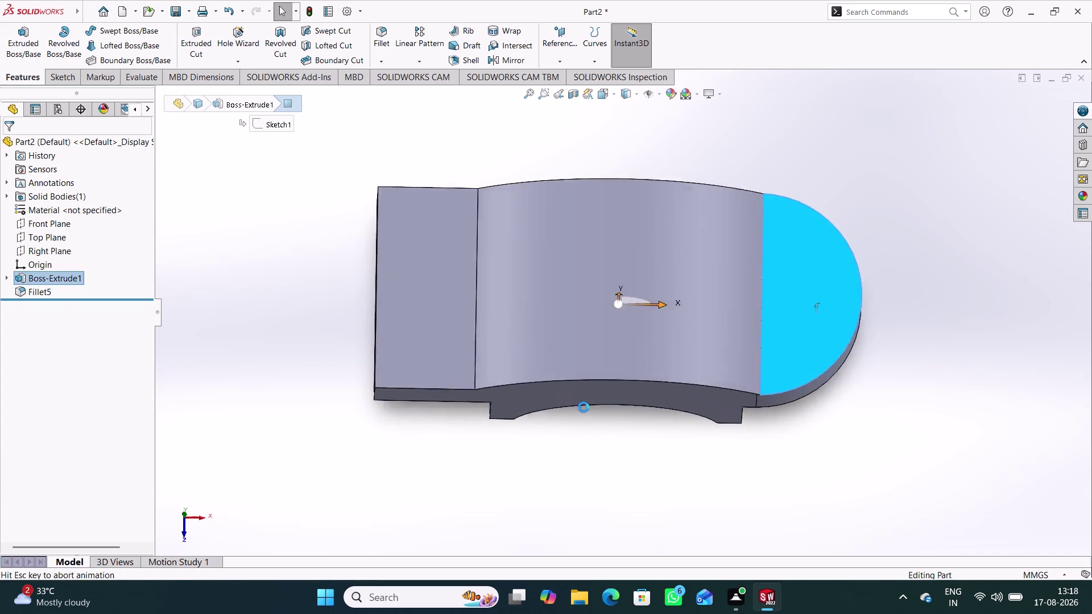
click(579, 465)
scroll(up, 3)
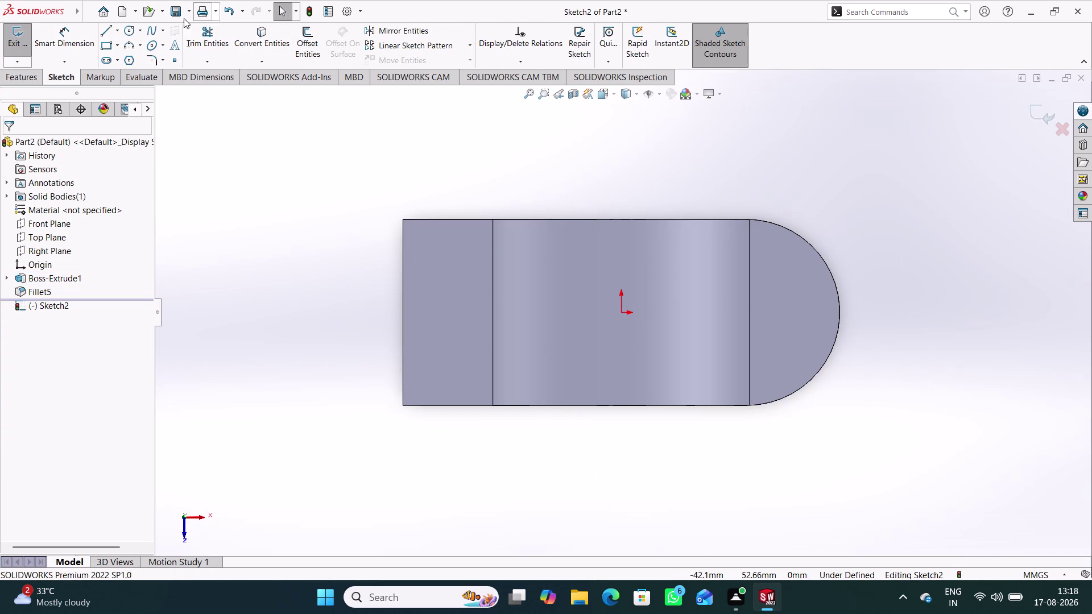
click(134, 30)
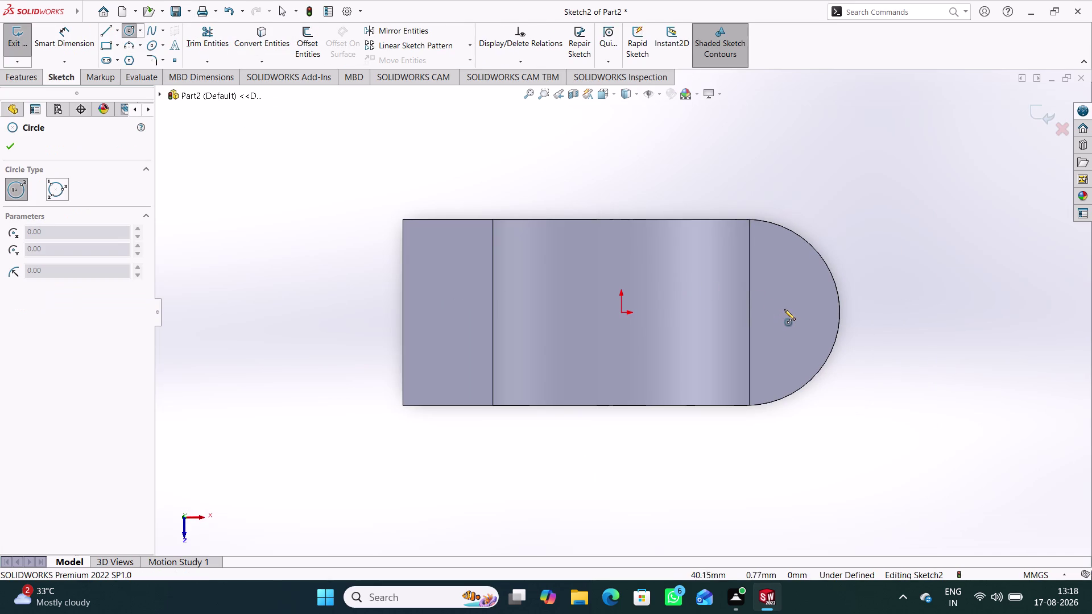
click(784, 311)
click(787, 327)
right_drag(491, 499, 468, 281)
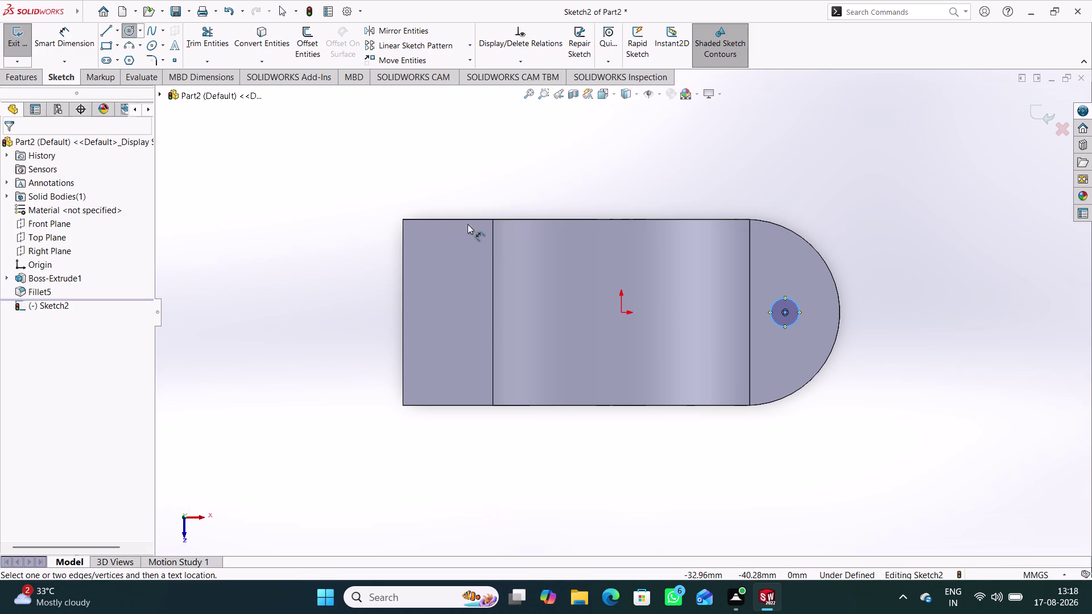
click(784, 313)
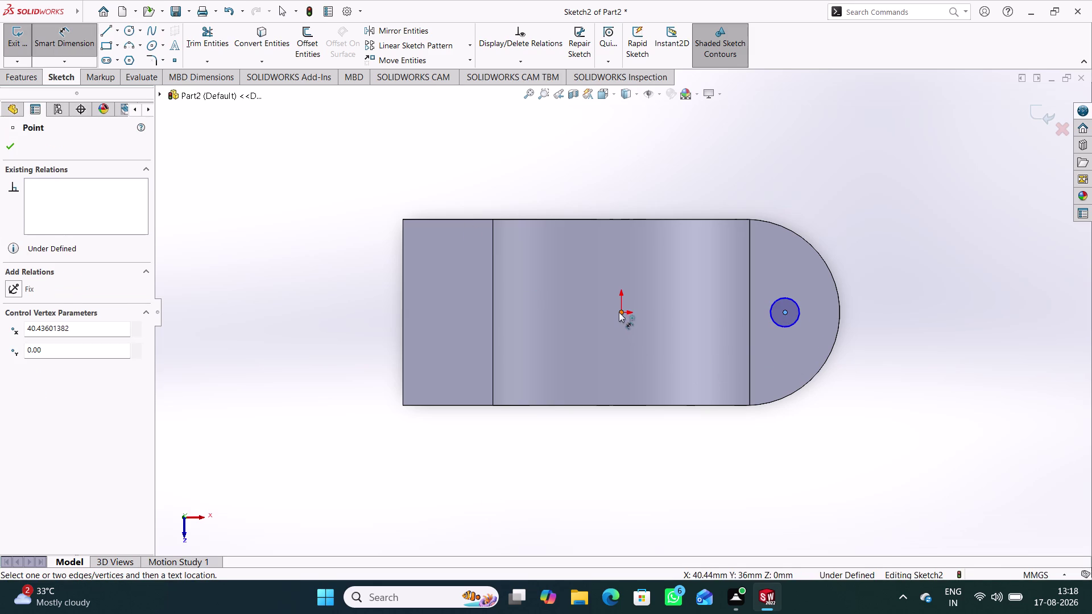
click(619, 312)
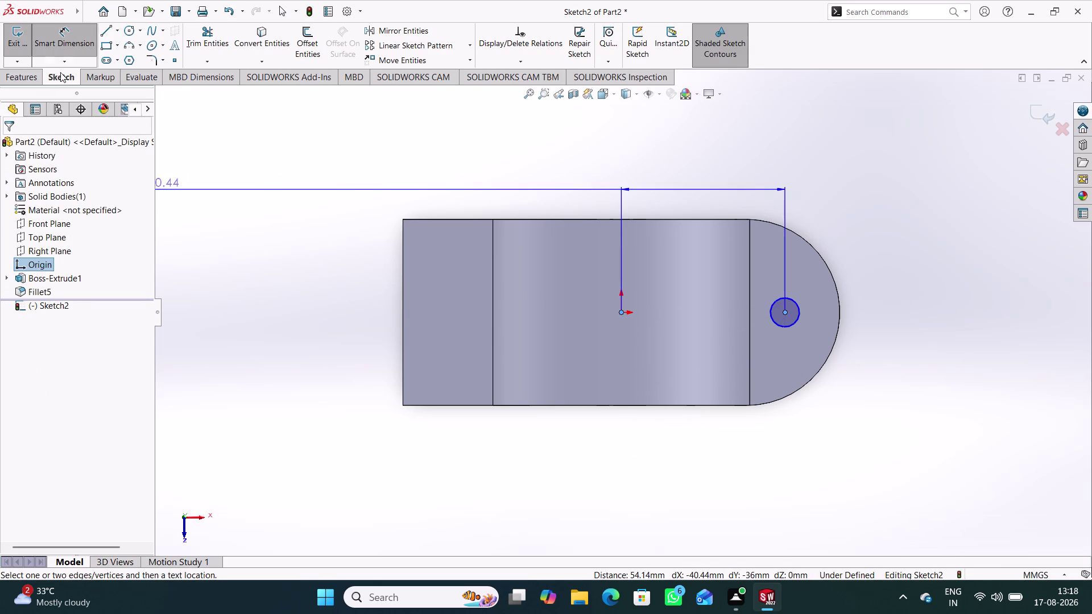
click(73, 47)
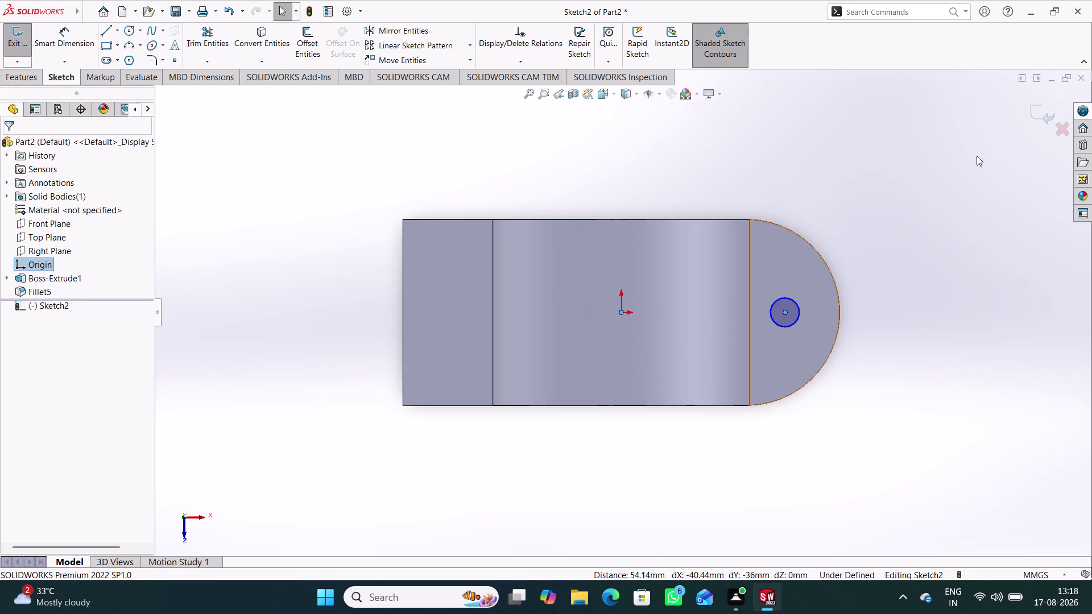
key(ctrl+z)
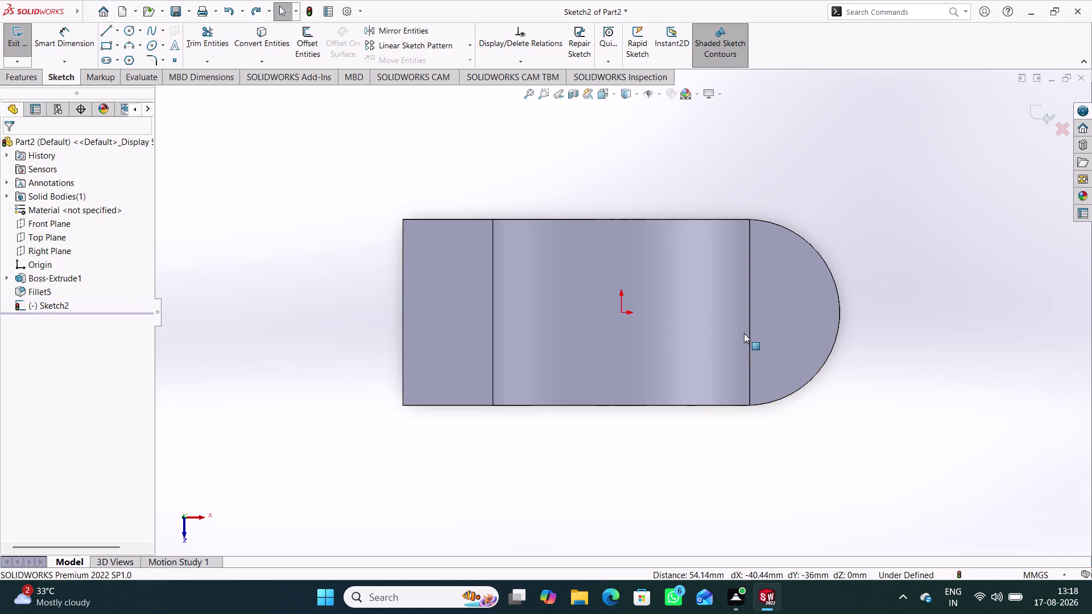
key(ctrl+z)
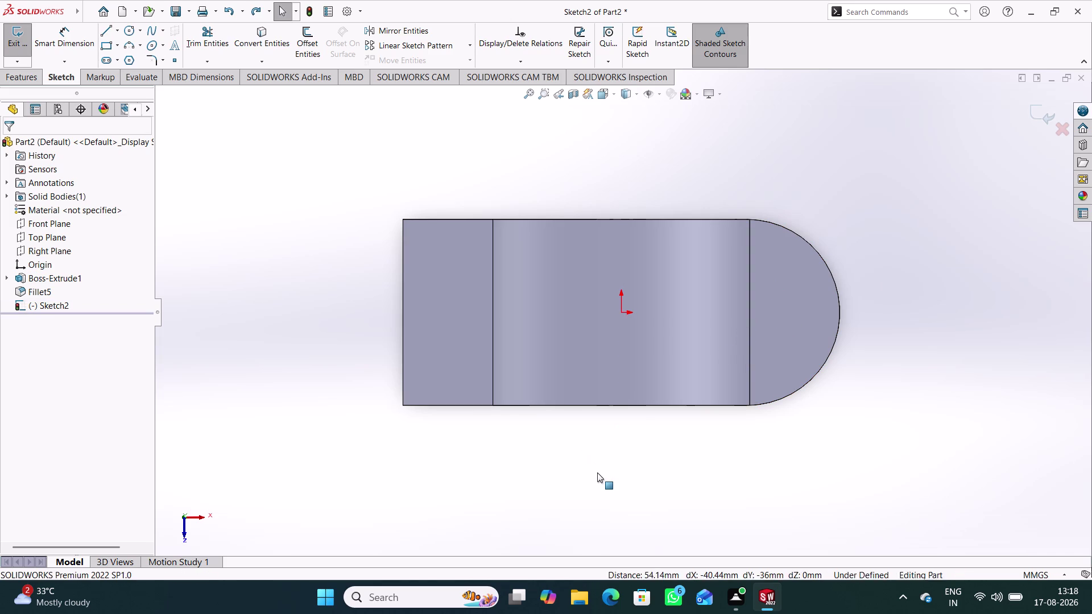
middle_drag(588, 459, 604, 413)
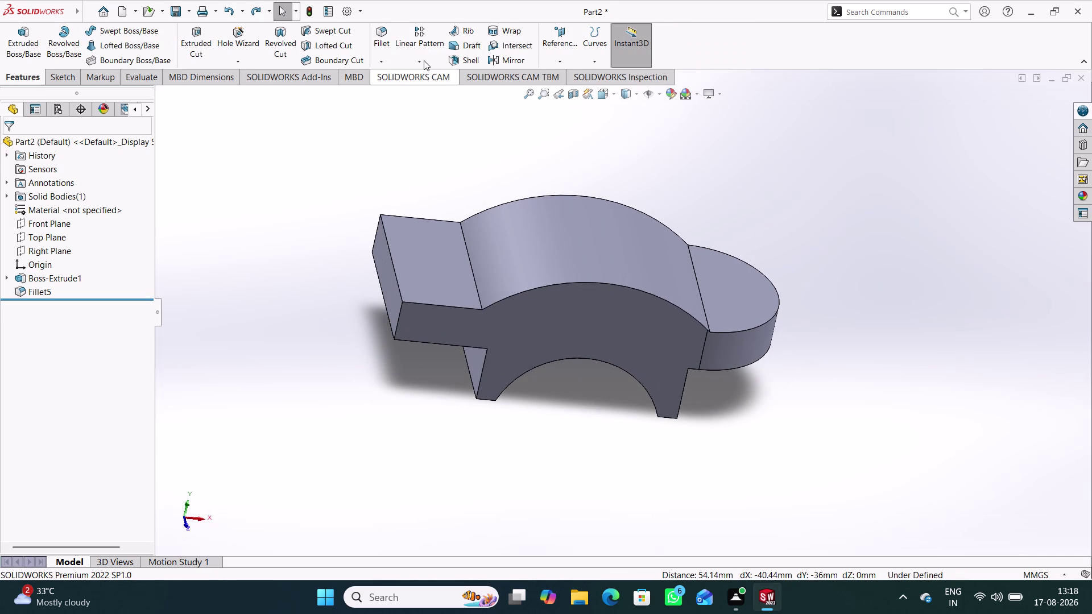
Add full round Fillet6 using the second flange's end, top and opposite faces.
click(375, 33)
middle_drag(326, 342, 359, 323)
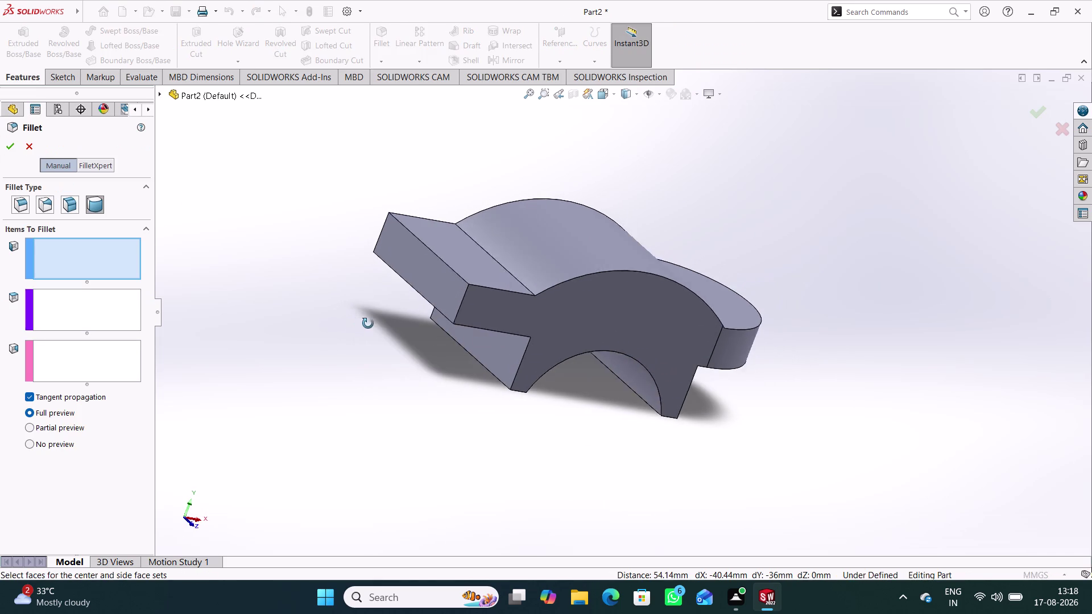
middle_drag(359, 323, 371, 327)
click(532, 320)
middle_click(336, 396)
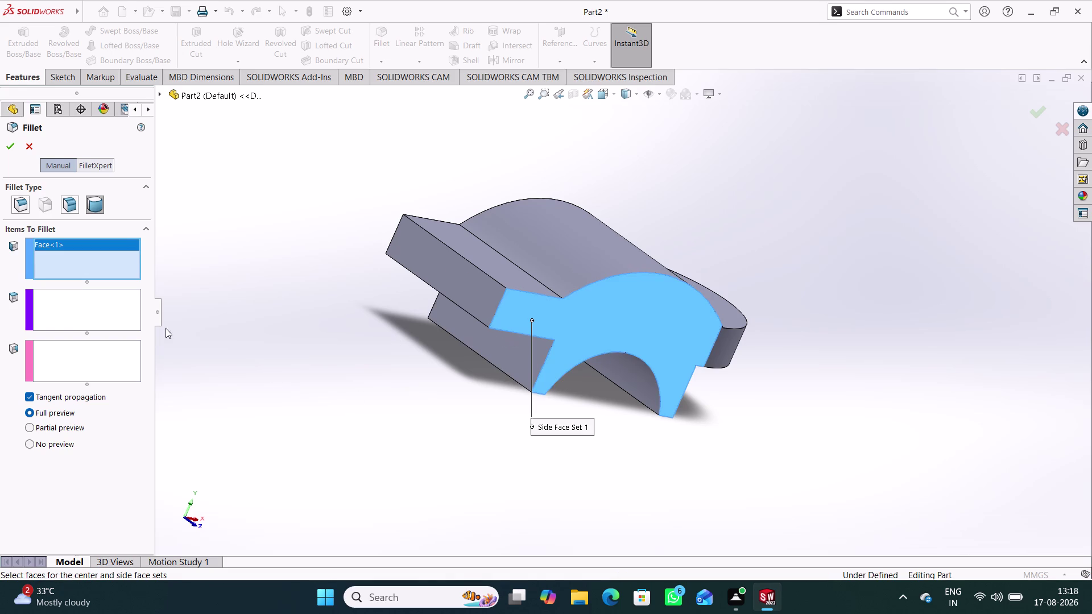
click(116, 313)
middle_drag(223, 340, 307, 378)
click(662, 310)
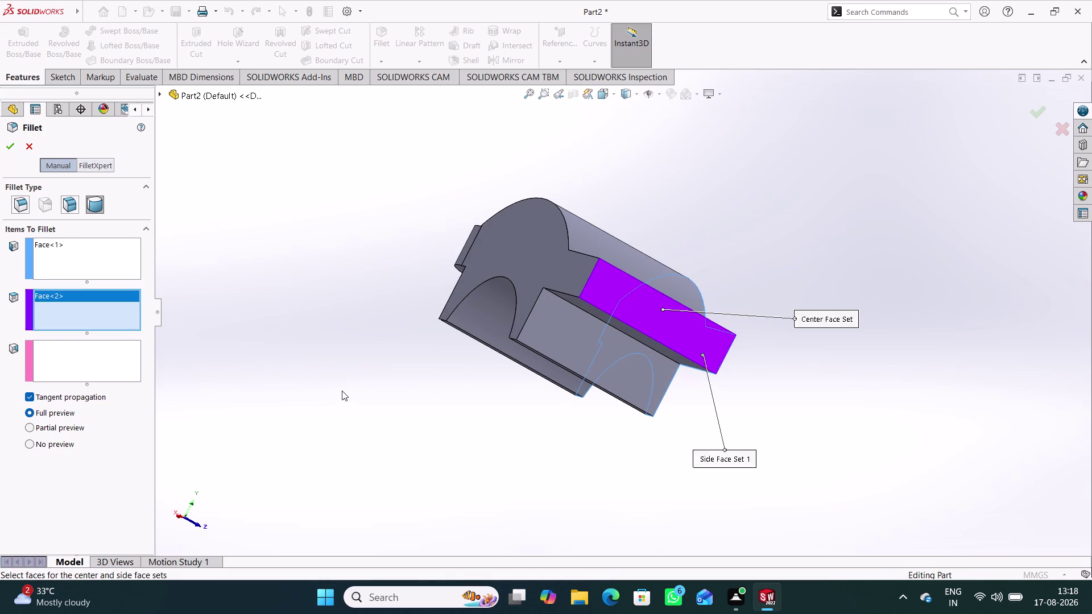
click(90, 354)
middle_drag(305, 377, 344, 434)
click(597, 296)
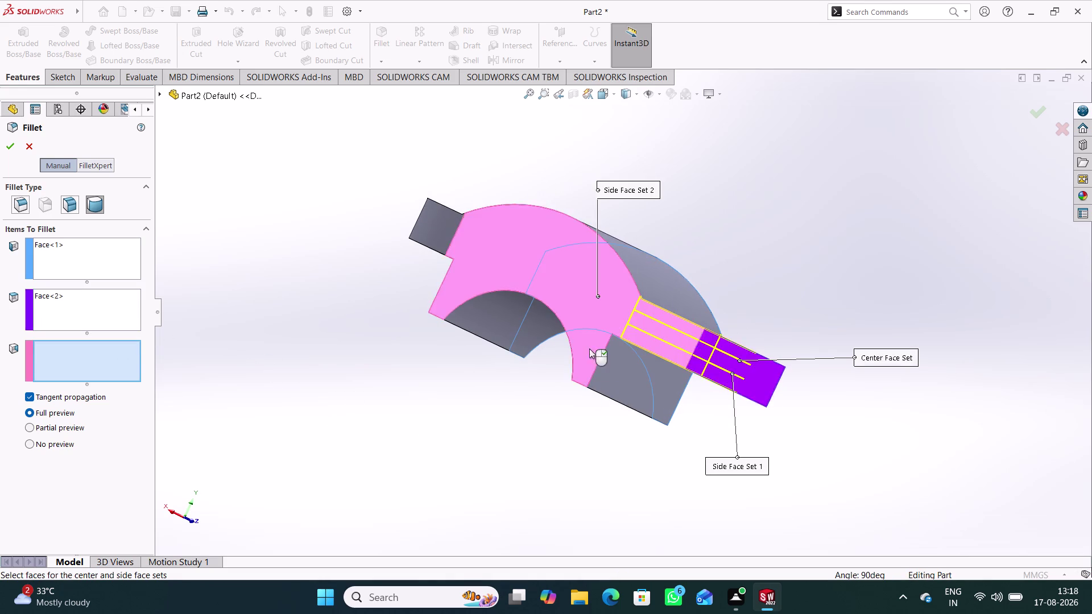
middle_drag(573, 450, 451, 424)
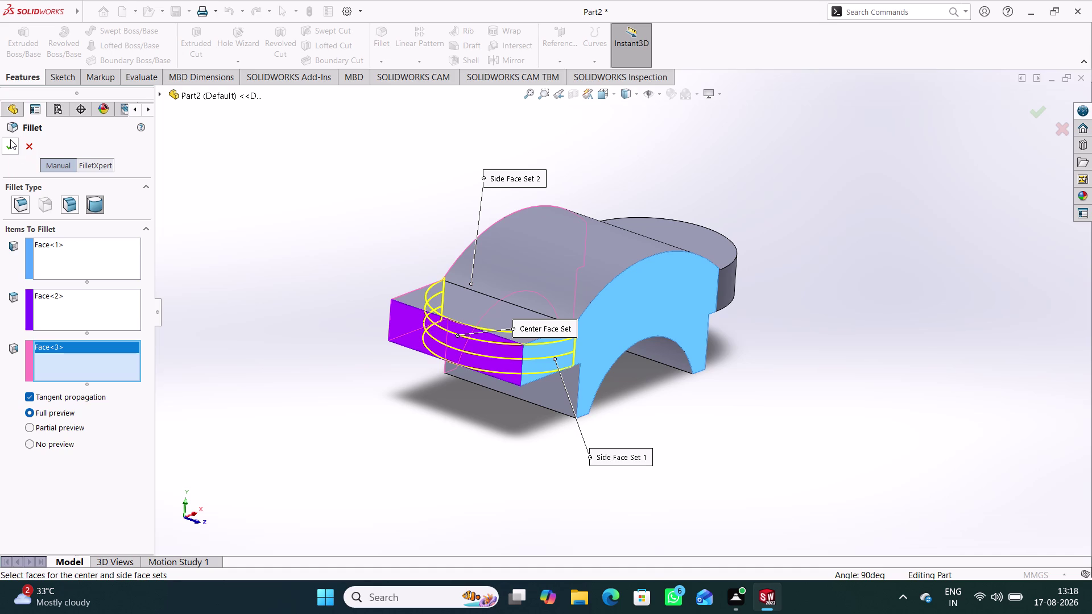
click(9, 143)
Orbit the part to inspect both rounded flange ends and the underside.
middle_drag(359, 361, 294, 347)
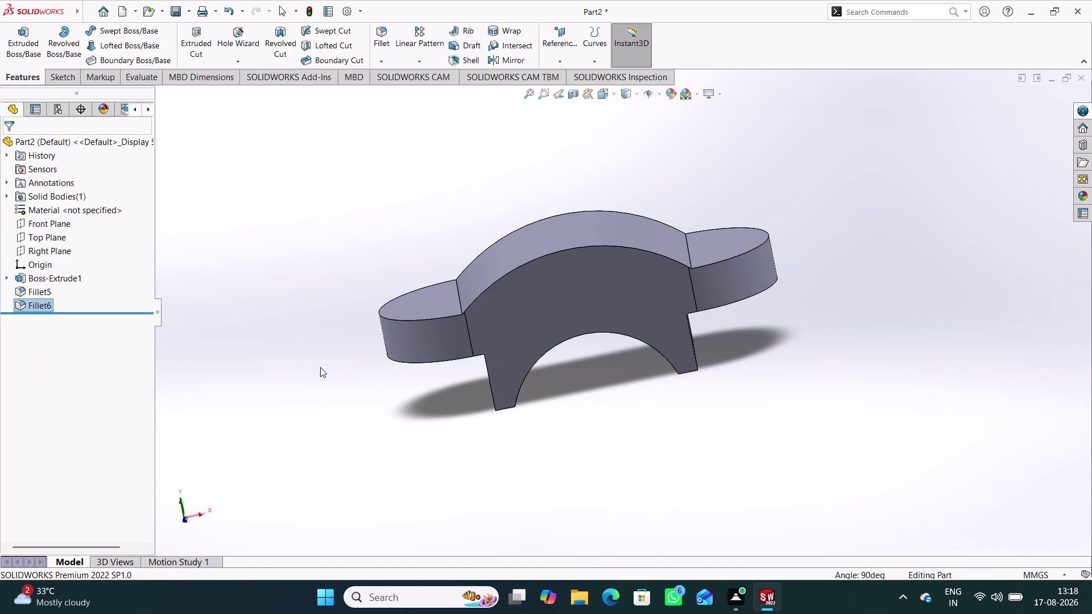
click(350, 382)
middle_drag(687, 254, 612, 143)
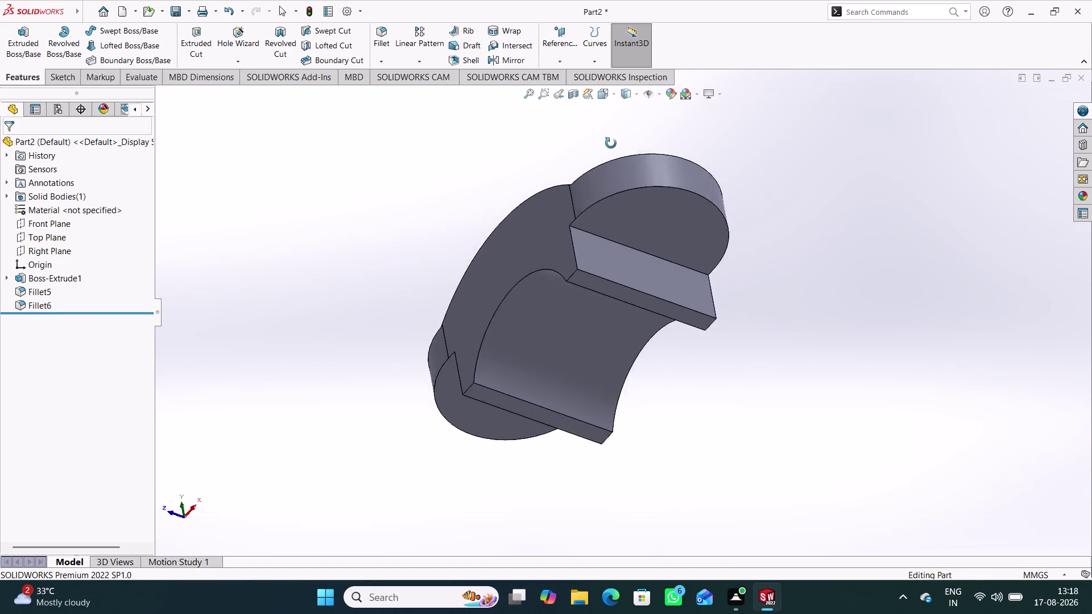
middle_drag(611, 143, 697, 337)
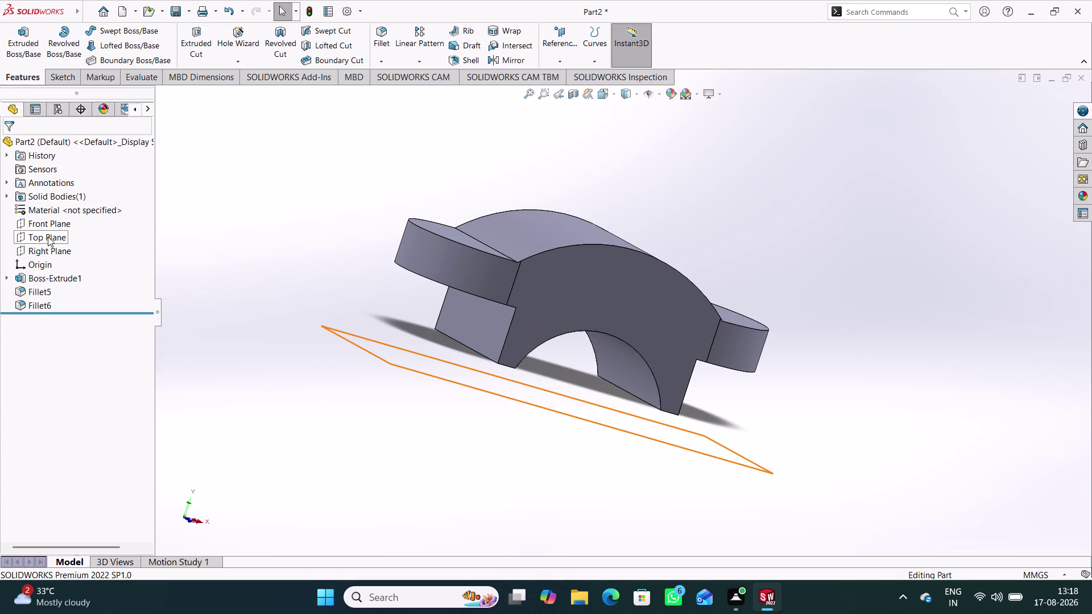
Start a sketch on Top Plane and draw left, centre and right circles.
click(47, 236)
click(61, 224)
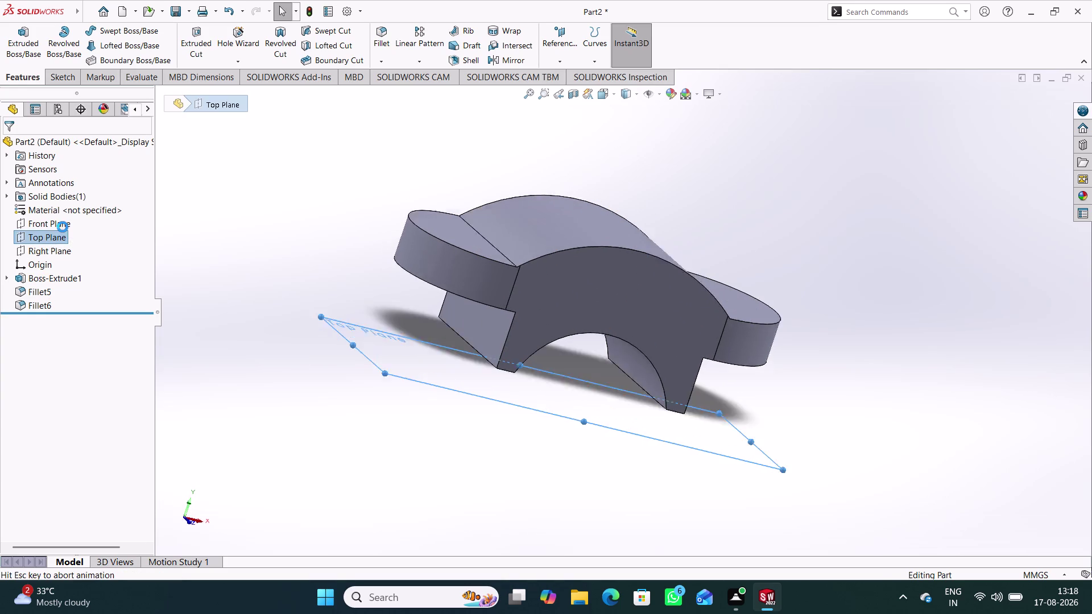
click(290, 200)
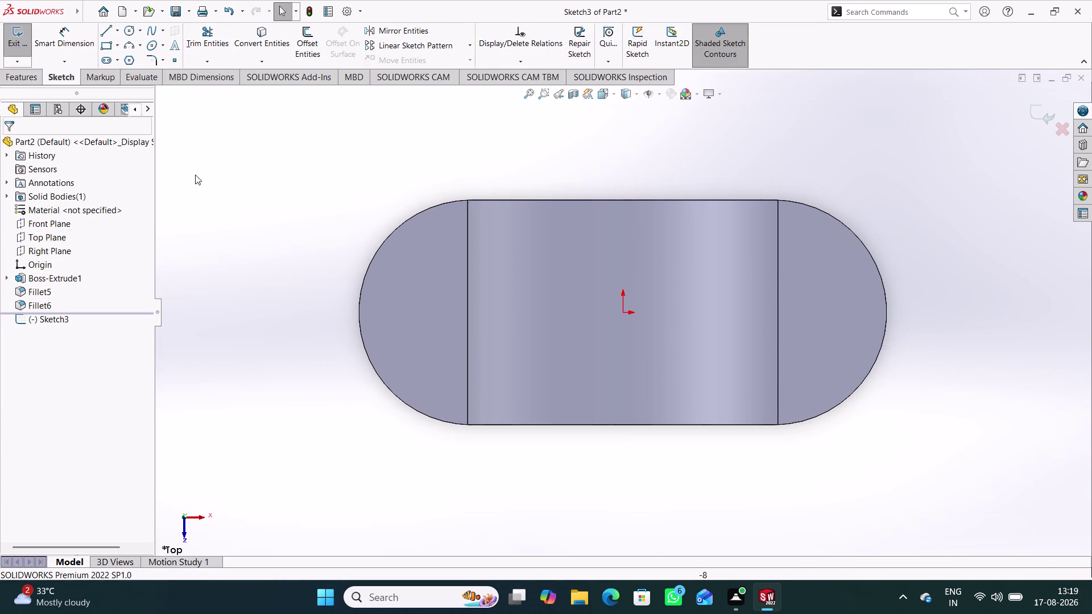
click(130, 31)
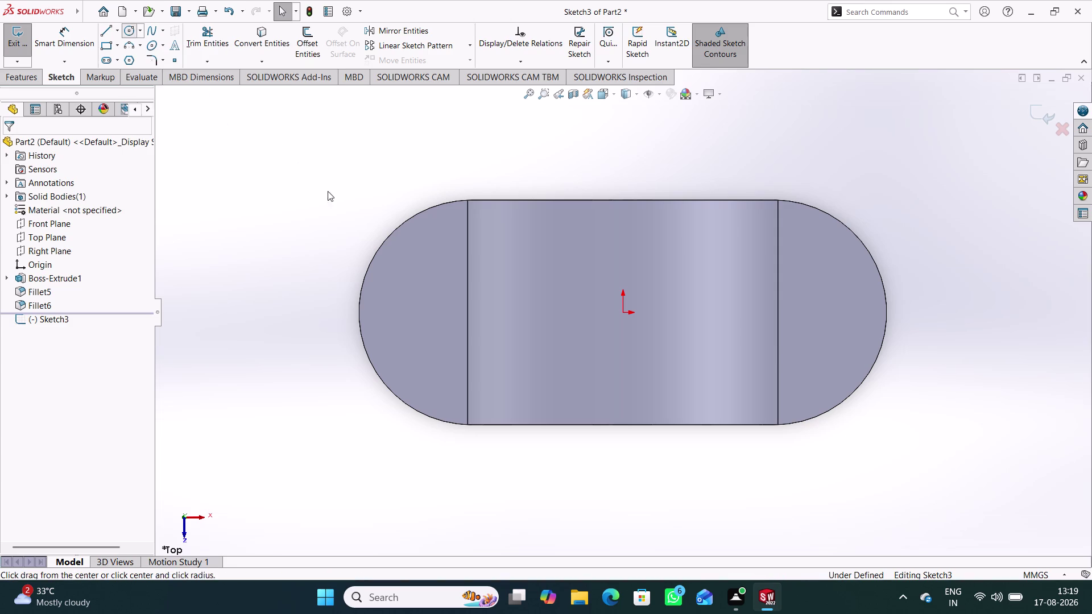
click(413, 311)
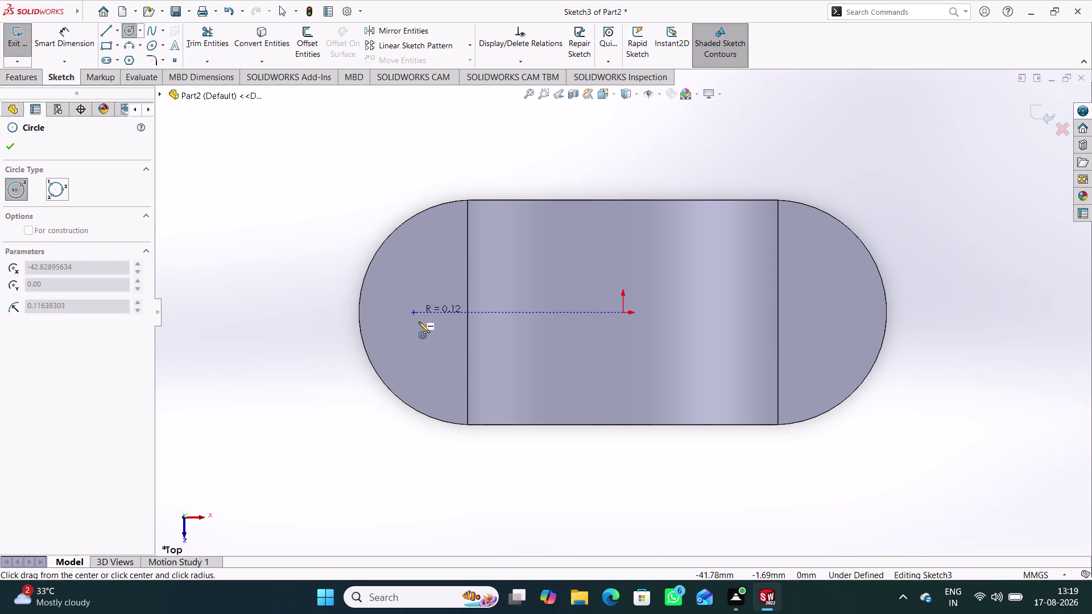
click(419, 332)
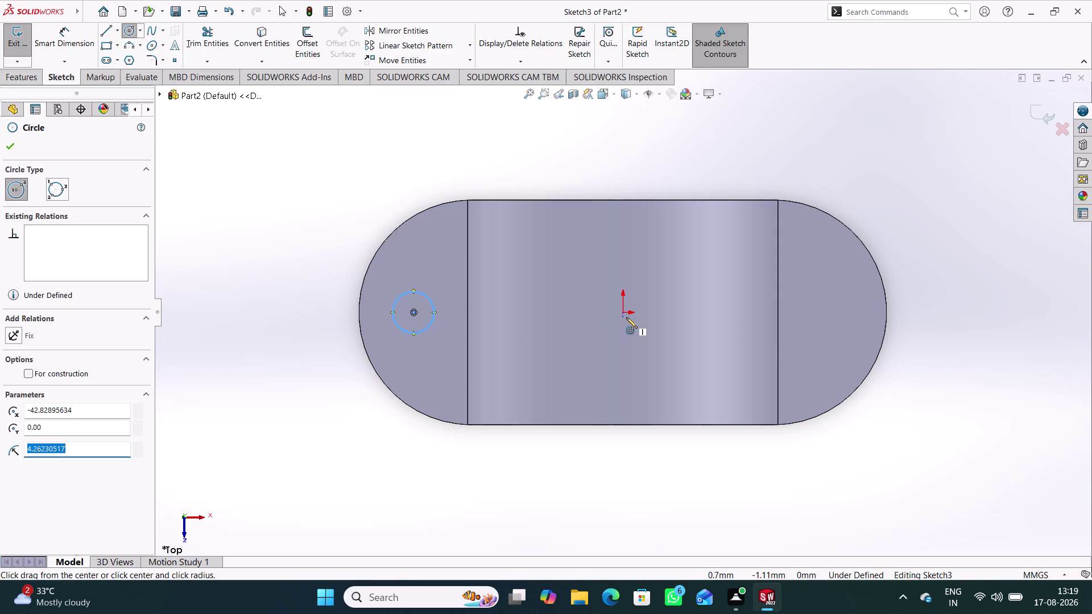
click(624, 313)
click(630, 340)
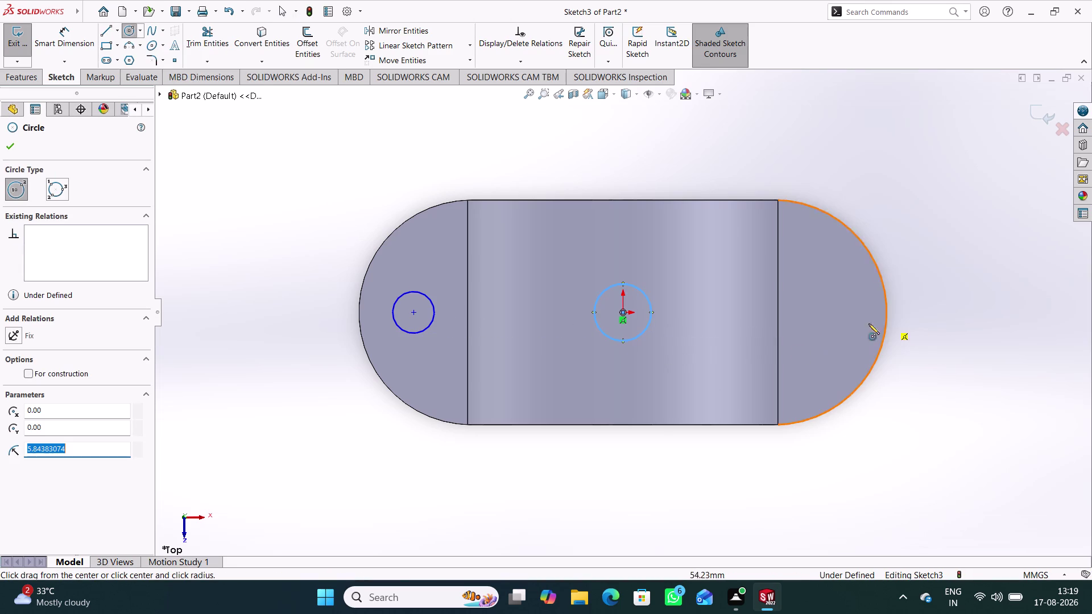
click(841, 310)
click(848, 338)
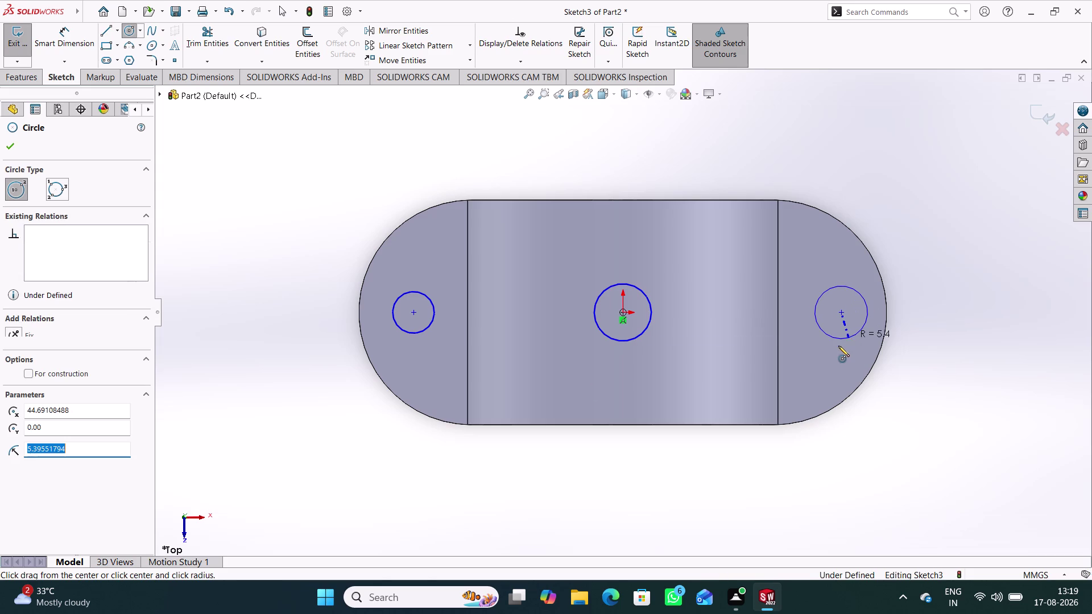
Dimension the left and right circles to 12 mm diameter.
right_drag(420, 435, 376, 238)
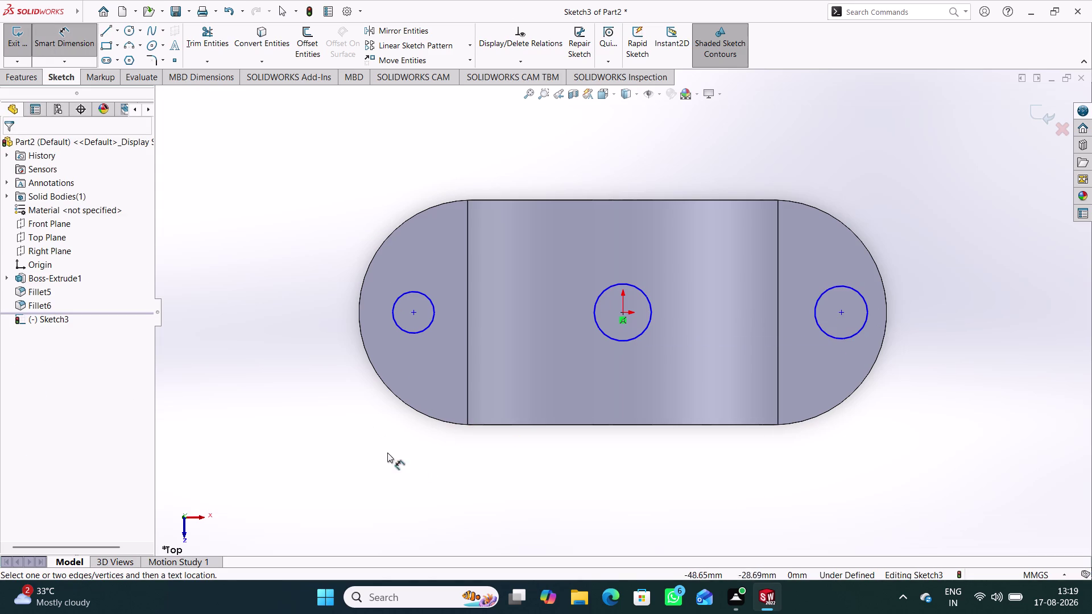
click(404, 331)
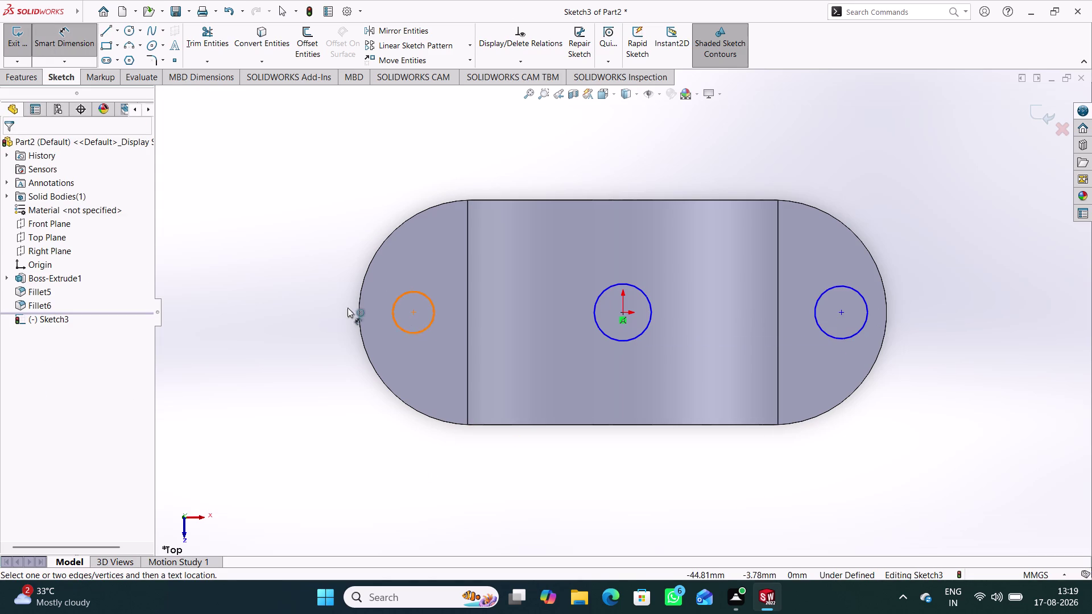
click(314, 282)
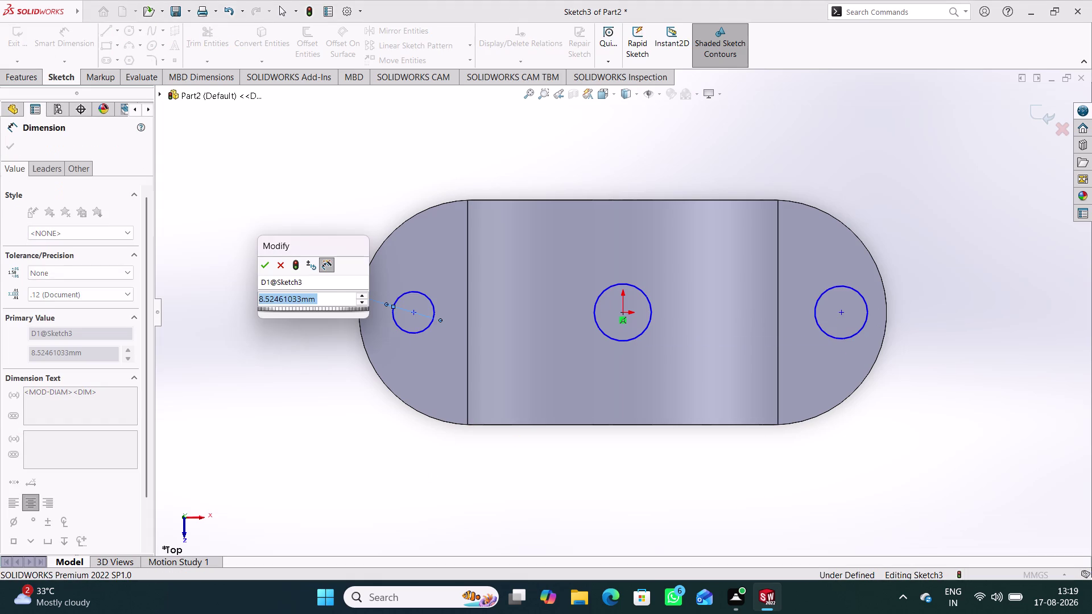
text(12)
key(Return)
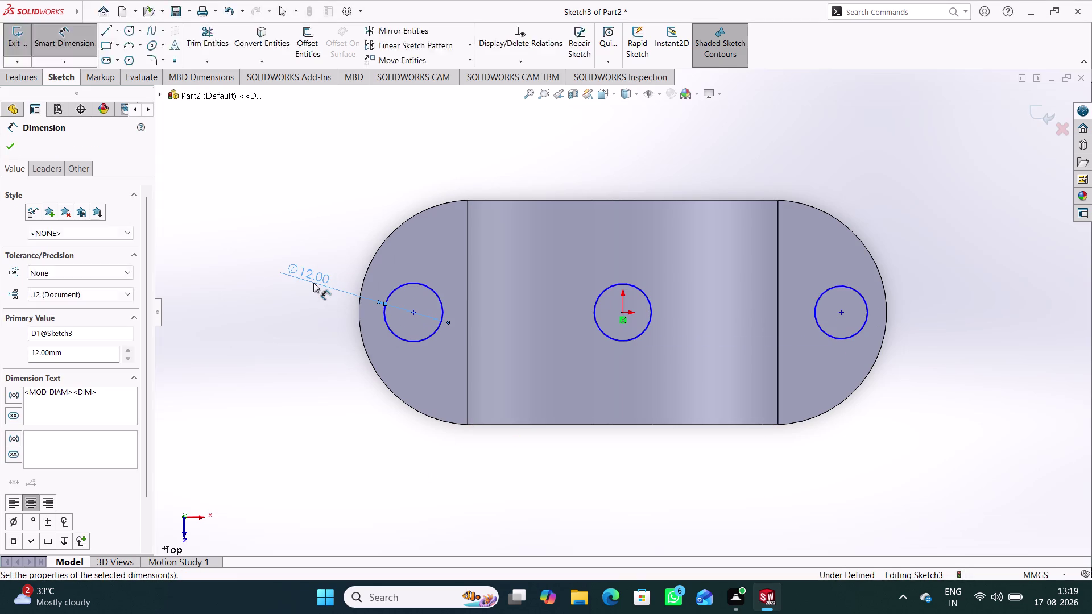
click(863, 330)
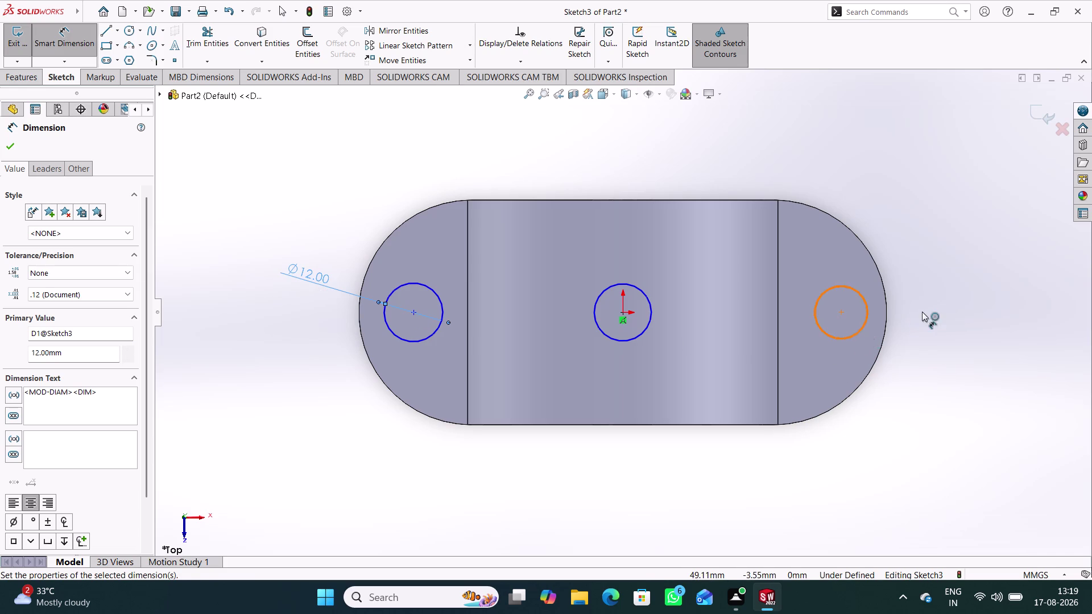
click(921, 312)
text(12)
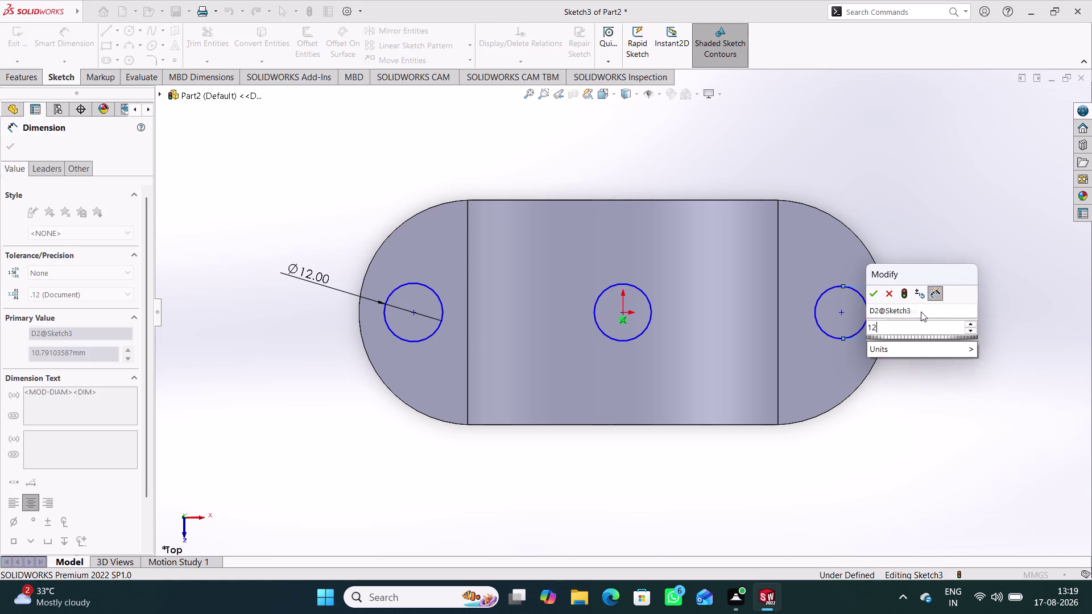
key(Return)
click(690, 469)
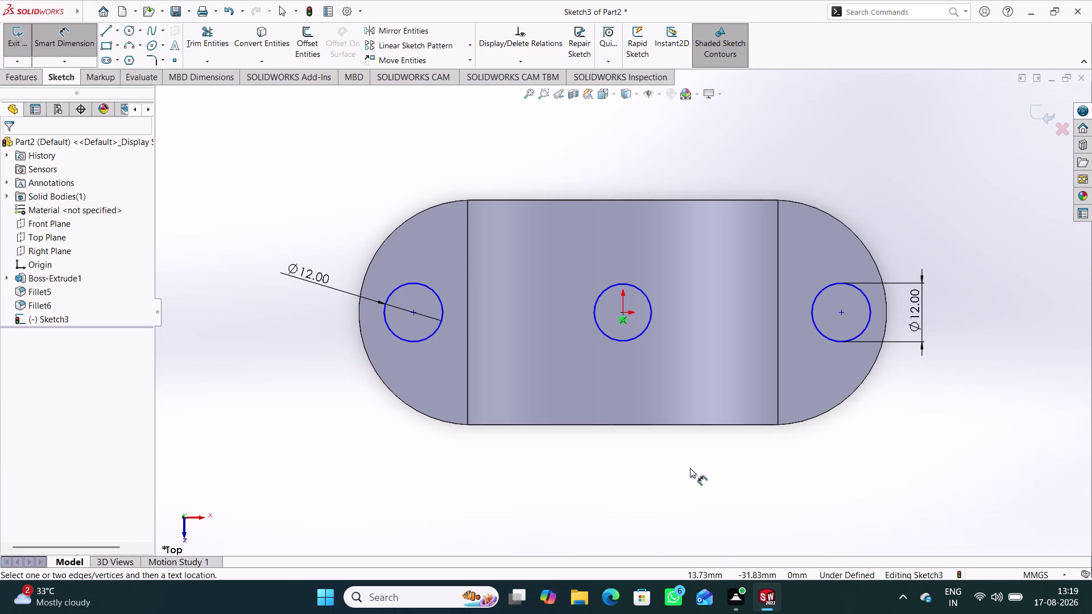
Place a diameter dimension on the centre circle, then dismiss the edit.
click(650, 322)
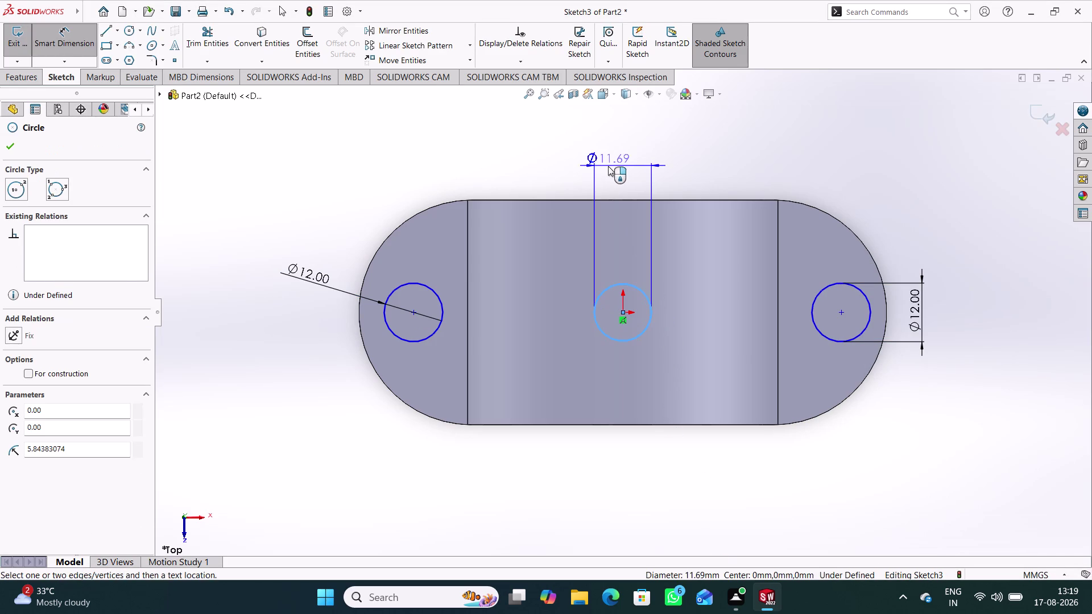
click(608, 166)
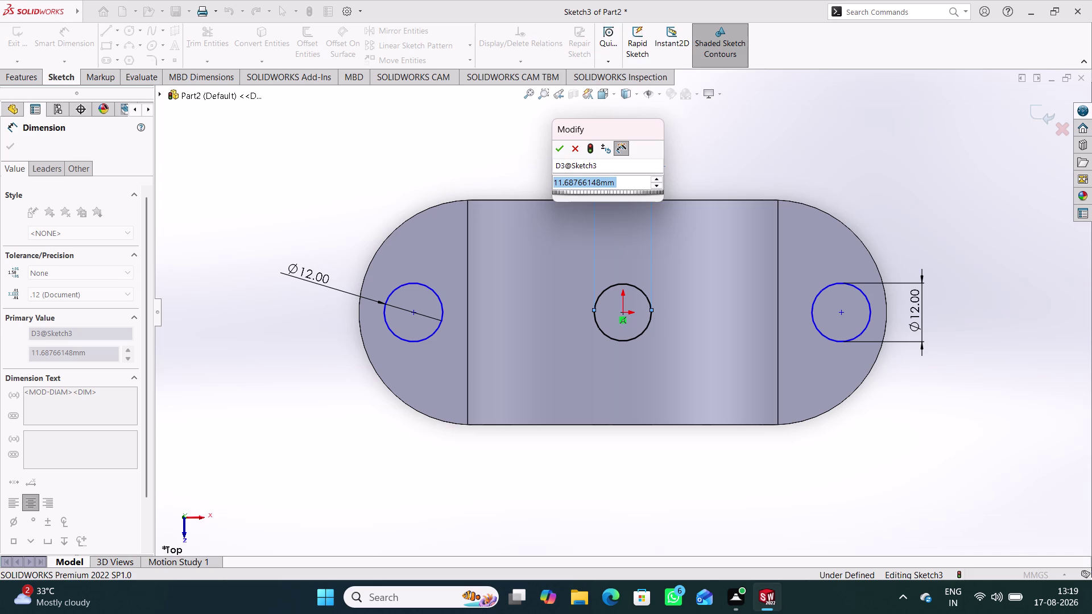
click(582, 151)
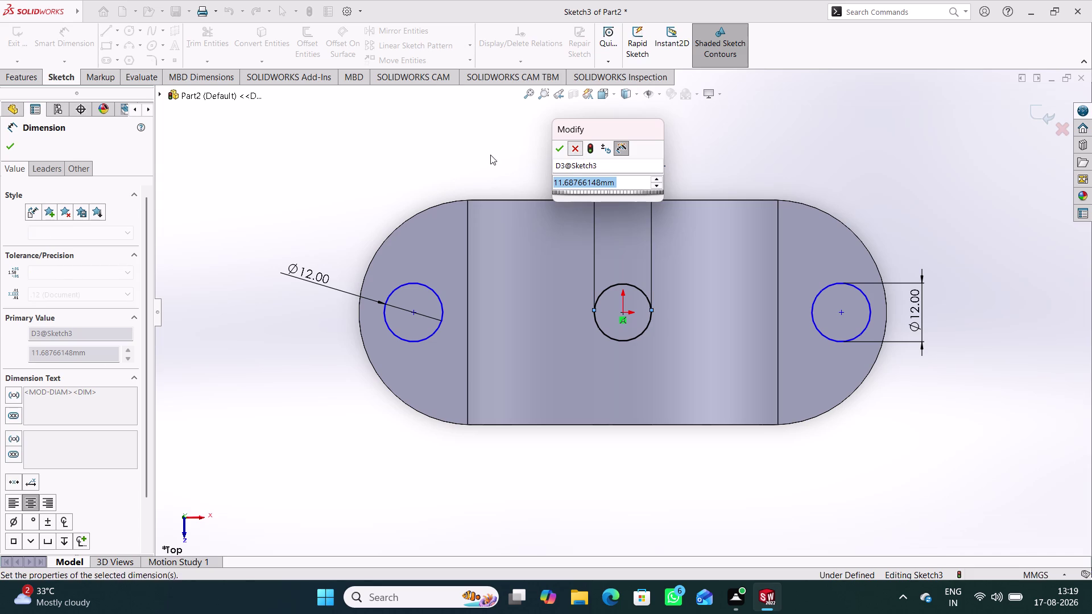
click(490, 155)
right_drag(472, 500, 446, 225)
right_click(646, 330)
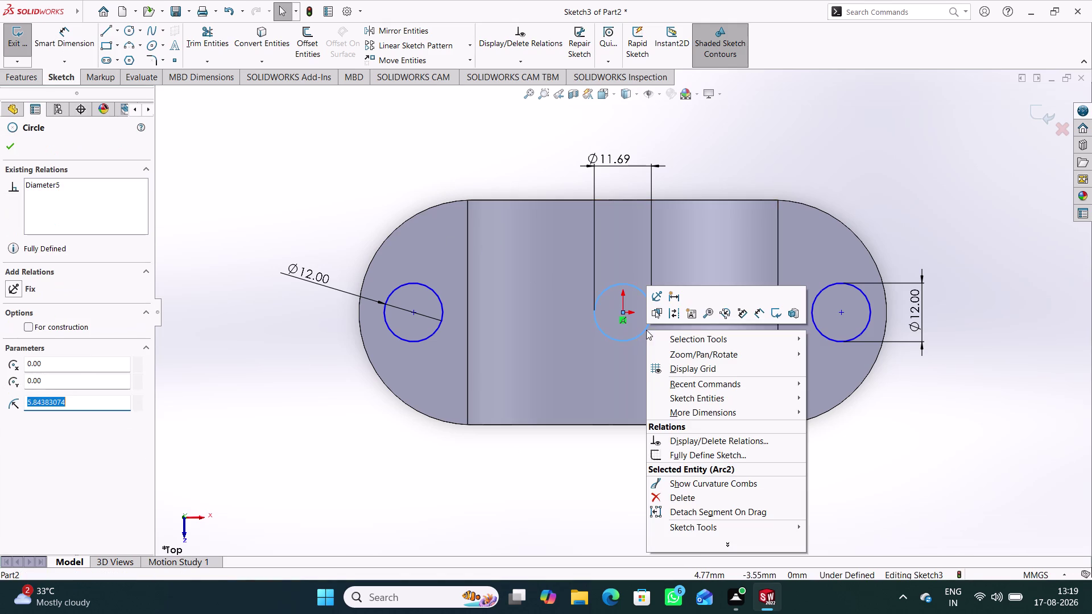
Delete the centre circle.
click(696, 496)
click(601, 503)
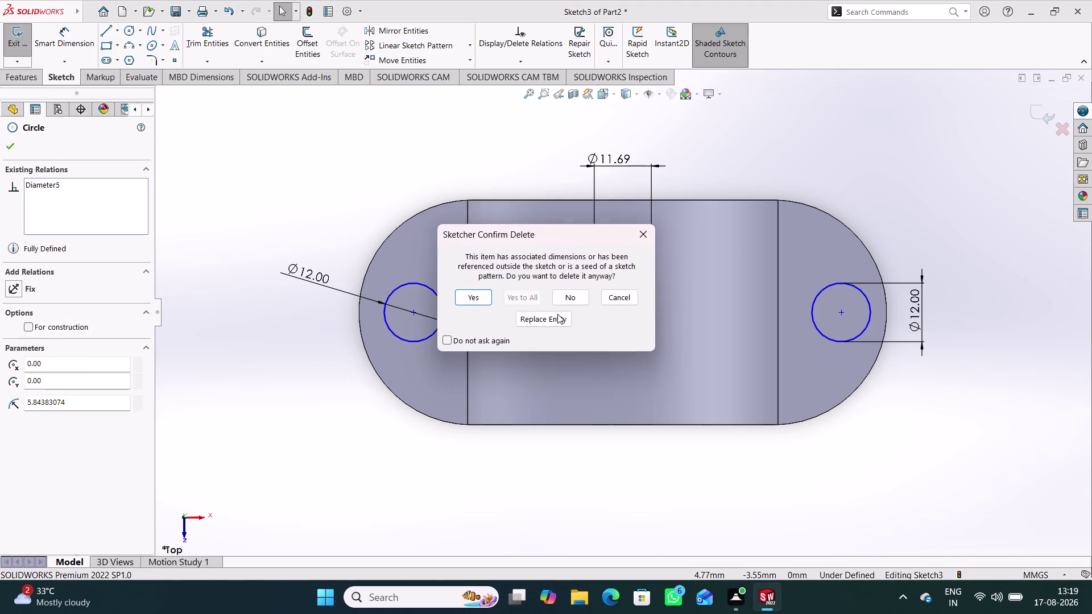
click(461, 294)
click(631, 501)
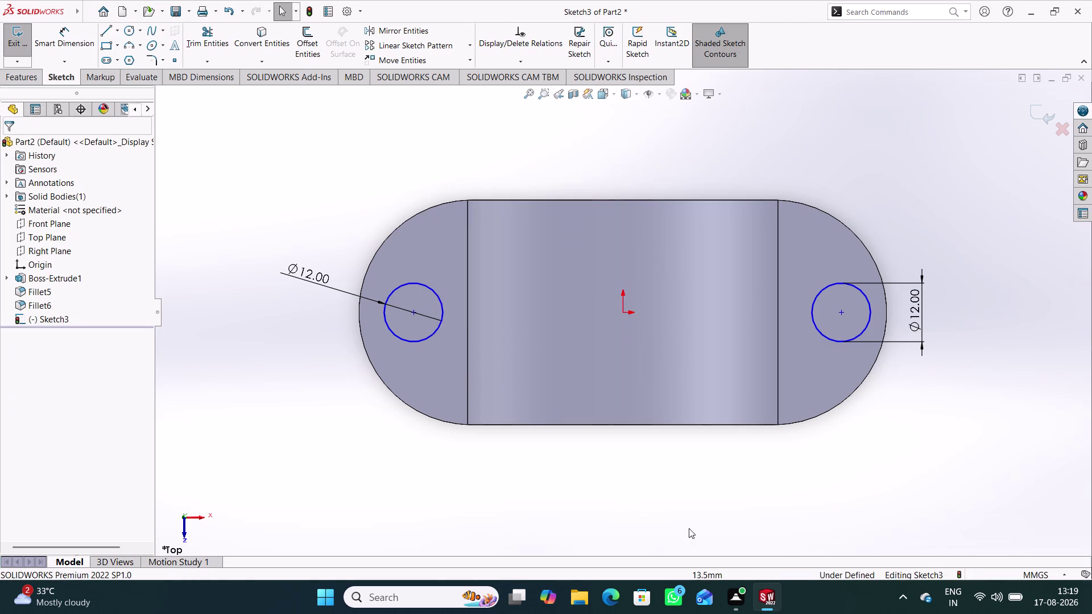
Dimension the two circle centres 78 mm apart.
right_drag(688, 527, 629, 192)
click(842, 313)
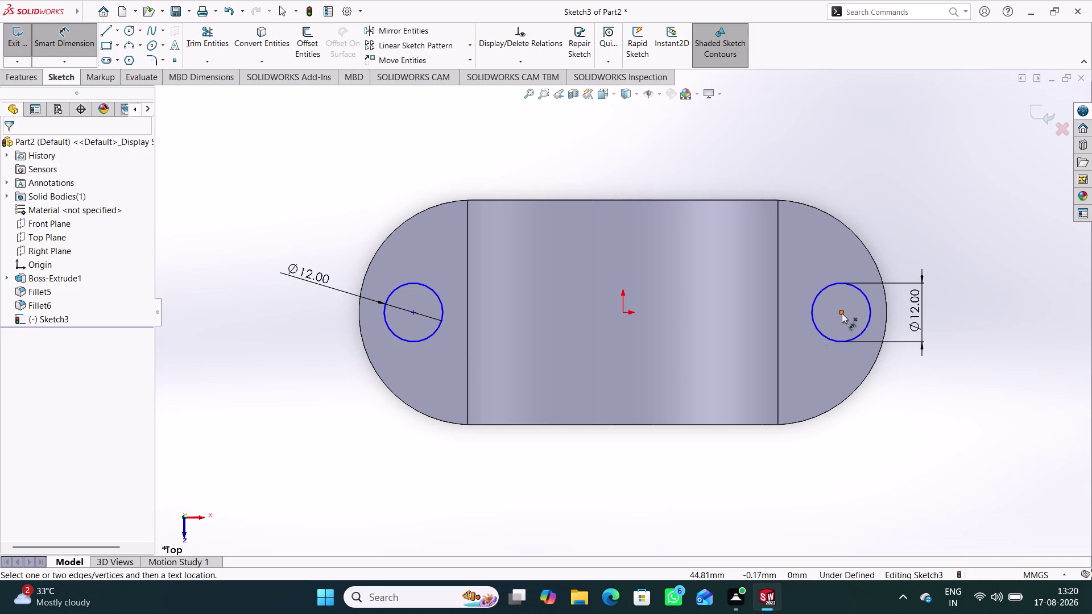
click(414, 312)
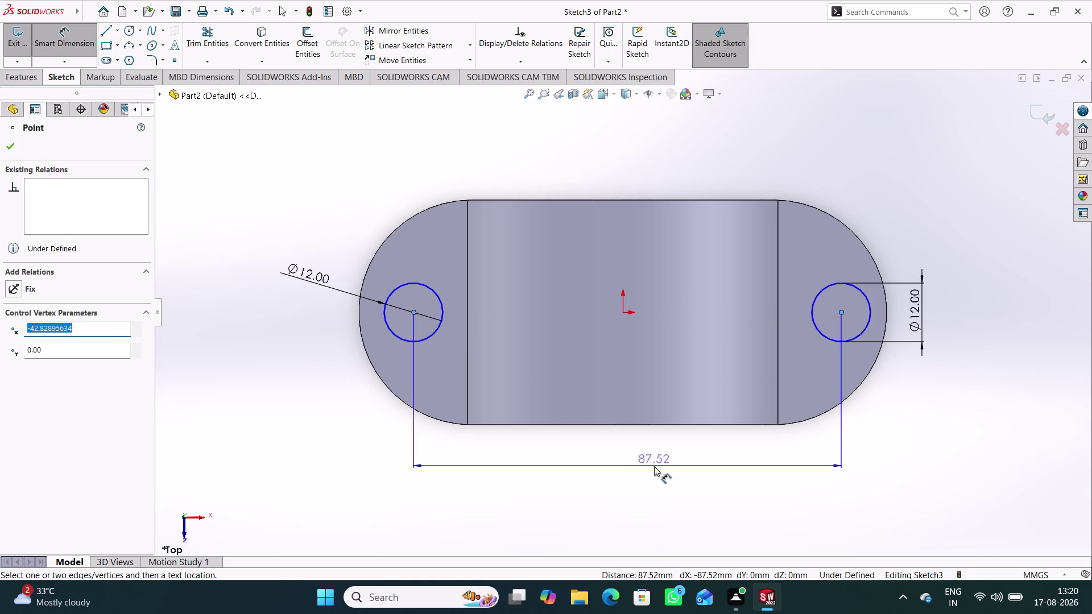
click(637, 472)
key(7)
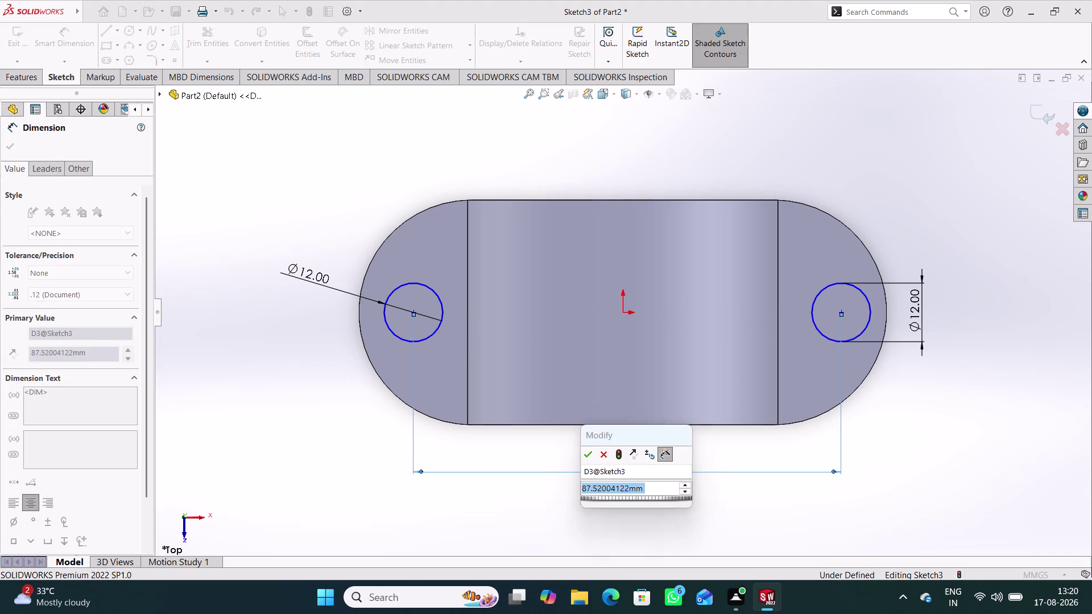
key(8)
key(Return)
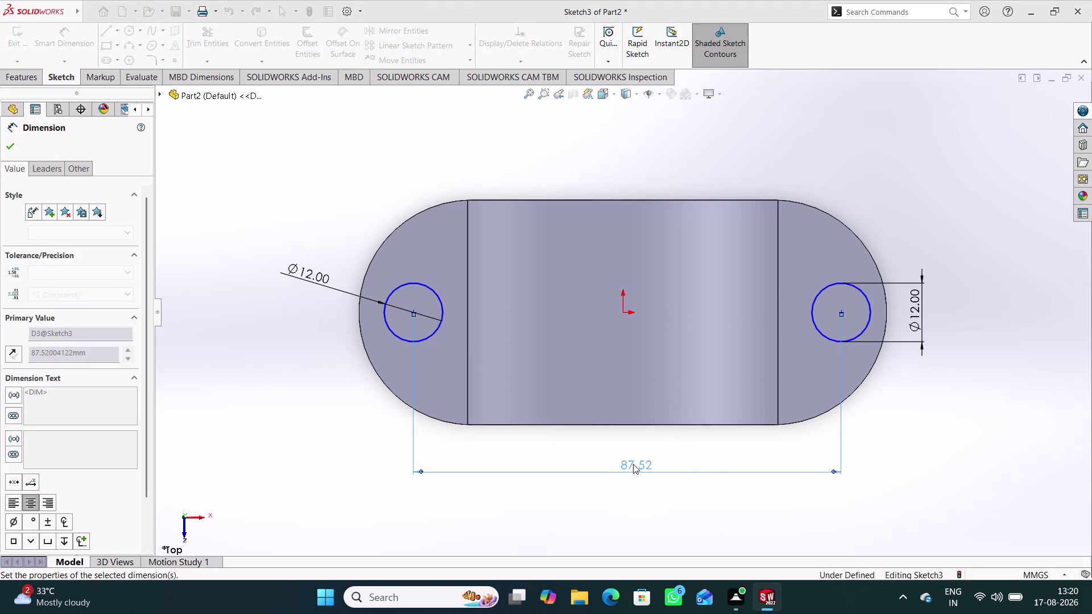
Dimension the right circle's centre 39 mm from the origin.
click(910, 439)
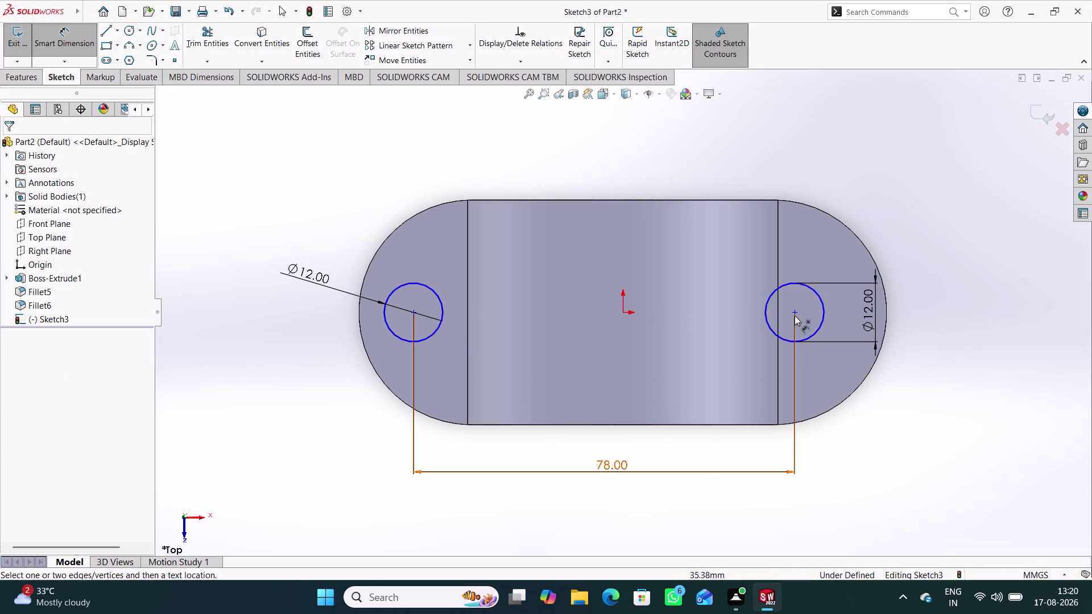
click(794, 314)
click(622, 312)
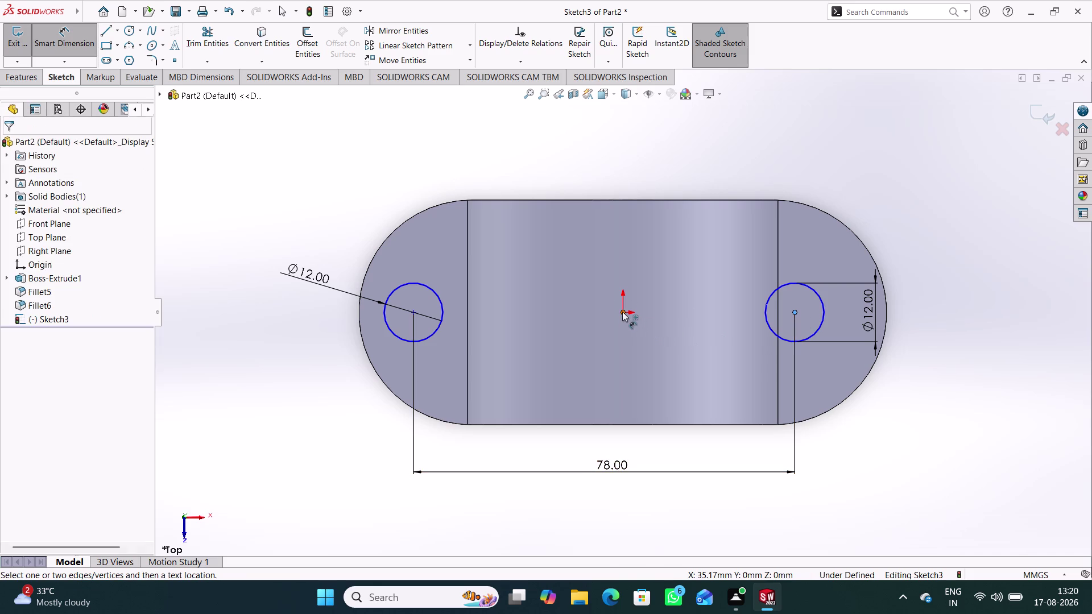
click(704, 449)
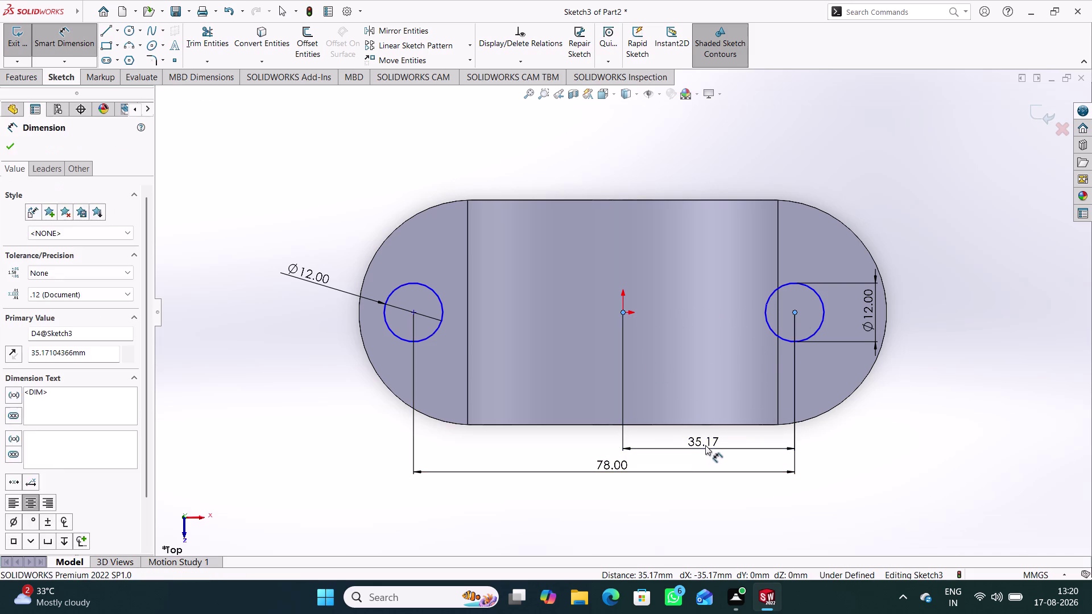
text(39)
key(Return)
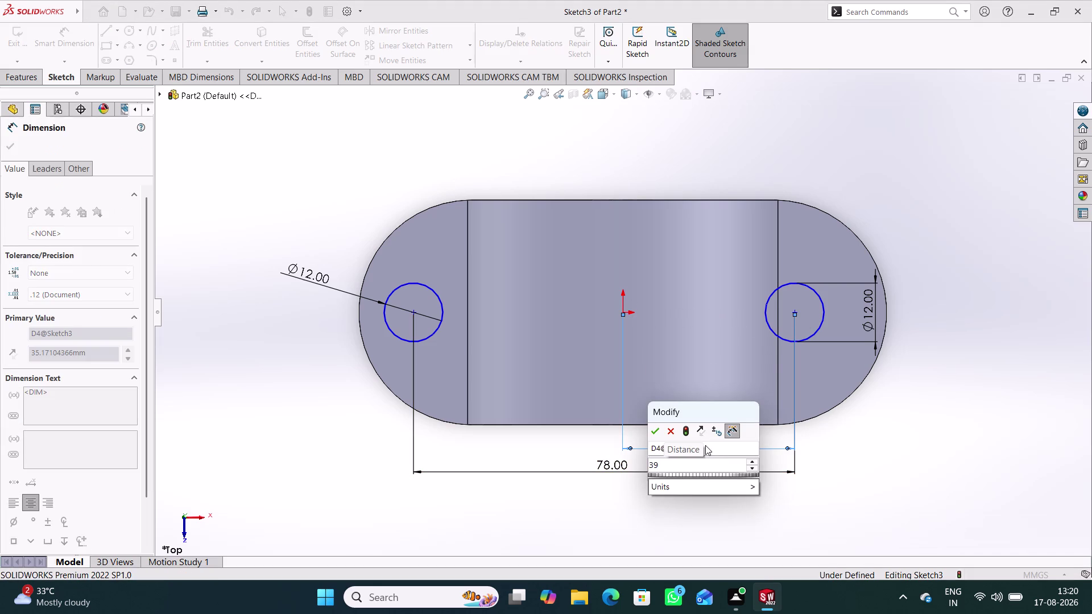
click(775, 116)
Make the origin and both circle centres Horizontal, then exit the sketch.
right_drag(958, 365, 876, 103)
click(816, 312)
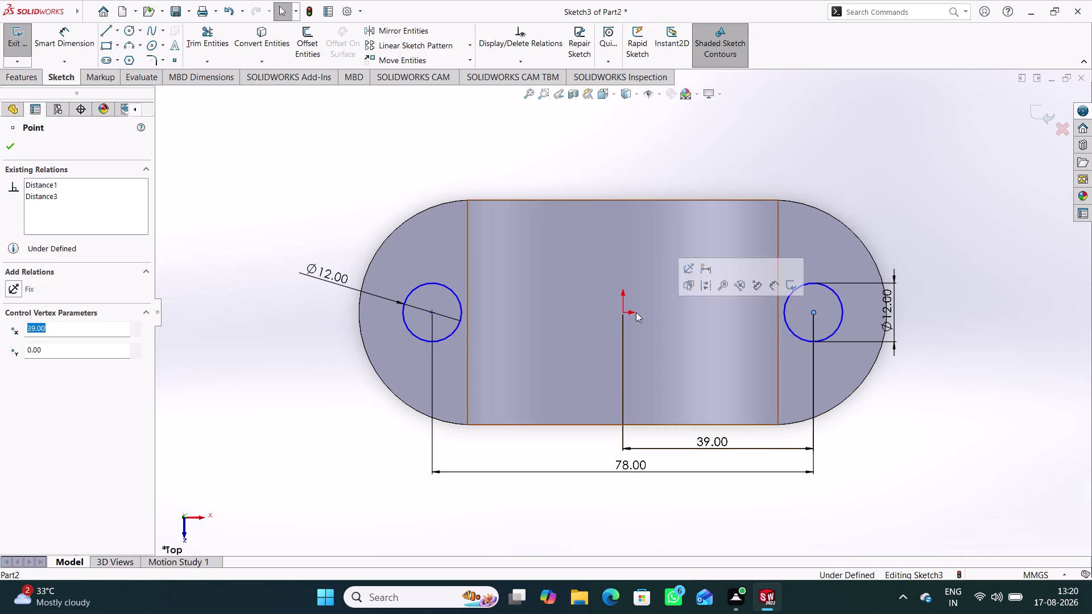
click(624, 312)
click(433, 311)
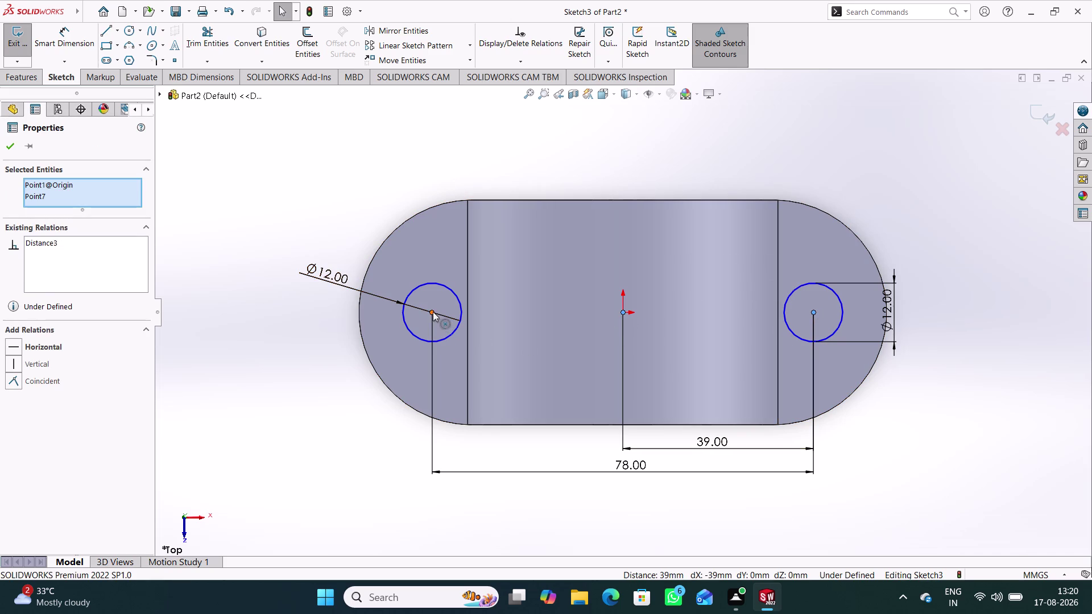
click(54, 357)
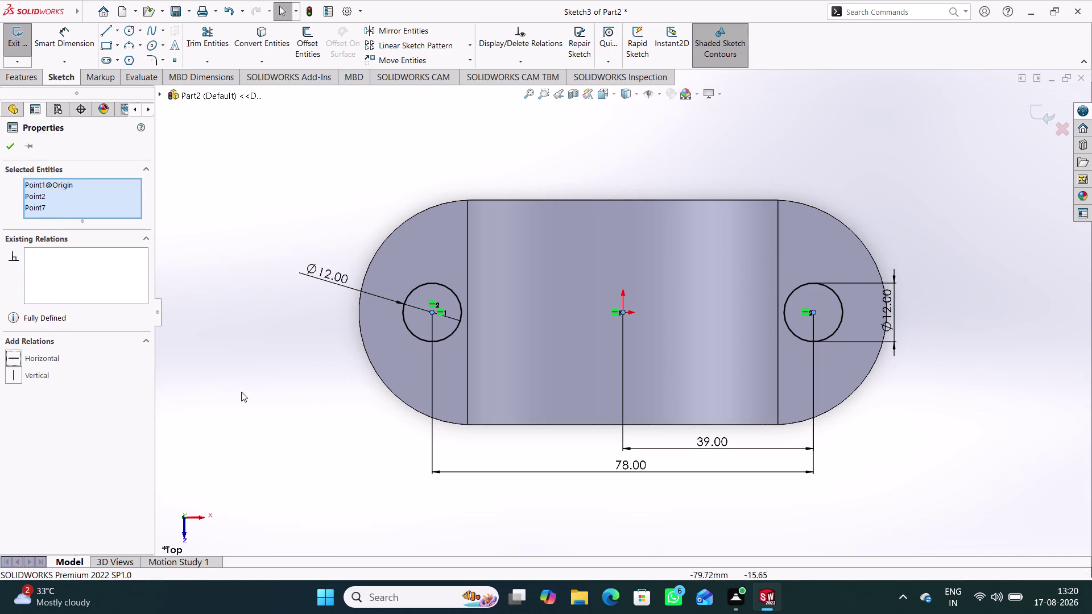
click(247, 394)
click(1036, 113)
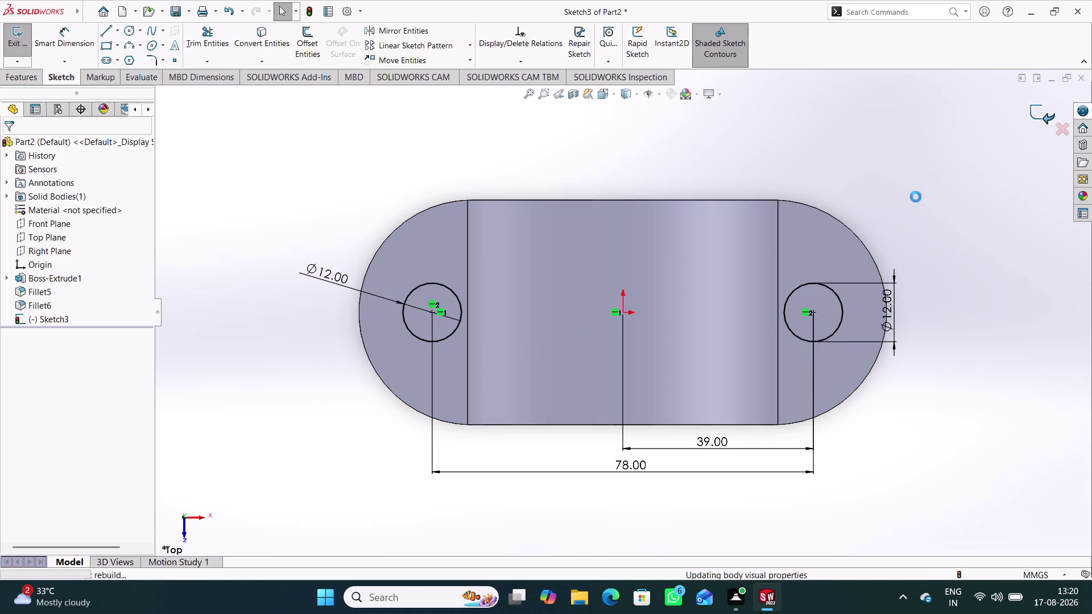
Start an Extruded Cut on Sketch3, trying Up To Next and Up To Body end conditions.
middle_drag(624, 512, 602, 356)
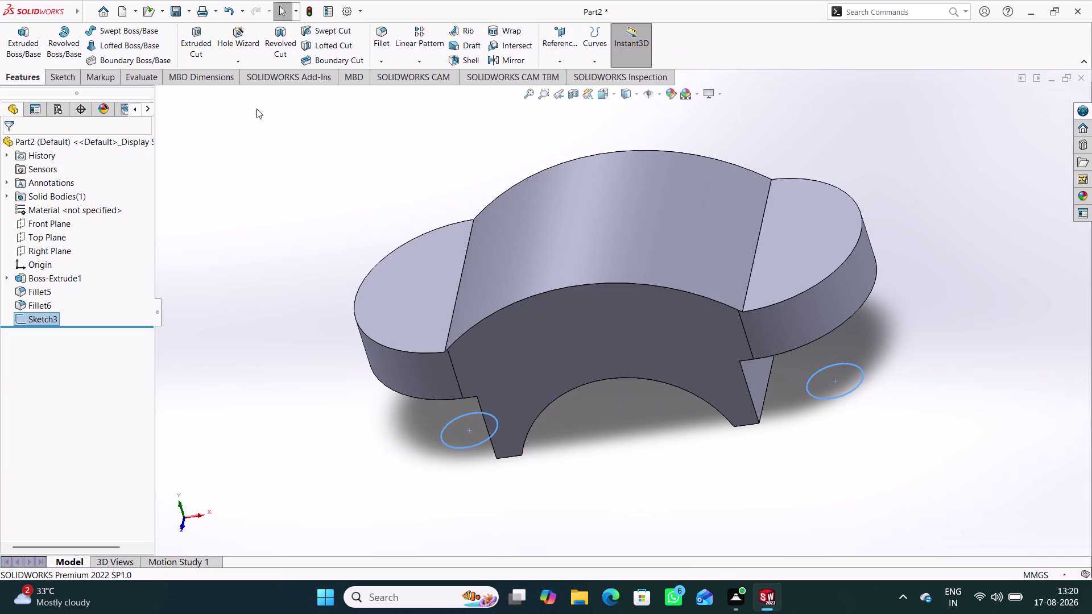
click(202, 47)
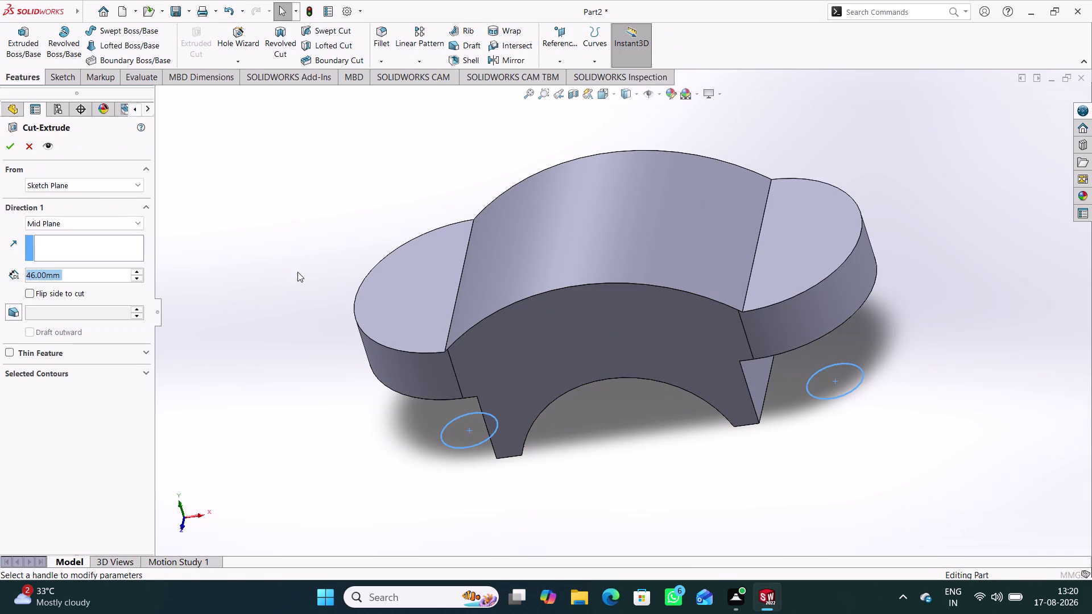
click(101, 221)
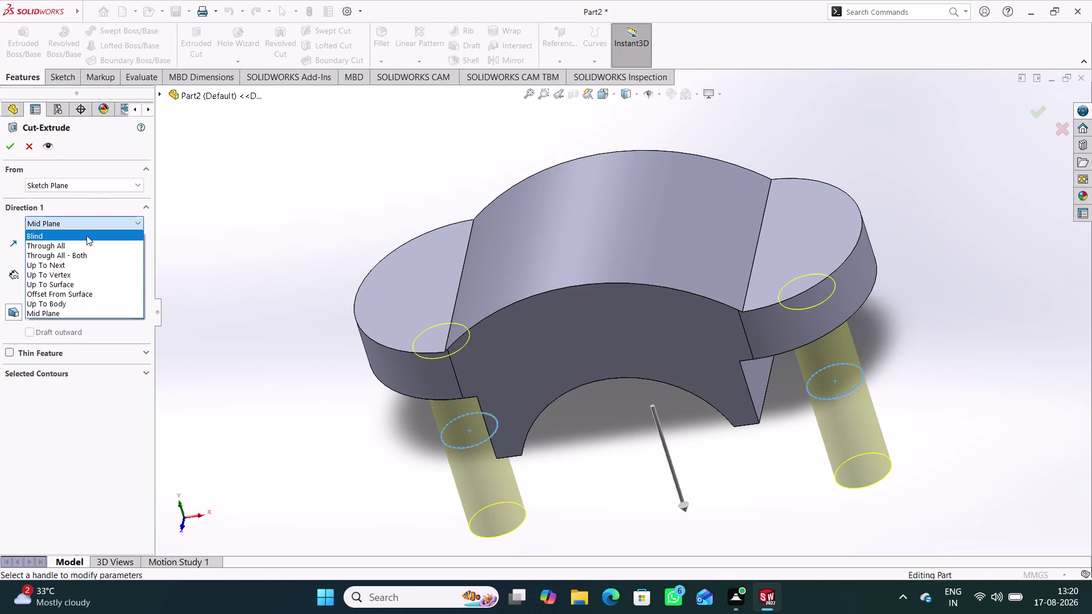
click(72, 261)
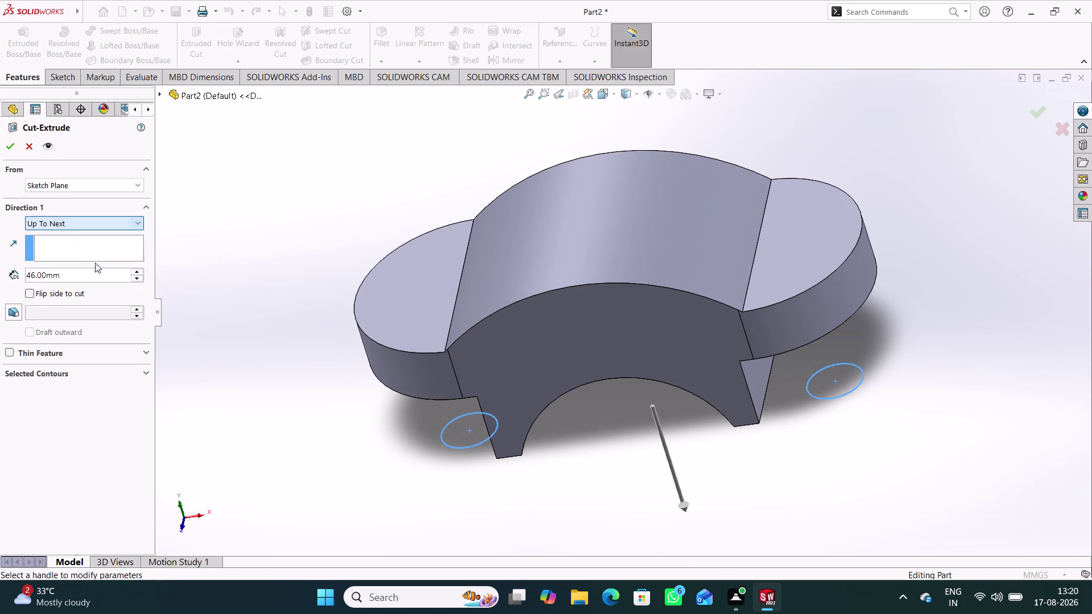
middle_drag(220, 324, 242, 264)
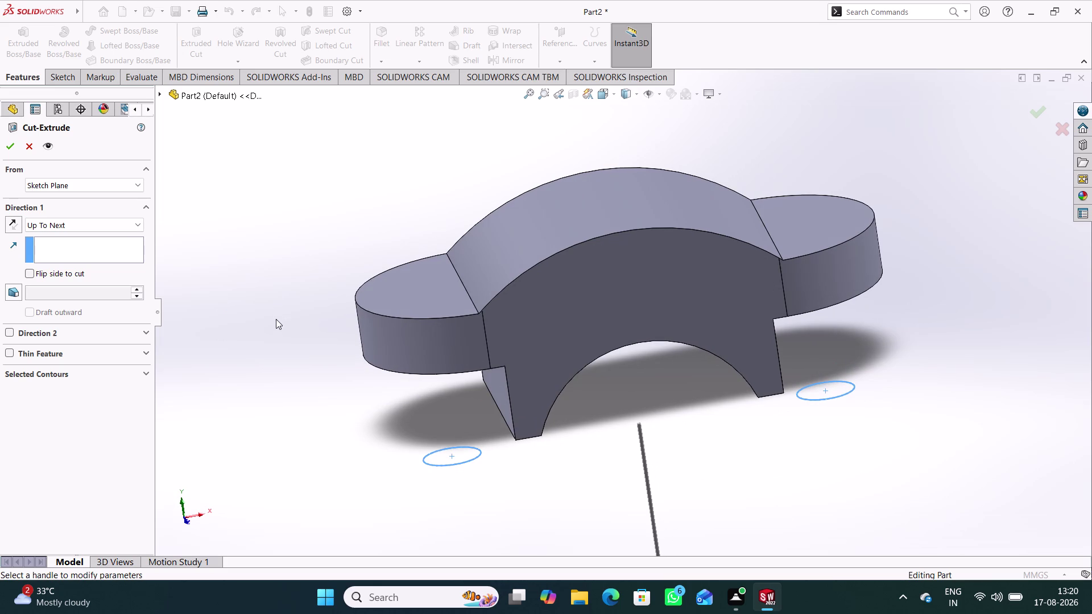
middle_drag(271, 324, 231, 334)
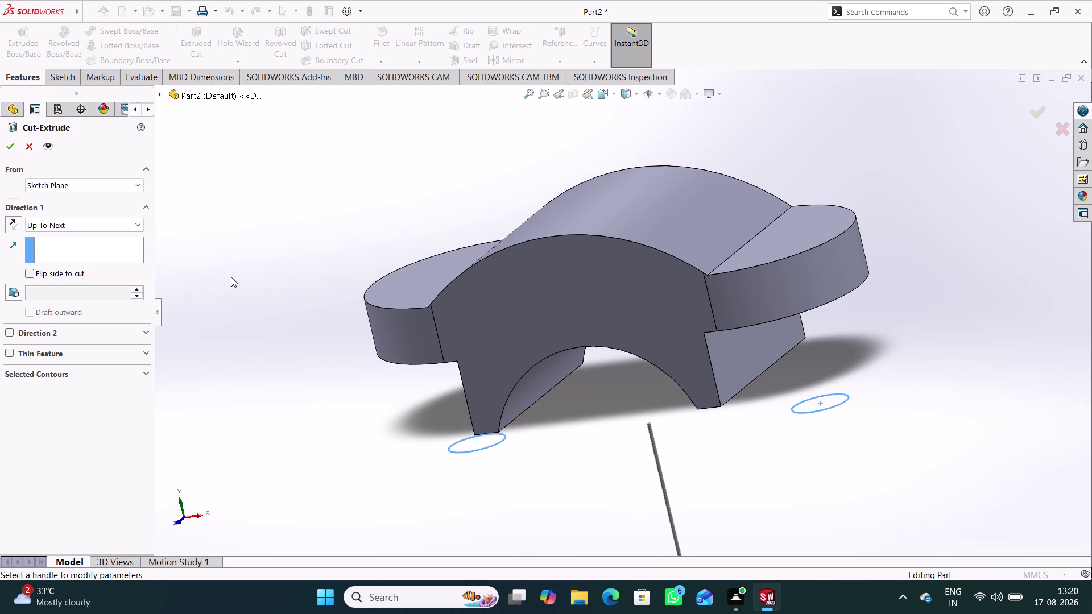
middle_drag(231, 277, 215, 317)
click(132, 224)
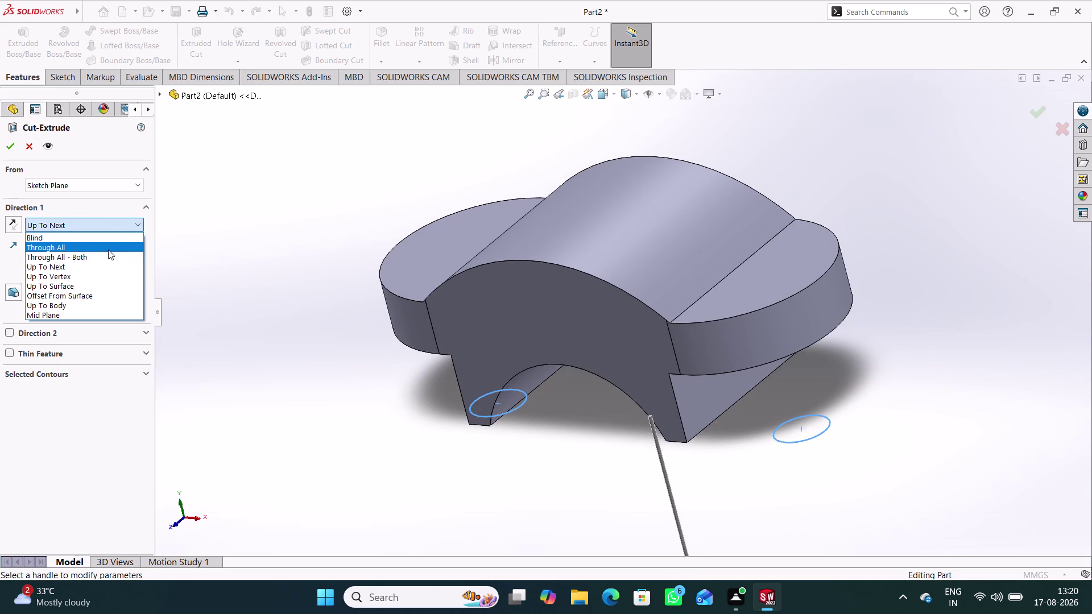
click(92, 305)
click(417, 260)
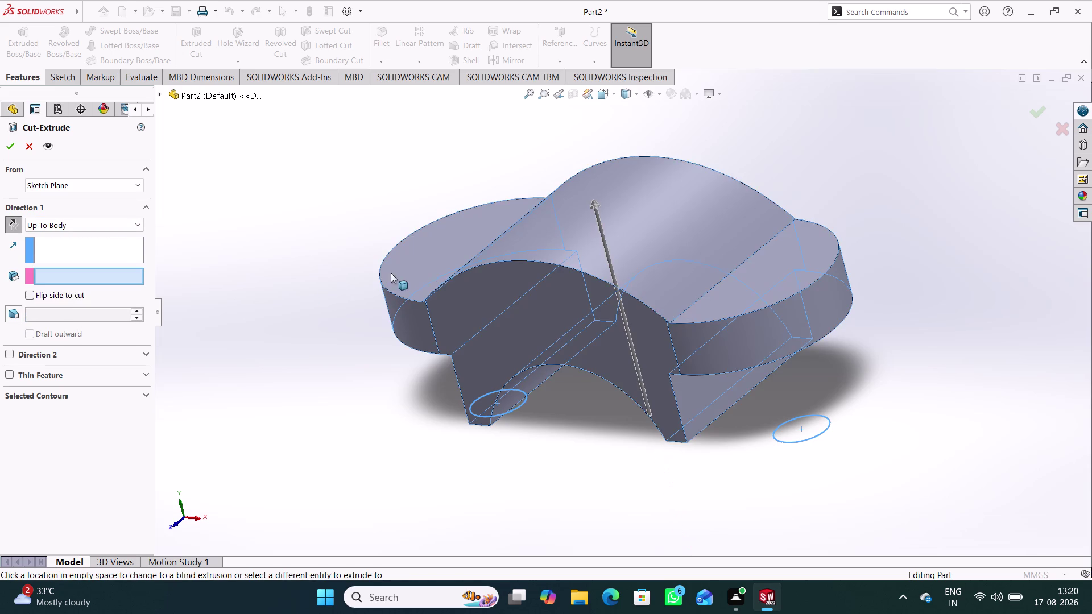
middle_drag(278, 339, 305, 287)
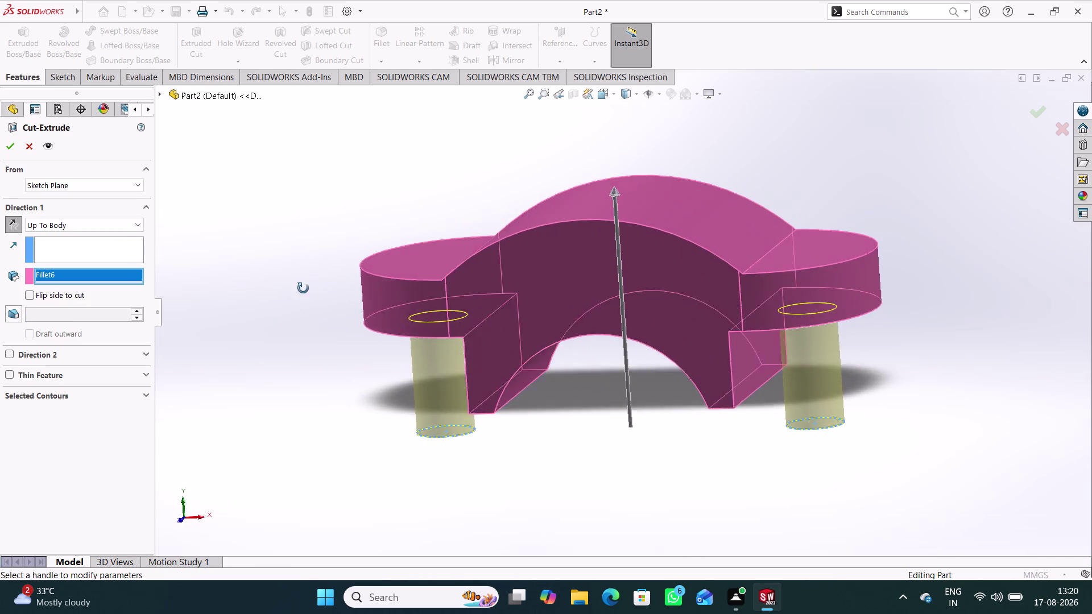
middle_drag(305, 288, 283, 301)
Set the cut to Up To Surface at the flange top face and confirm.
click(122, 233)
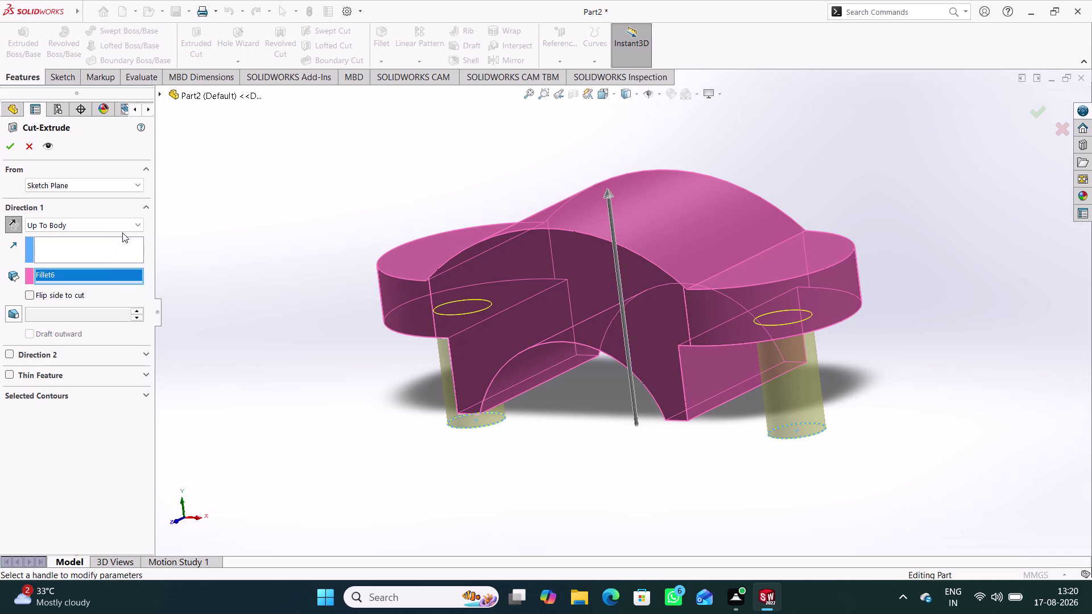
click(135, 230)
click(91, 285)
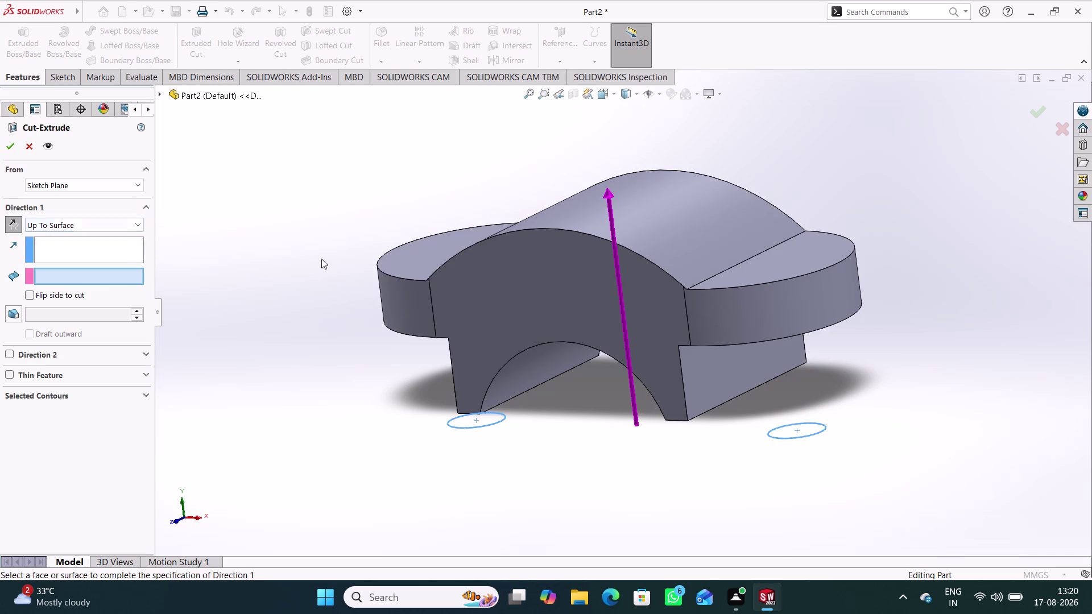
click(404, 260)
middle_drag(304, 339, 320, 318)
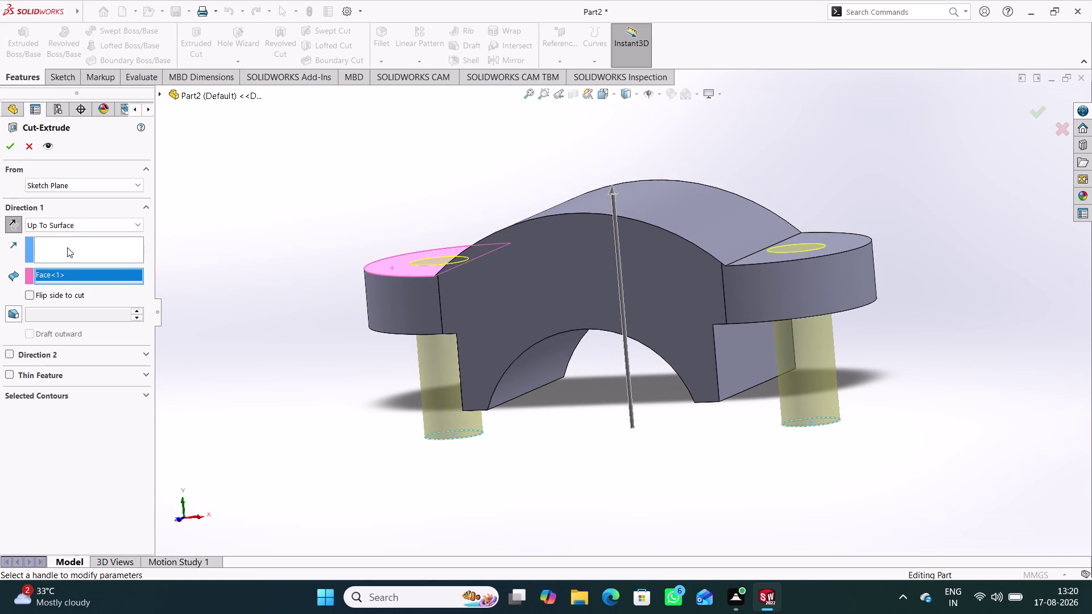
click(15, 149)
click(268, 316)
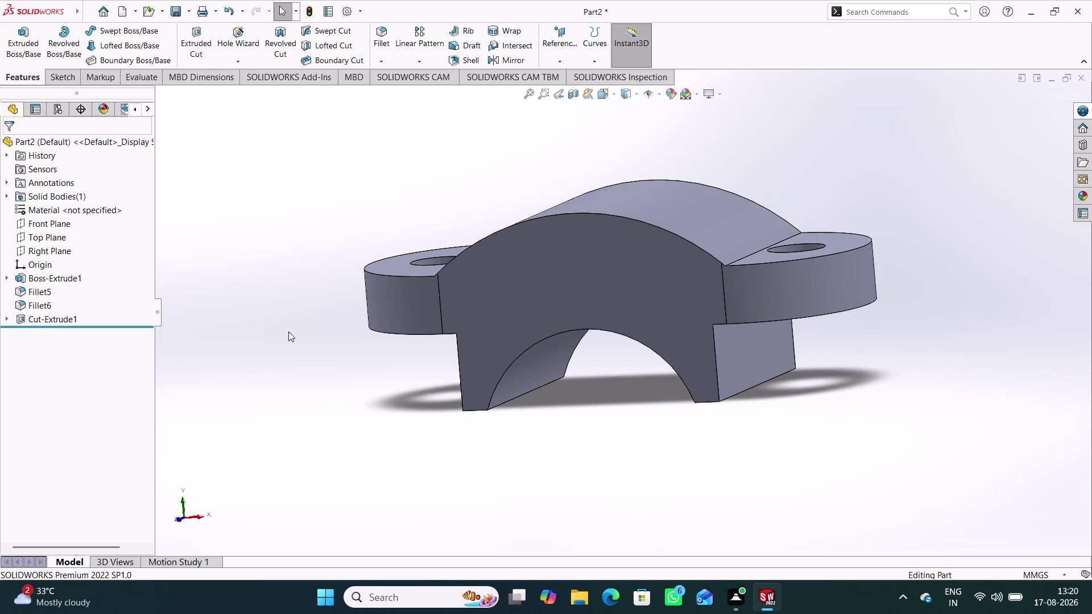
middle_drag(296, 333, 286, 342)
middle_drag(297, 345, 346, 322)
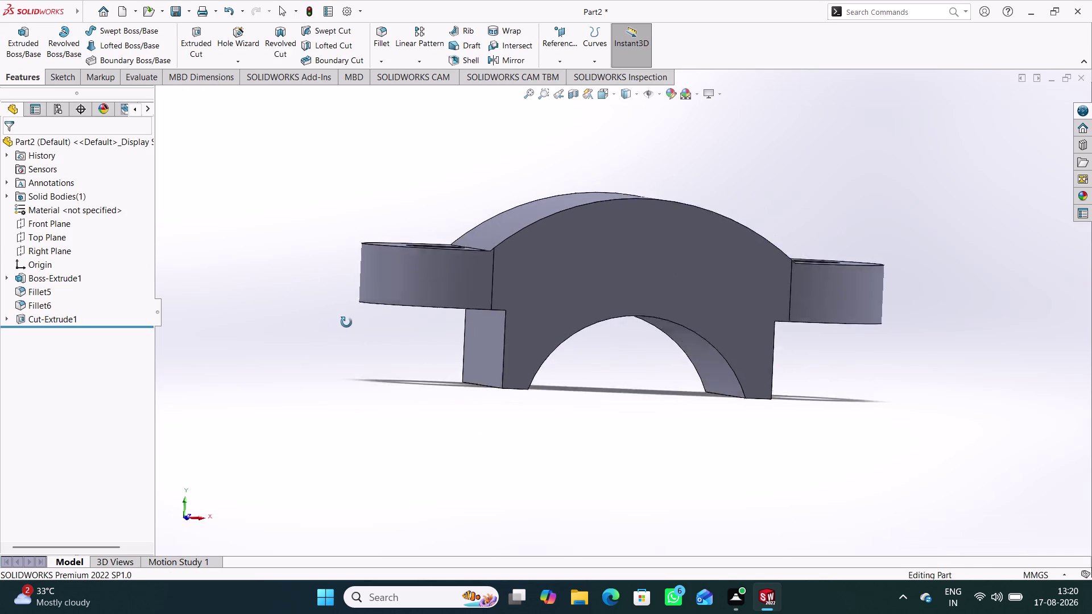
middle_drag(346, 323, 336, 311)
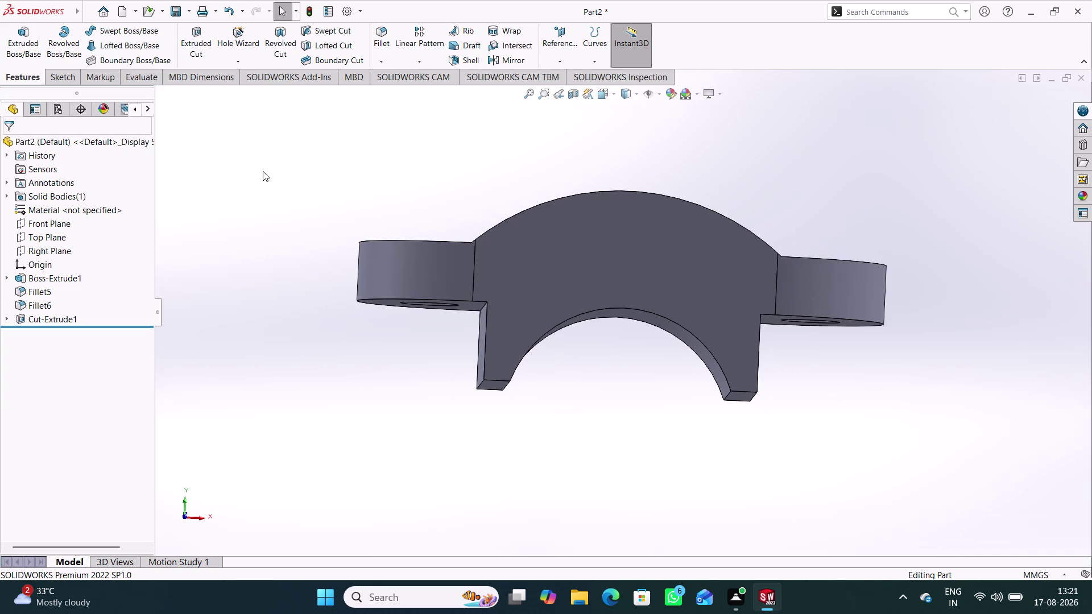
click(62, 236)
middle_drag(616, 209, 610, 243)
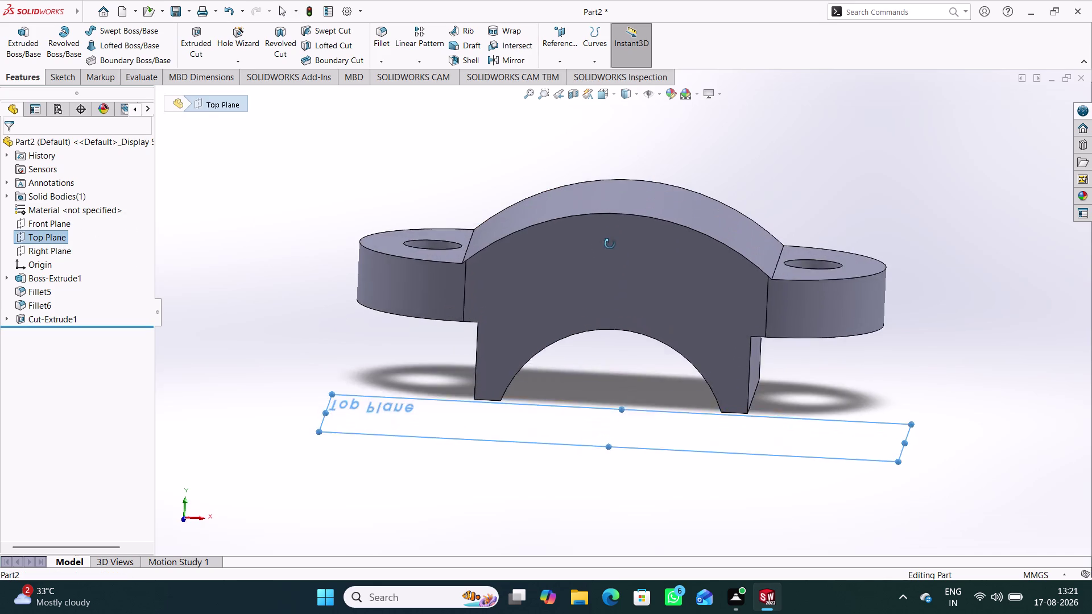
middle_drag(610, 242, 617, 220)
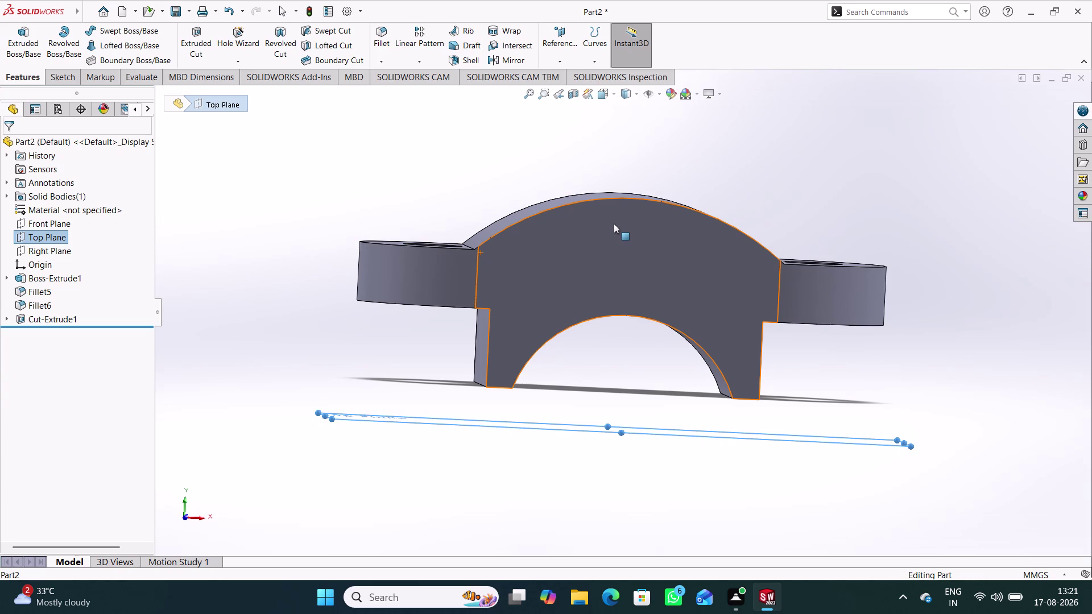
click(566, 37)
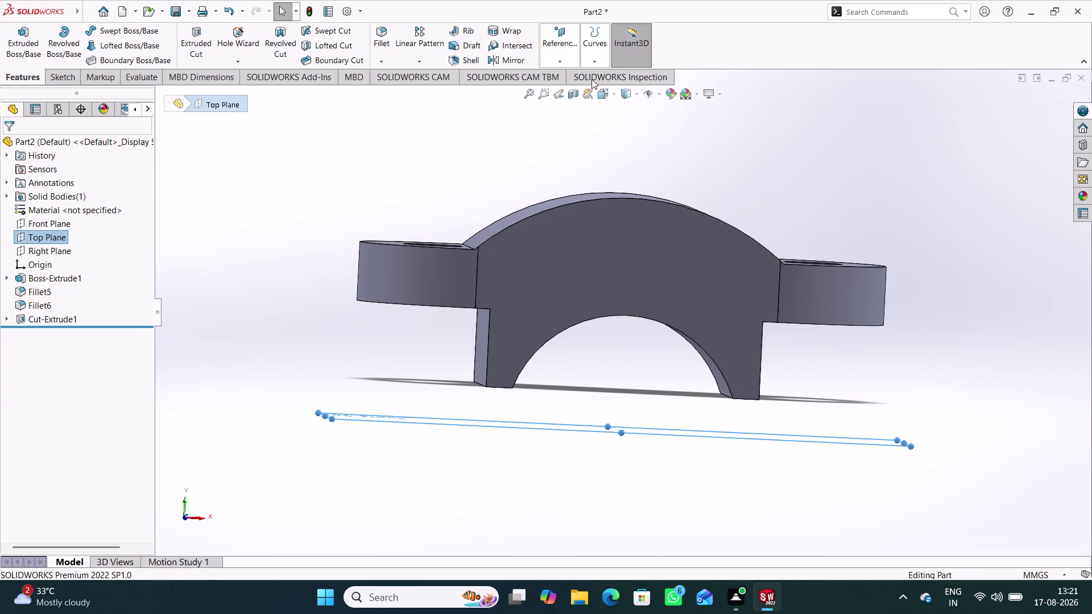
click(571, 76)
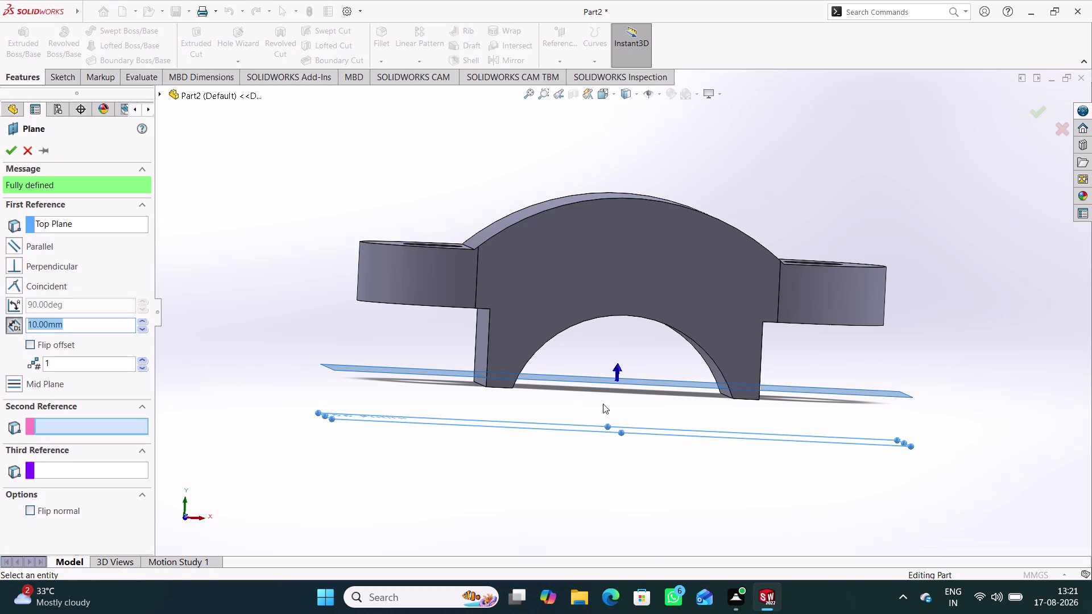
Preview a plane parallel to the Top Plane with a trial 50 mm offset.
middle_drag(773, 468, 756, 460)
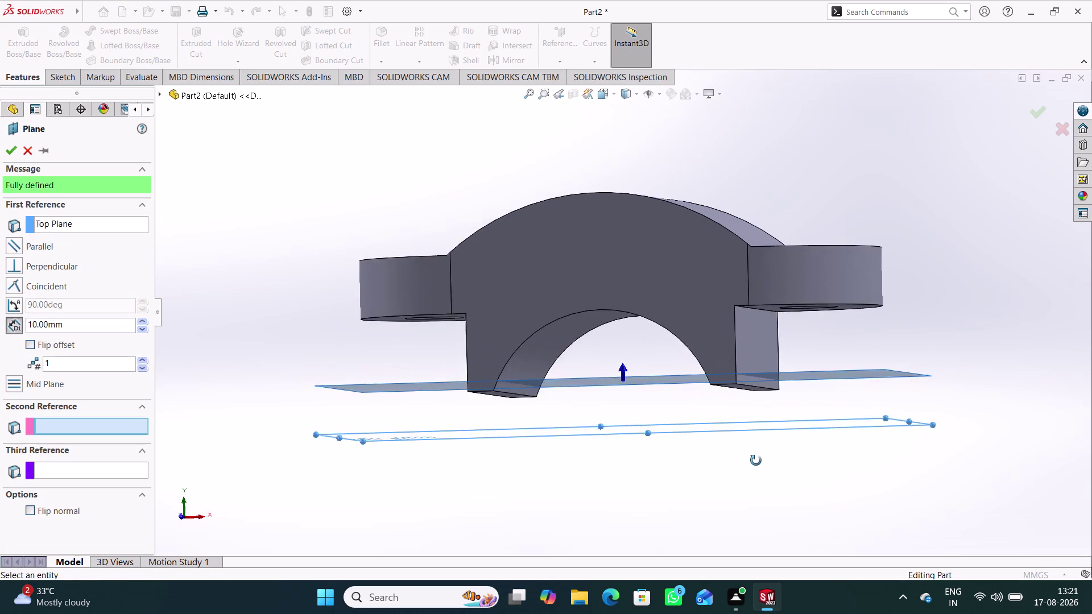
middle_drag(756, 461, 759, 471)
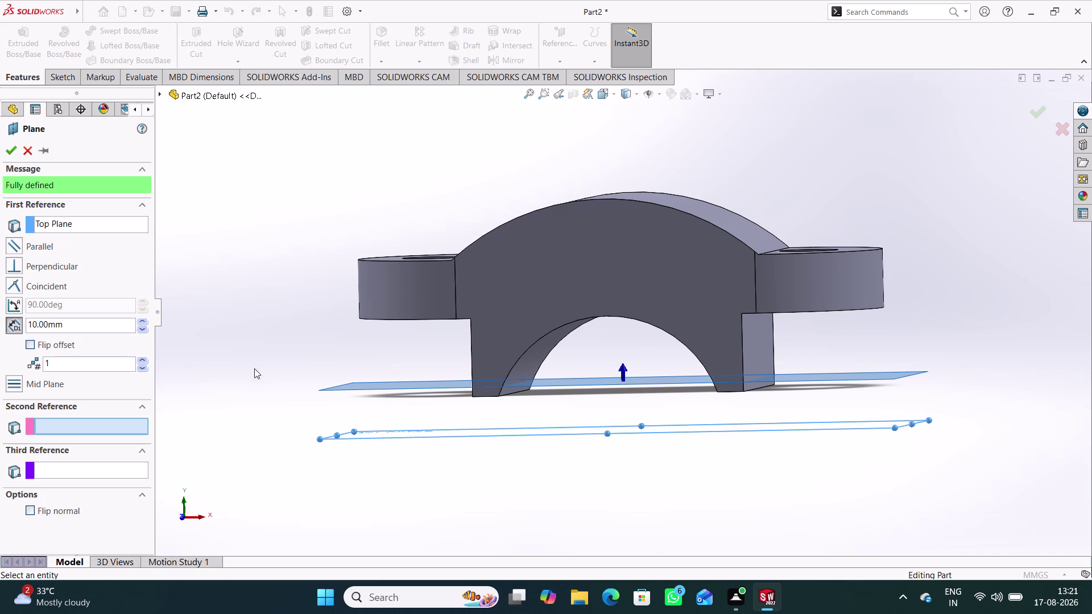
drag(74, 328, 22, 326)
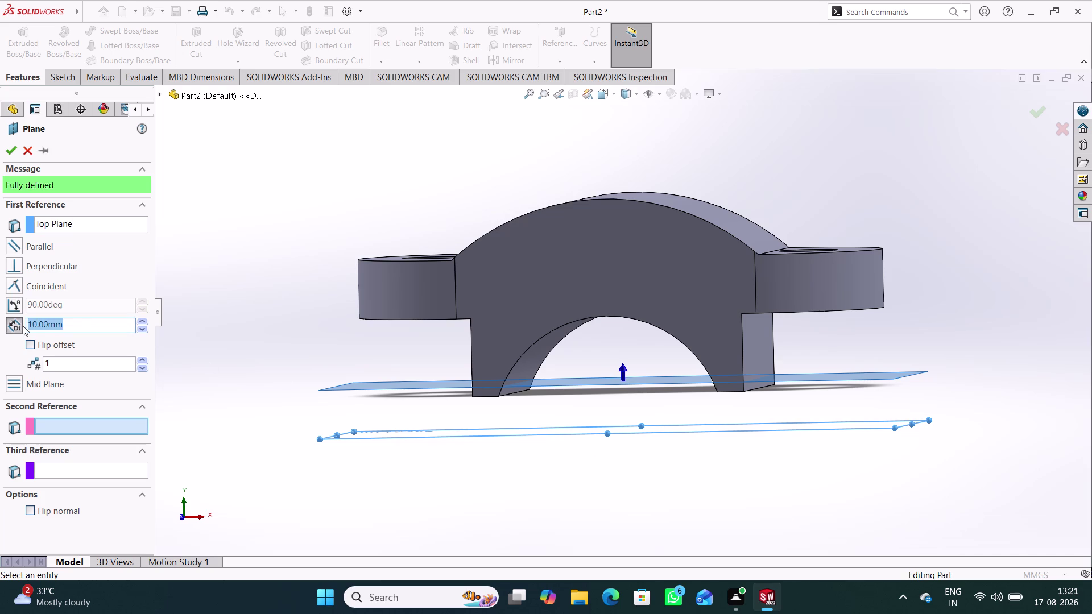
drag(22, 326, 22, 327)
text(50)
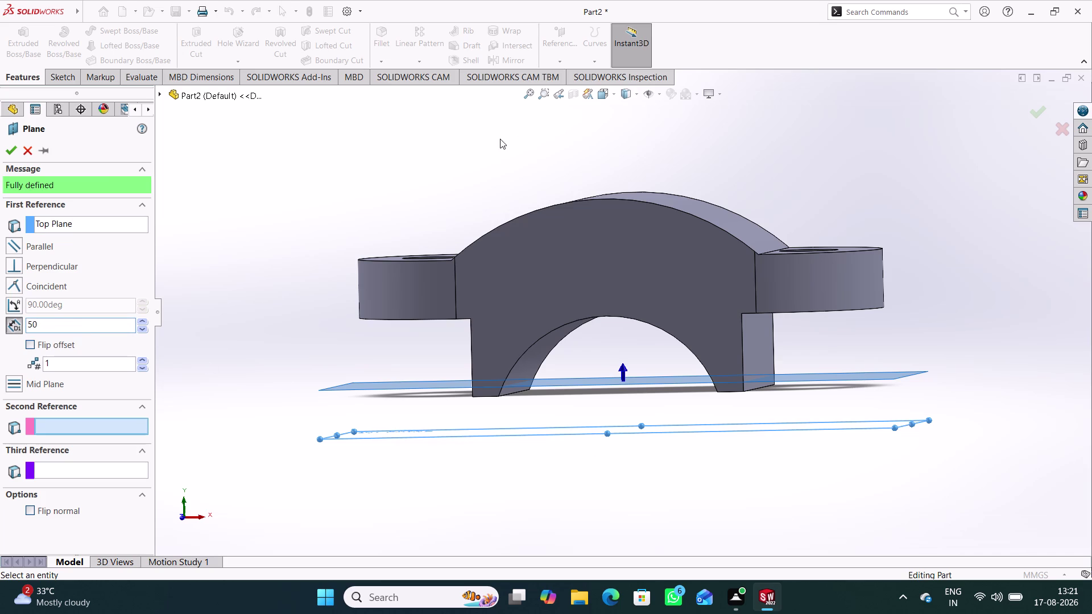
click(419, 174)
middle_drag(438, 221, 444, 218)
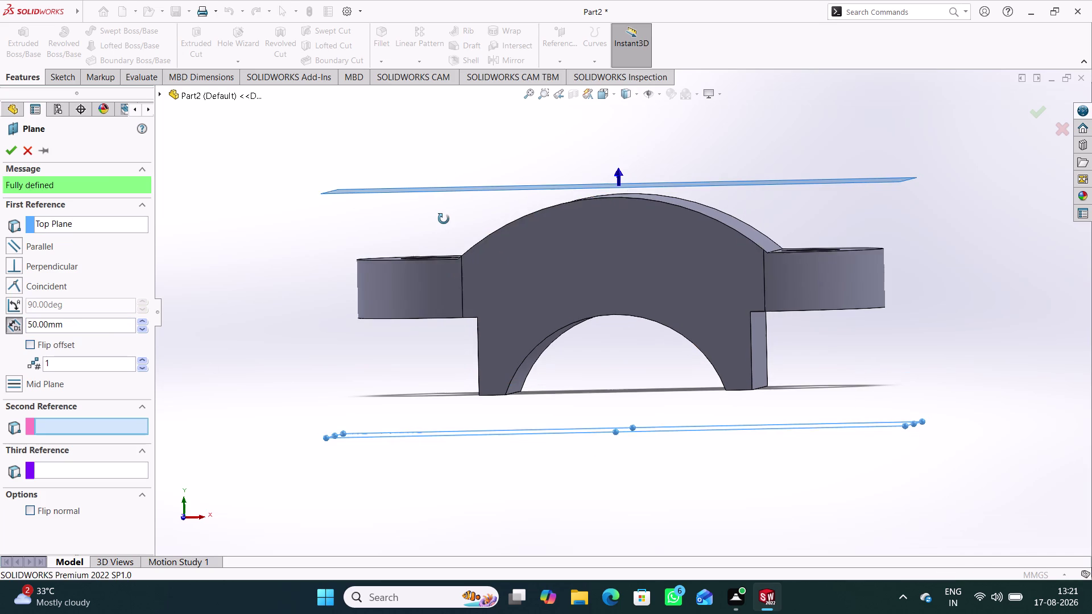
middle_drag(443, 219, 445, 222)
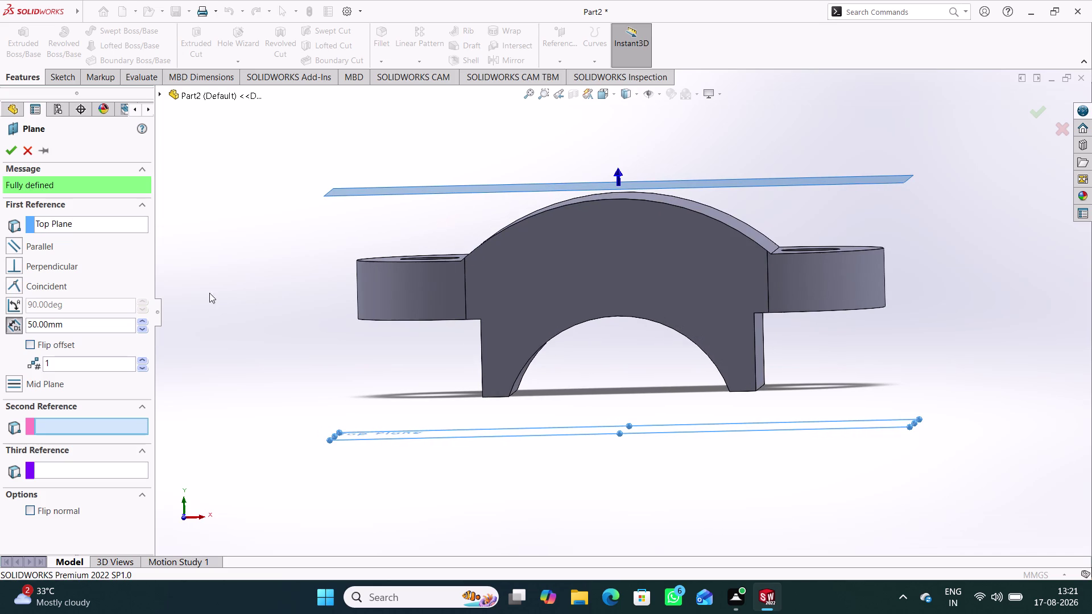
Change the plane offset to 48 mm, check it from the front, and confirm Plane1.
click(143, 329)
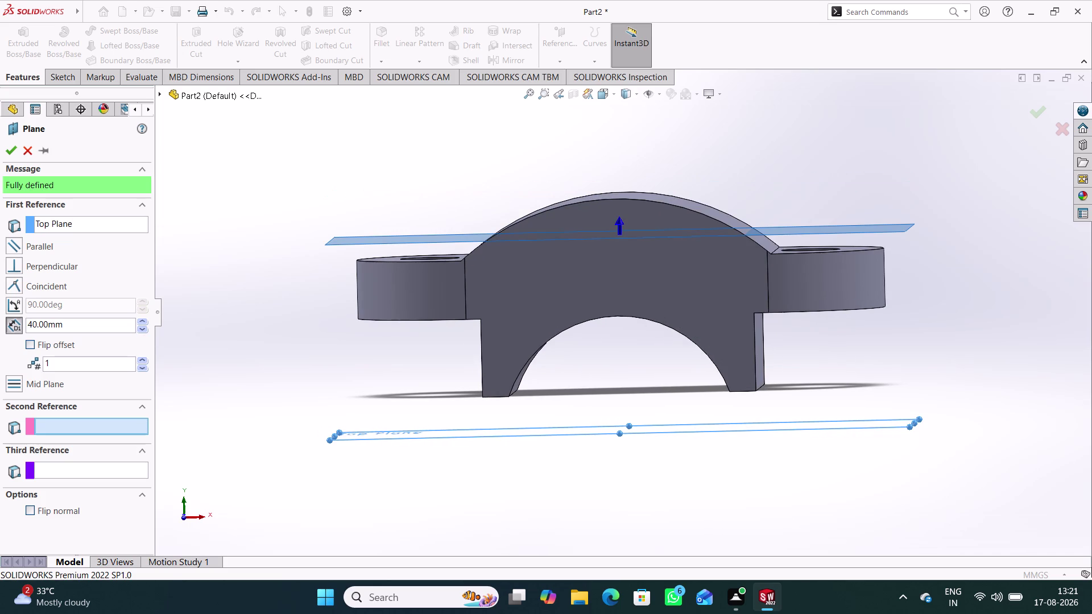
double_click(111, 330)
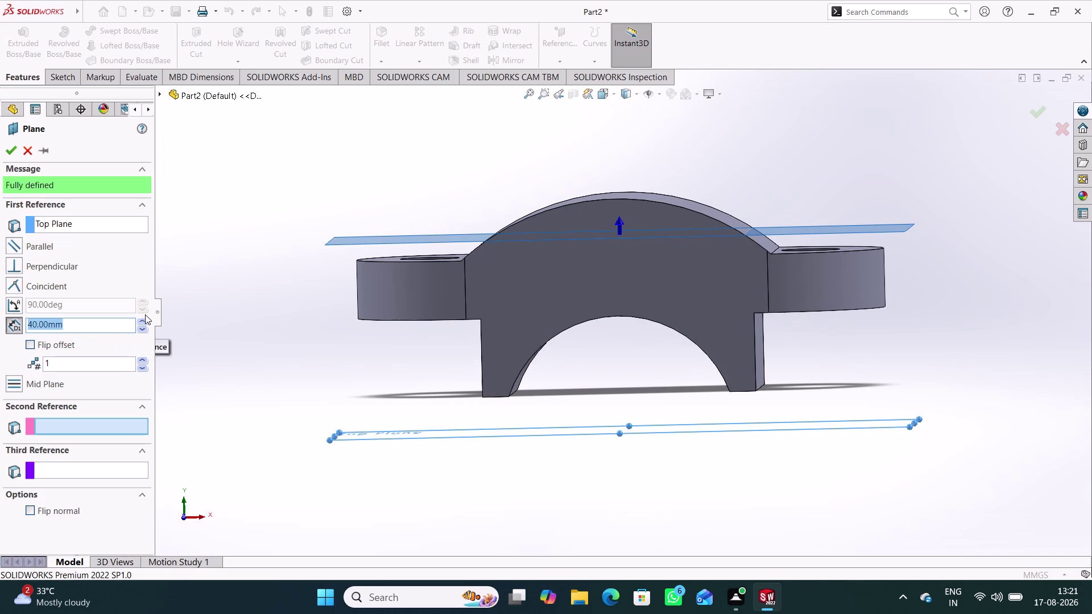
text(48)
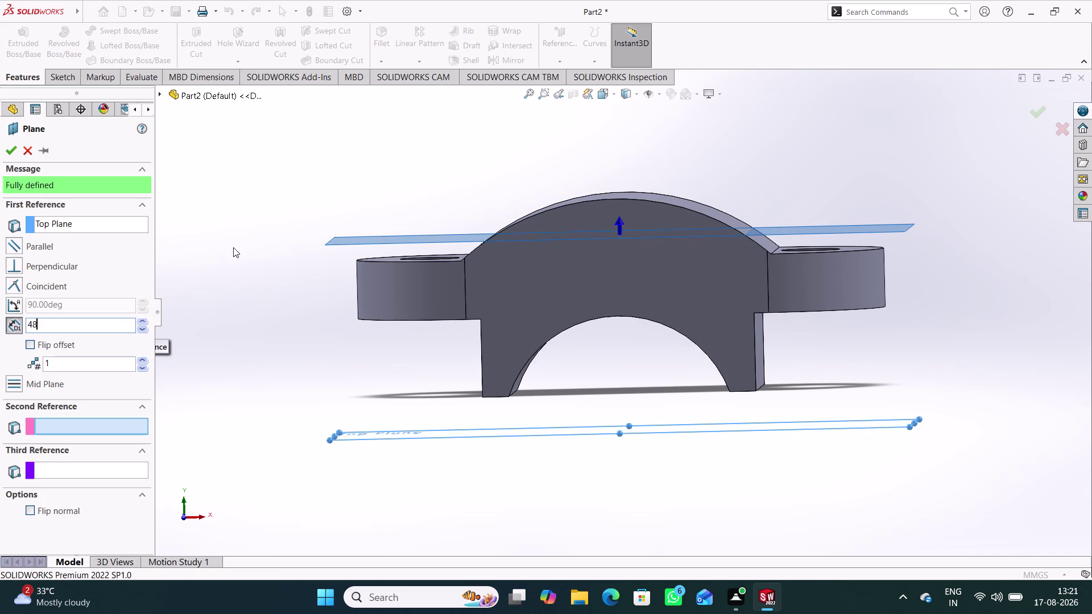
click(227, 240)
middle_click(266, 310)
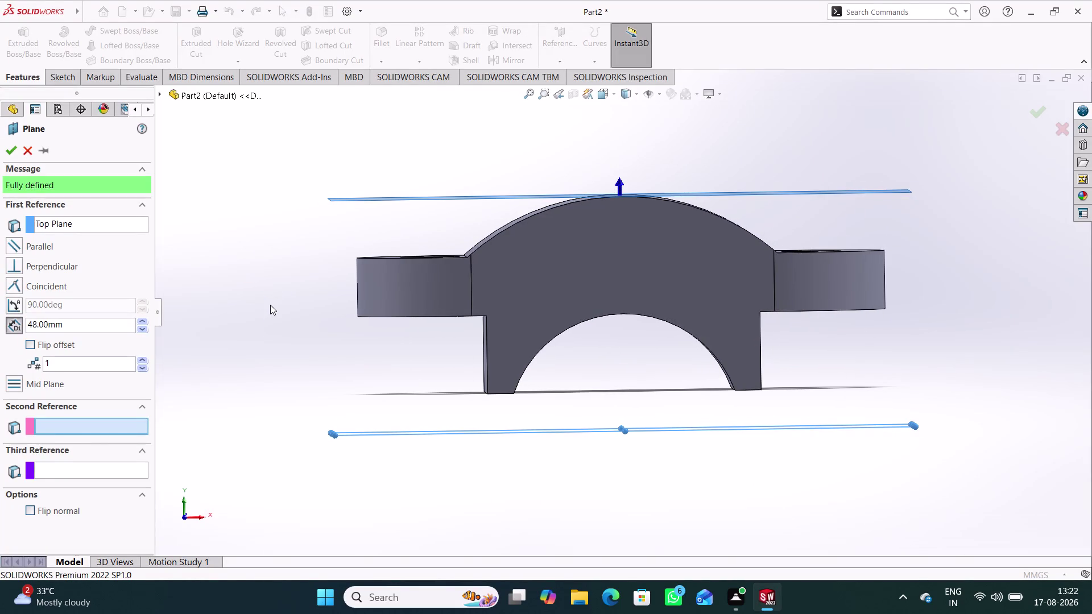
key(ctrl+1)
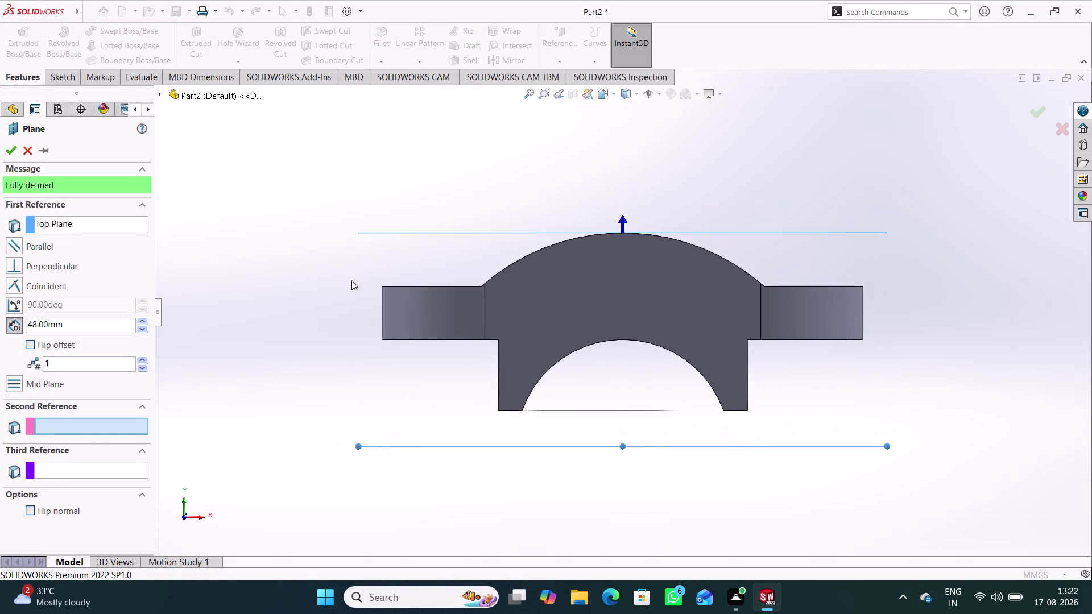
scroll(down, 3)
scroll(down, 3)
scroll(down, 3)
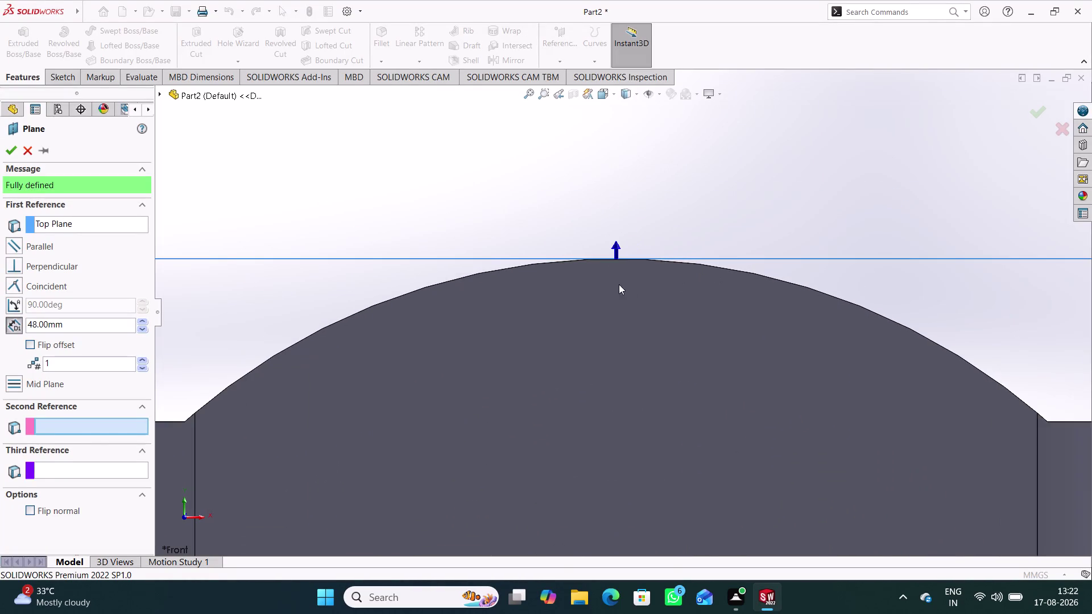
scroll(up, 3)
click(5, 154)
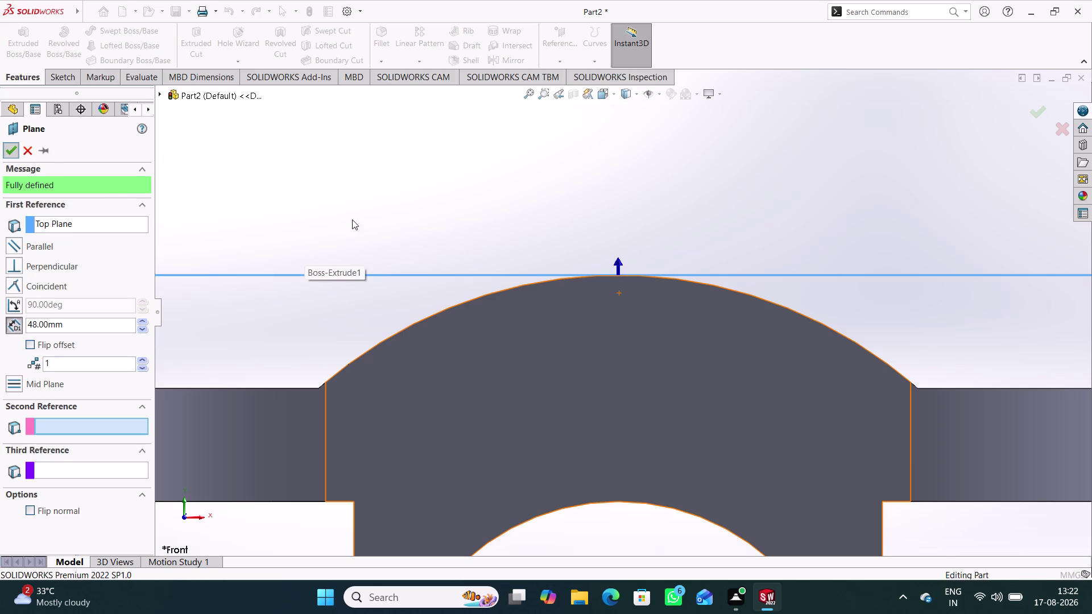
click(423, 220)
middle_drag(536, 222, 537, 272)
Sketch an 8 mm diameter circle at the origin on Plane1.
scroll(up, 3)
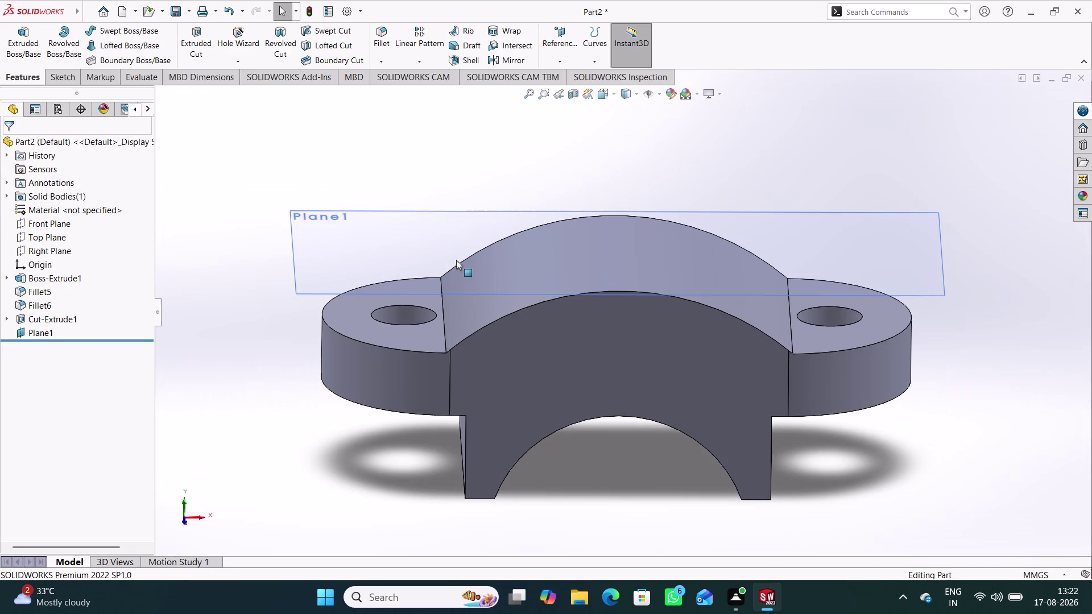
click(408, 259)
click(464, 231)
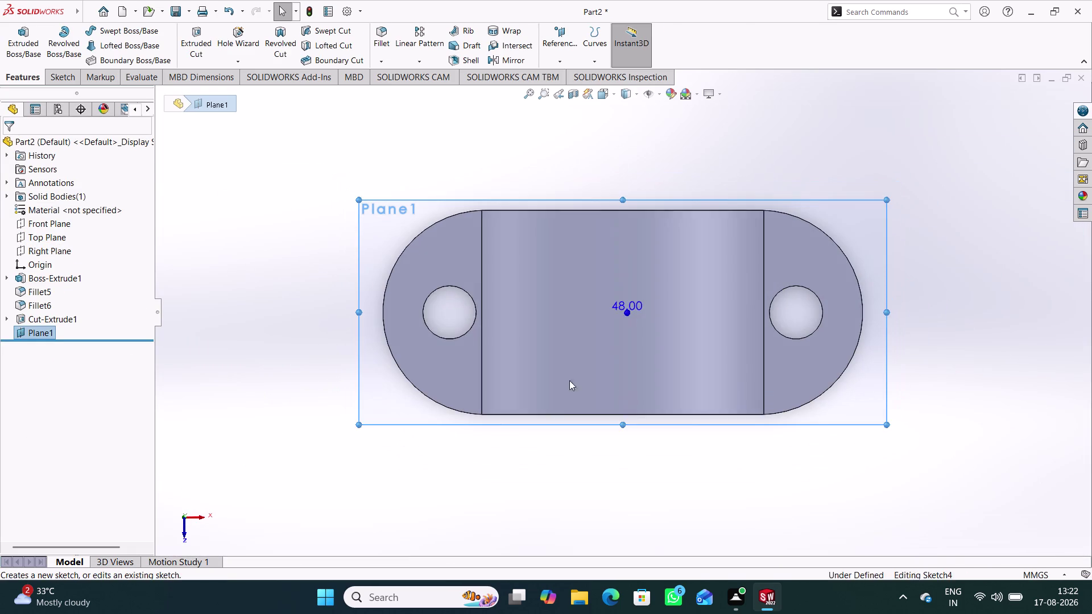
click(431, 477)
click(131, 35)
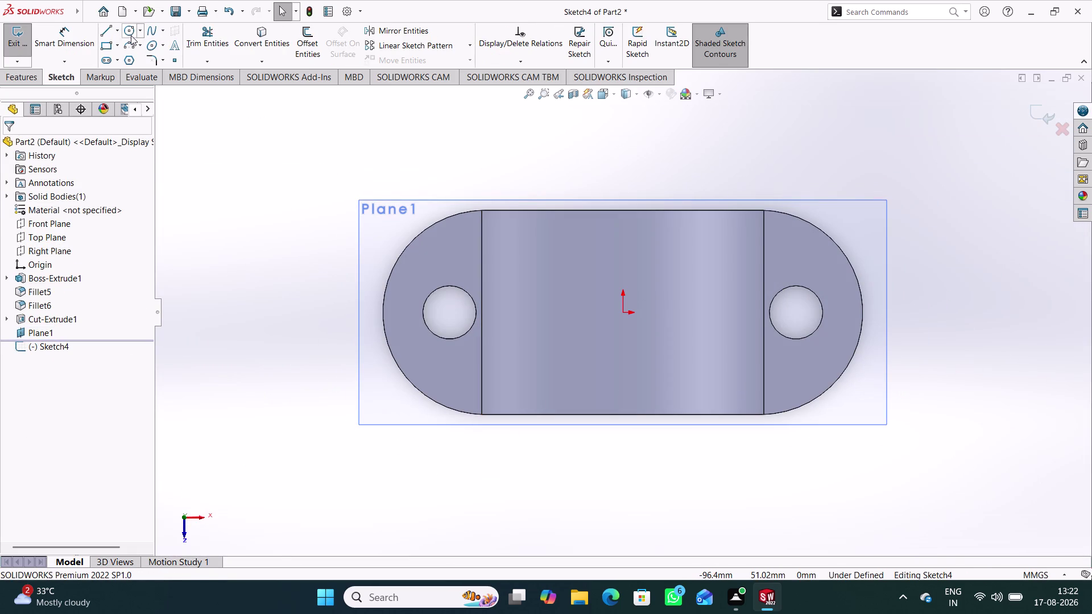
click(625, 312)
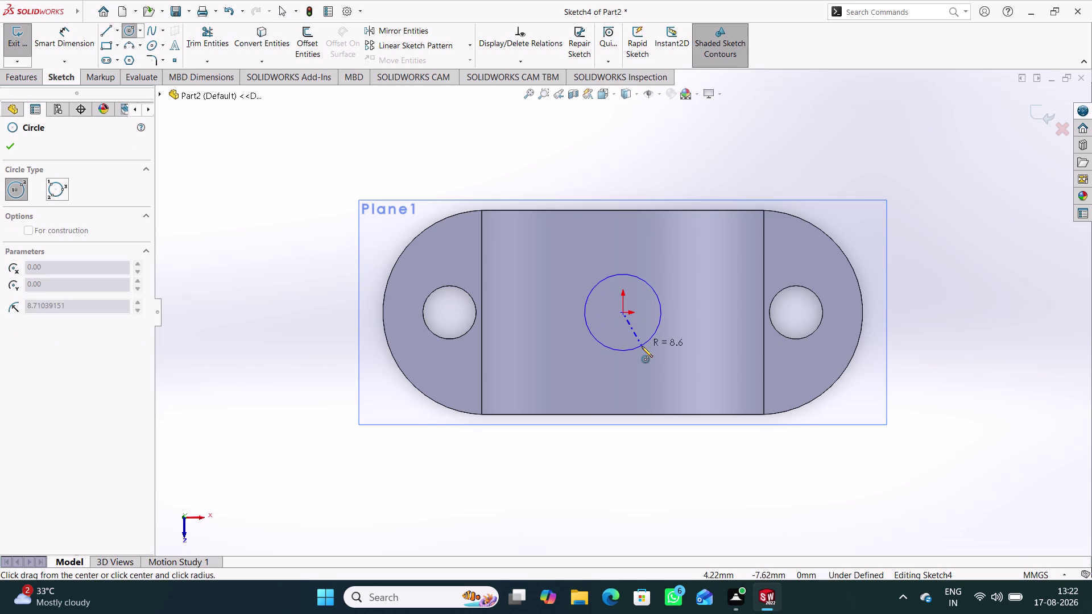
click(641, 346)
right_drag(457, 460, 464, 265)
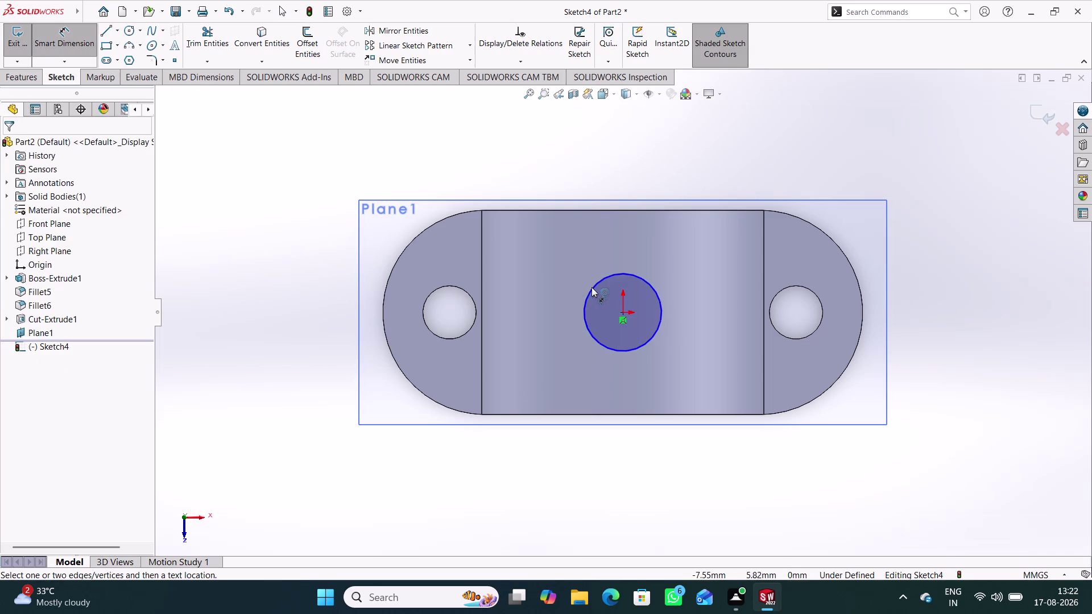
click(592, 287)
click(615, 156)
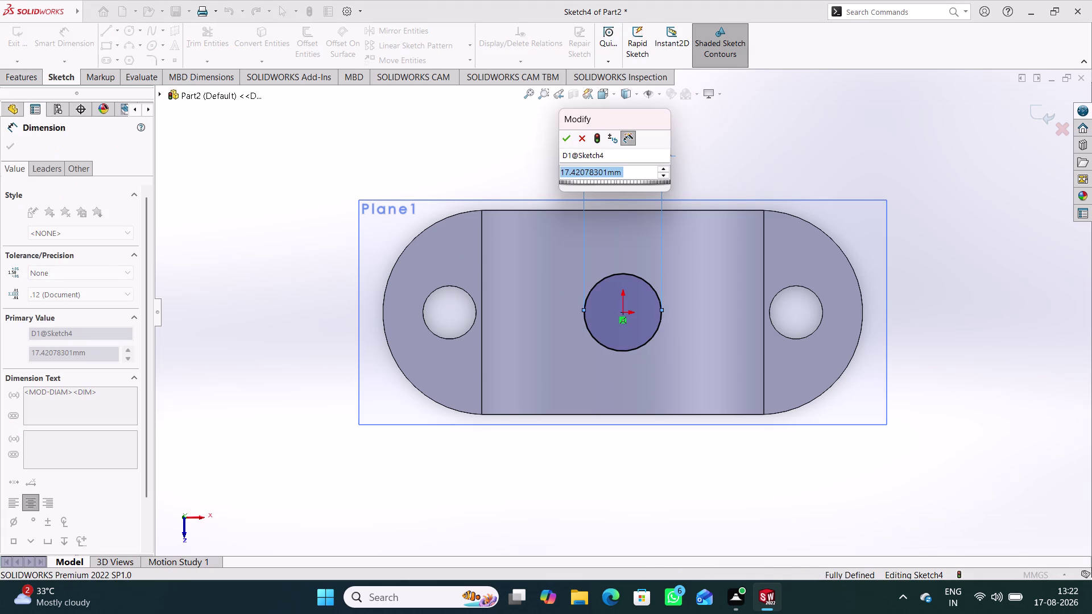
key(8)
key(Return)
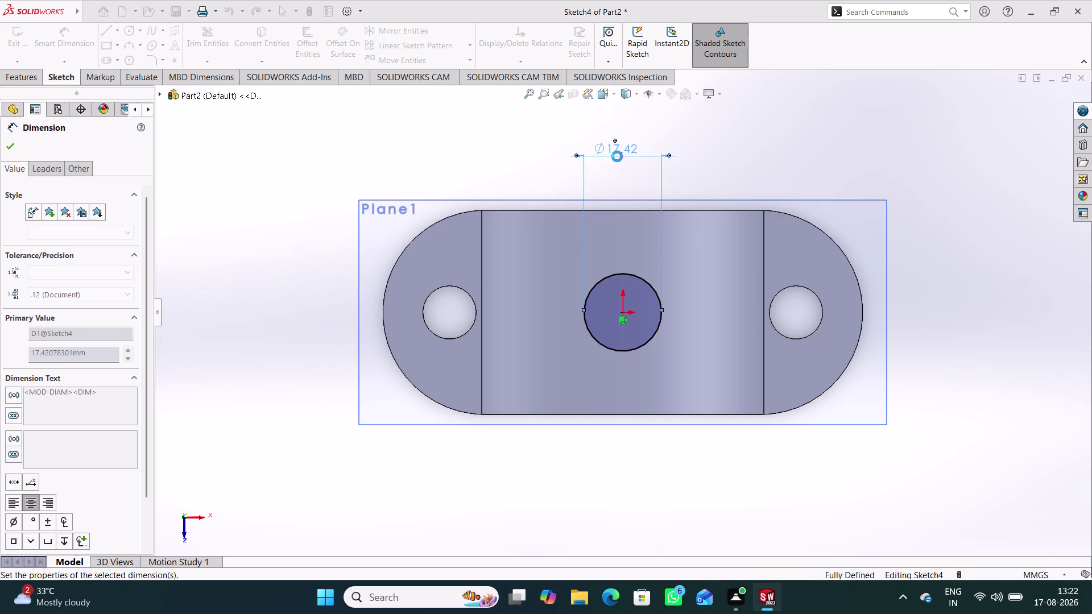
click(757, 168)
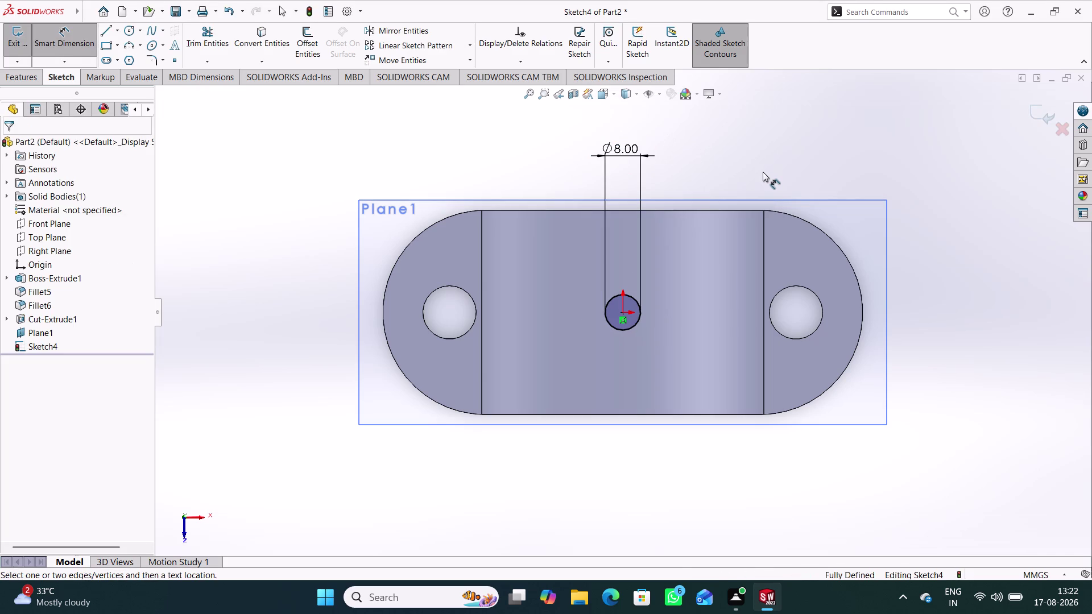
click(1039, 118)
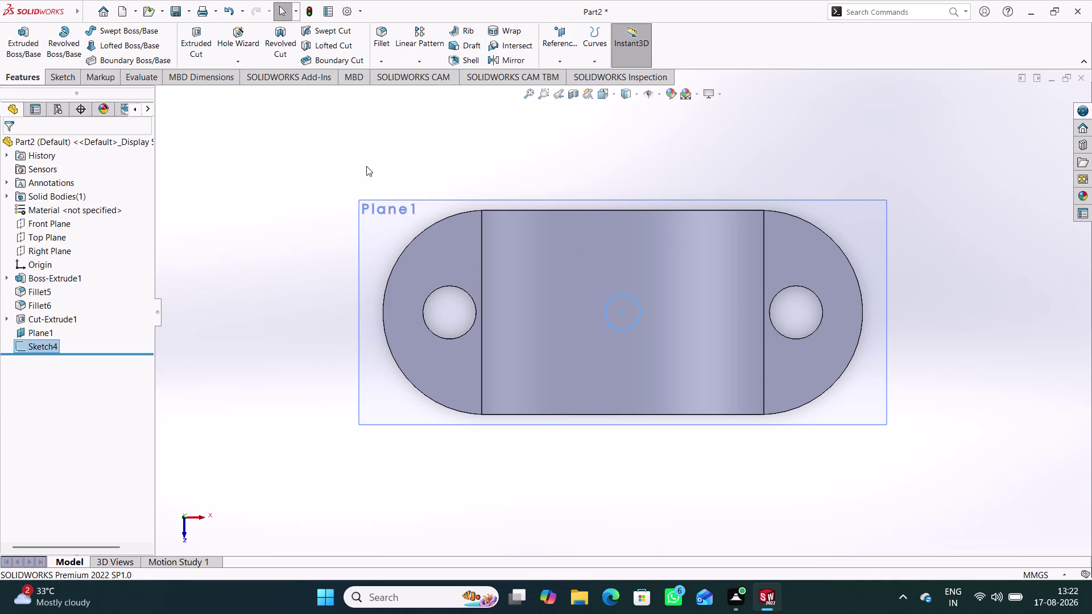
Extruded-cut the circle Blind to 16 mm depth into the hub.
click(197, 35)
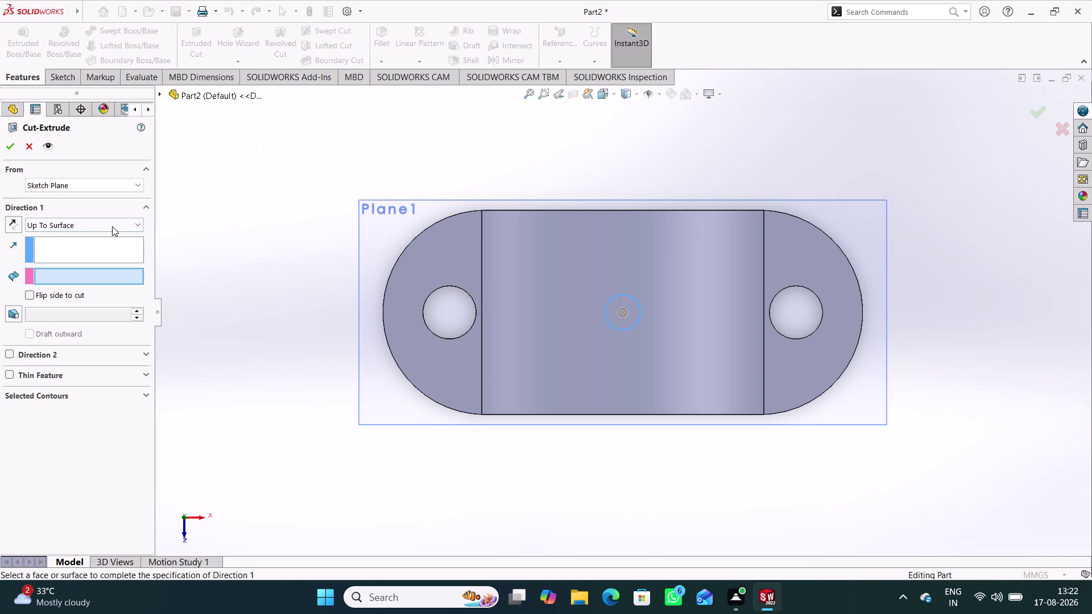
click(130, 226)
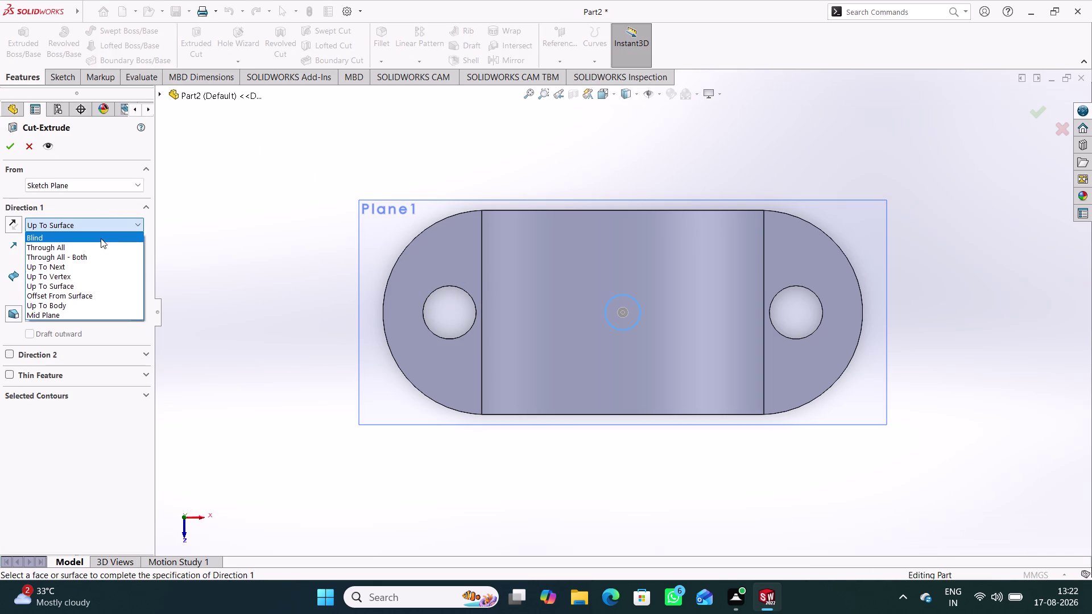
click(101, 238)
text(1)
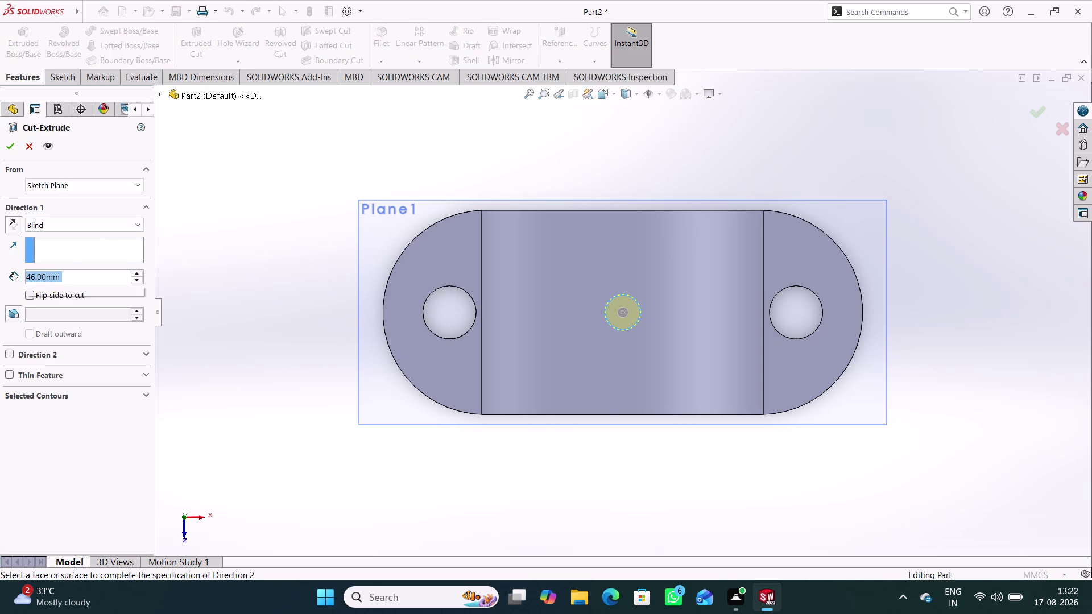
text(6)
key(Return)
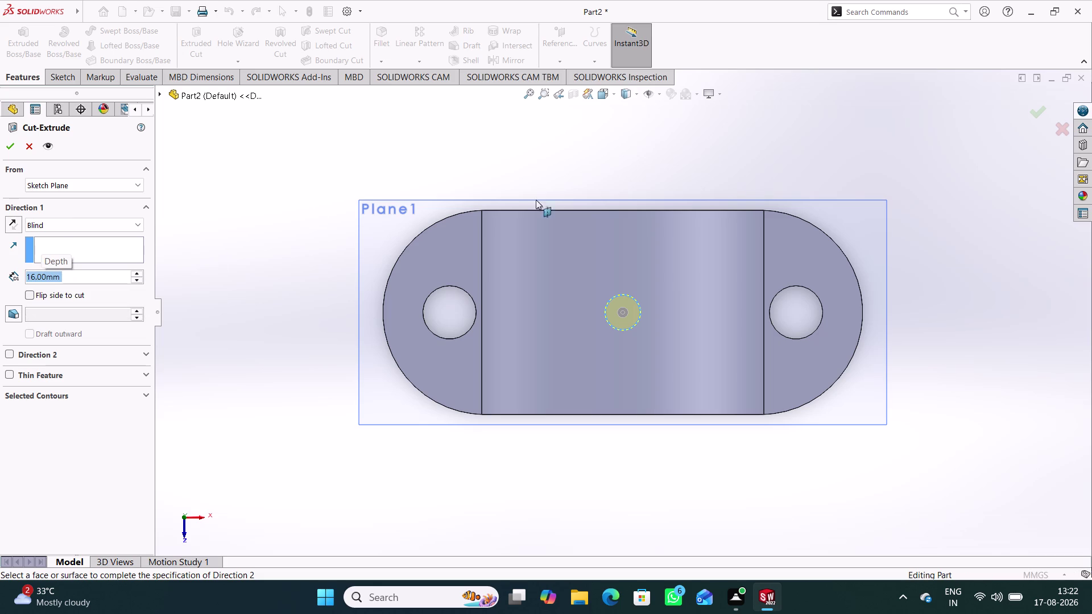
click(1044, 113)
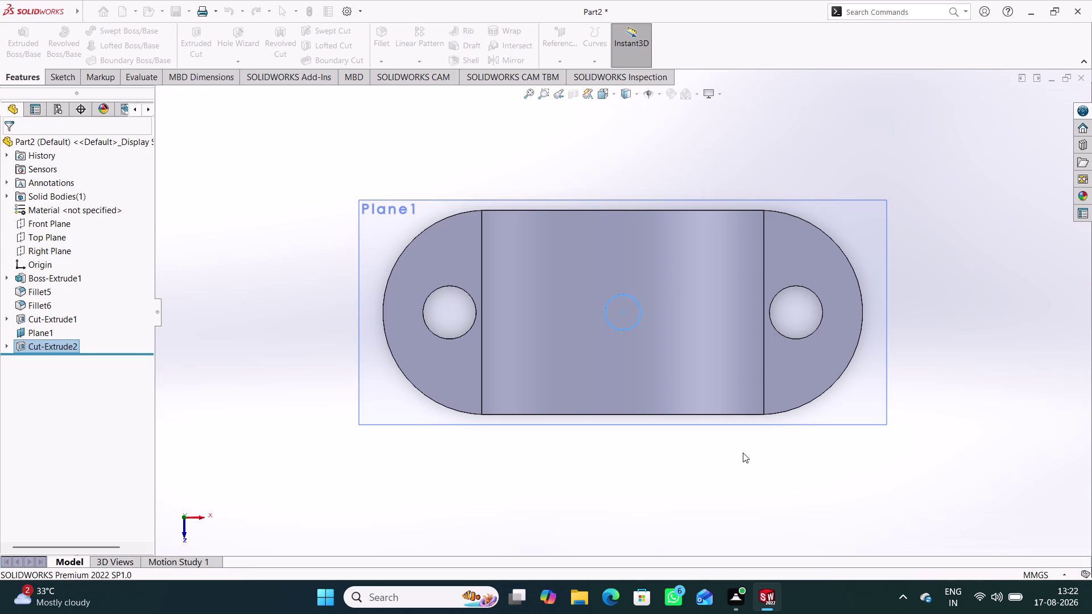
middle_drag(631, 477, 637, 286)
Sketch a 6 mm diameter circle at the origin on Plane1.
click(622, 443)
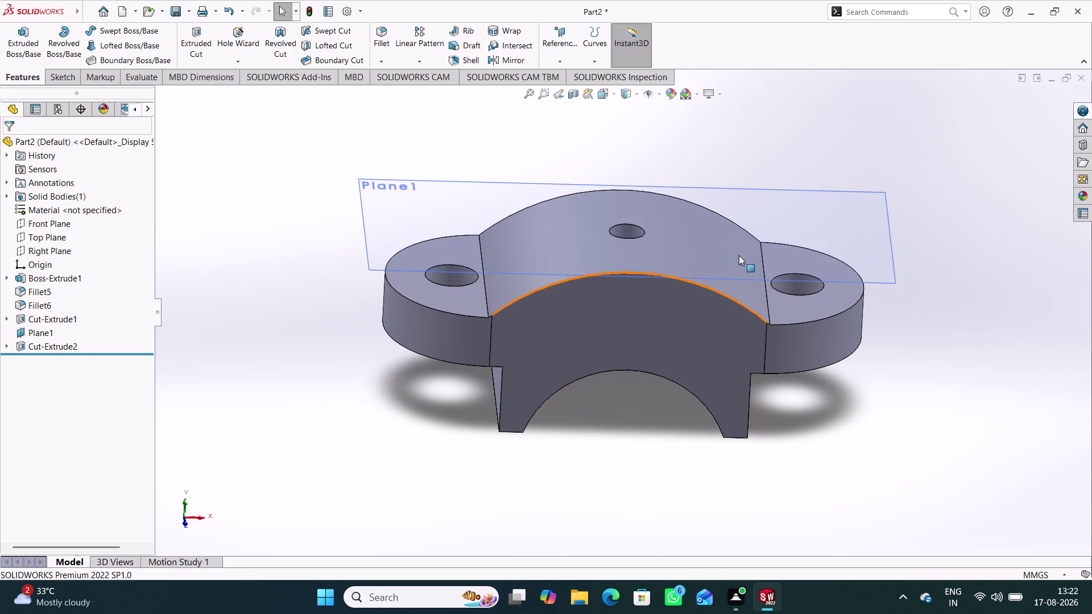
click(838, 225)
click(892, 191)
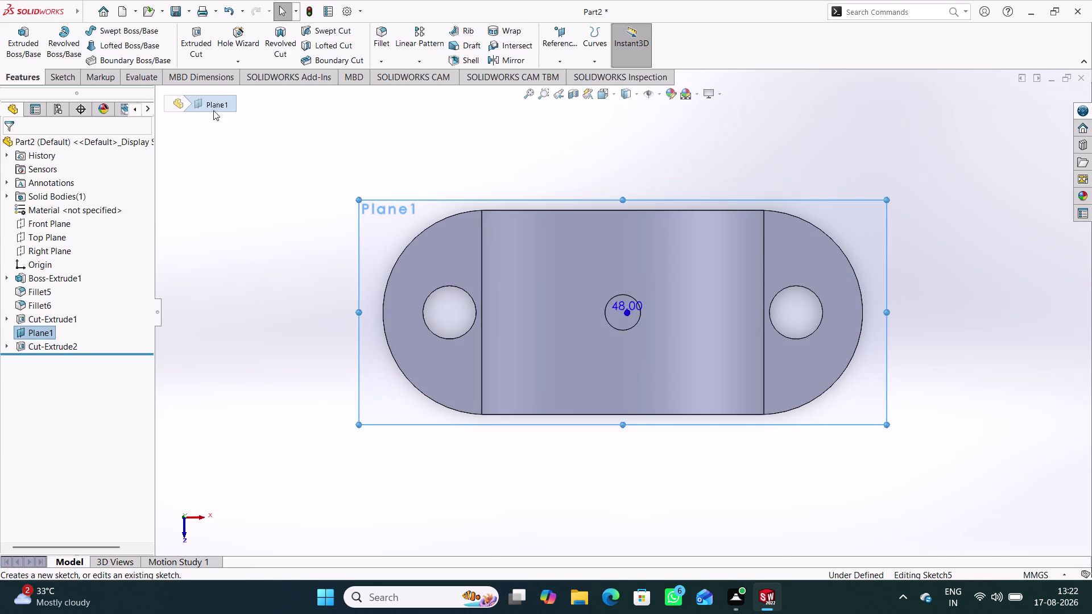
click(132, 31)
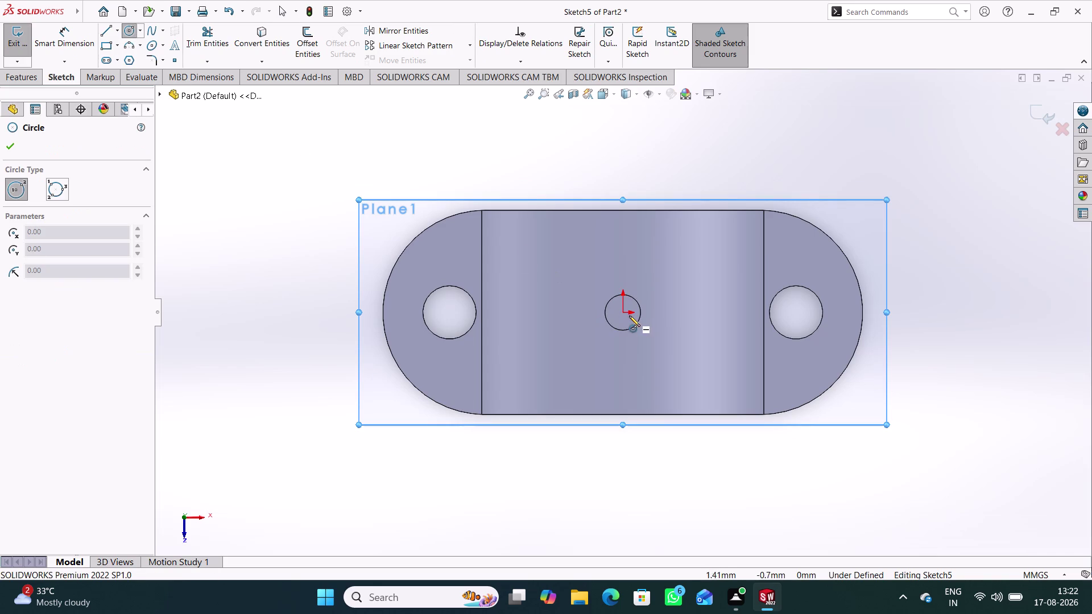
click(626, 314)
click(638, 335)
right_drag(592, 501, 593, 476)
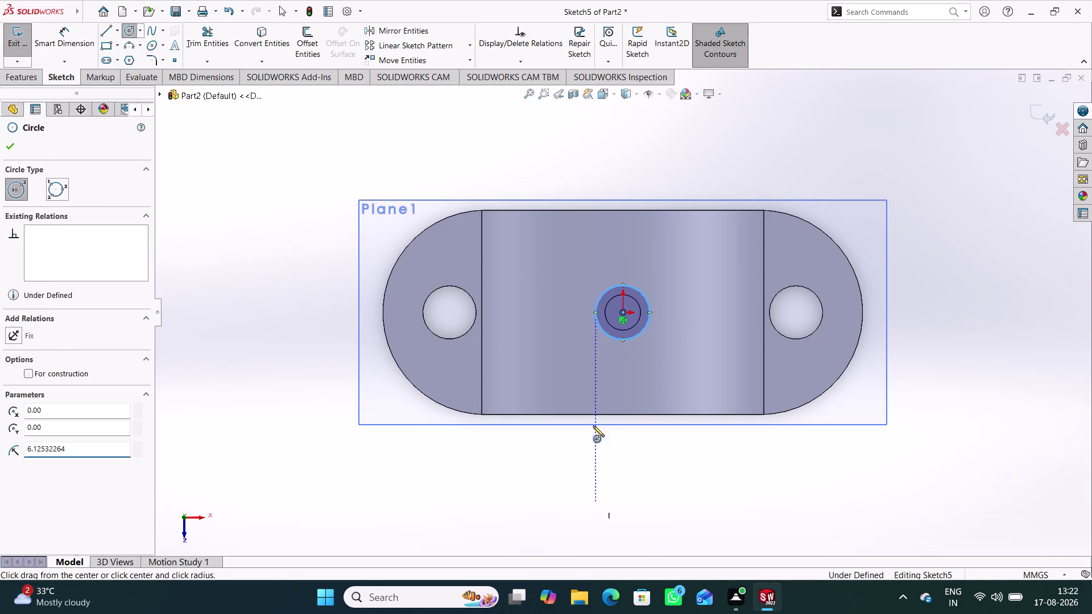
right_drag(593, 476, 586, 331)
click(639, 288)
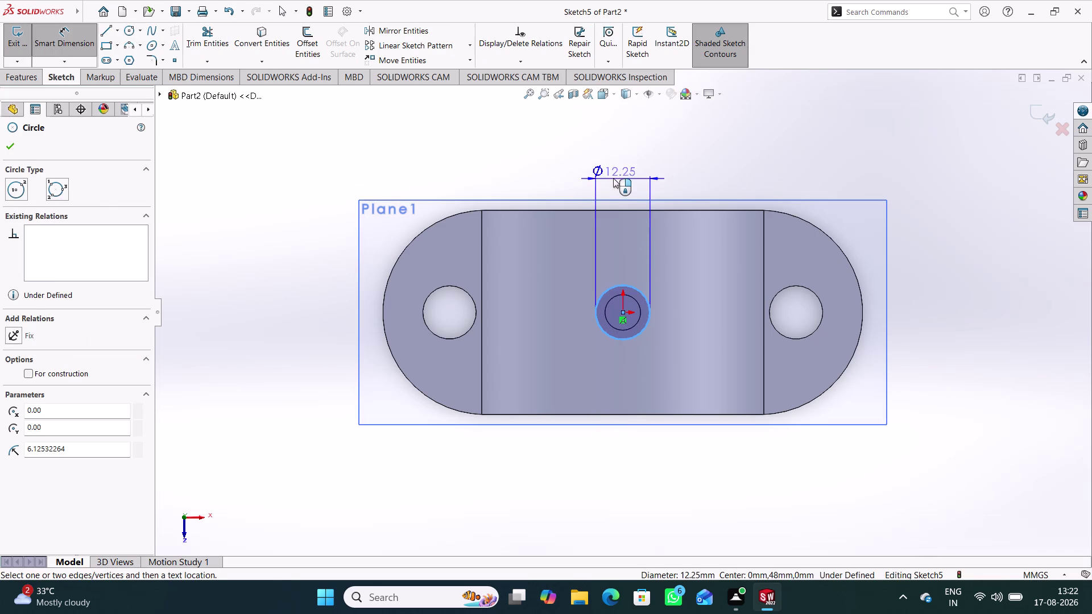
click(613, 177)
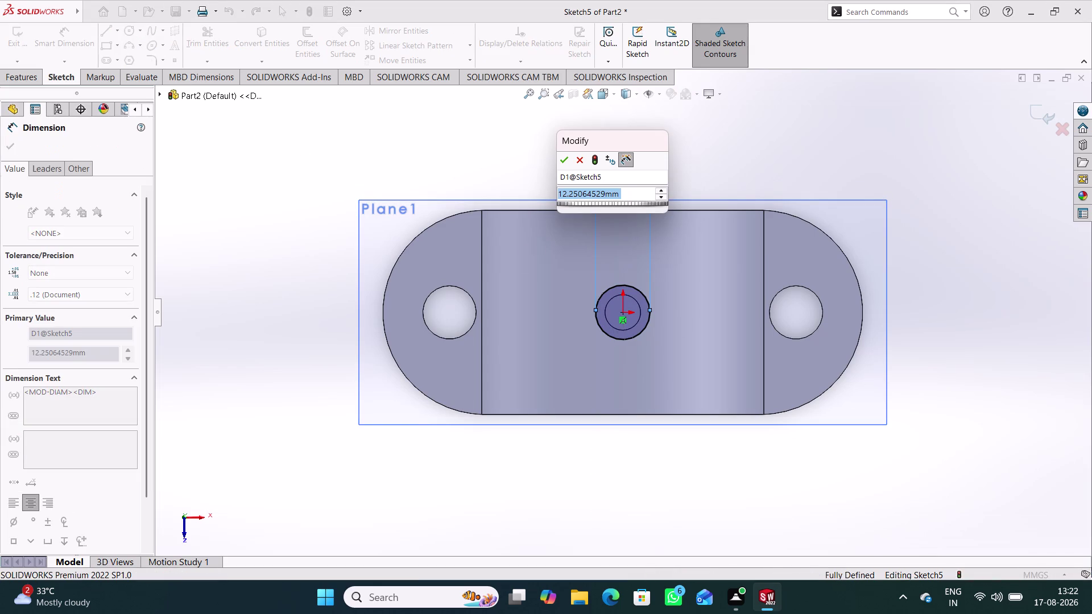
key(6)
key(Return)
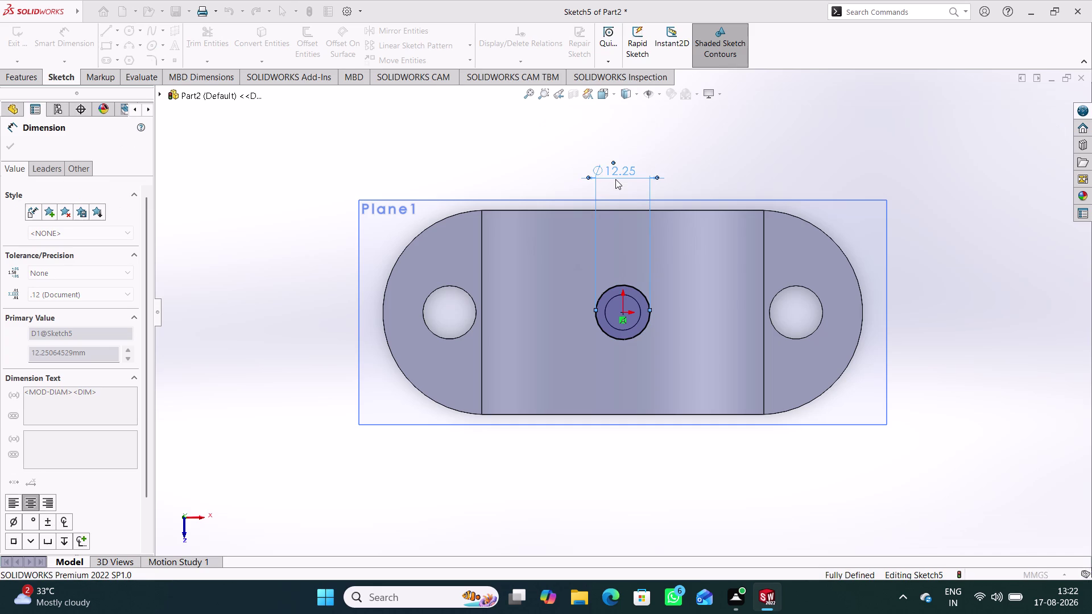
click(947, 114)
click(1044, 115)
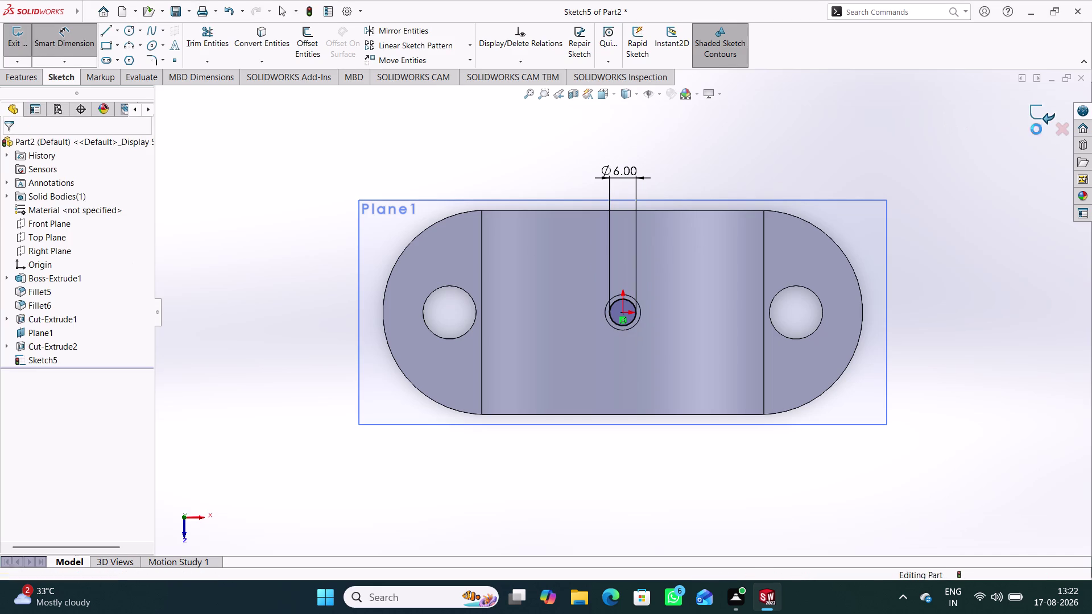
middle_drag(673, 489, 664, 359)
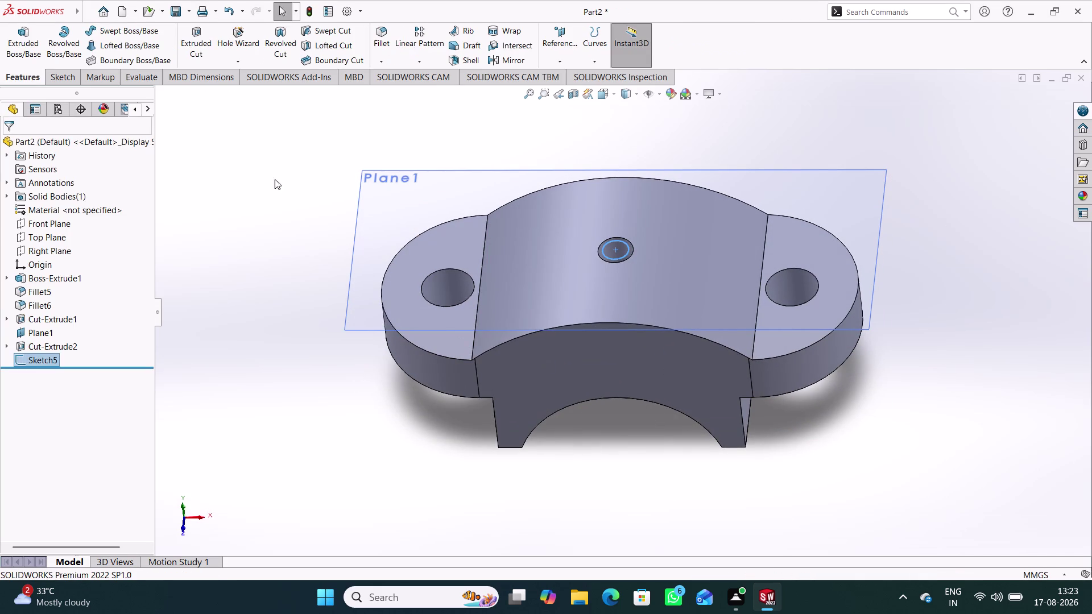
Extruded-cut the 6 mm circle with end condition Up To Next.
click(199, 57)
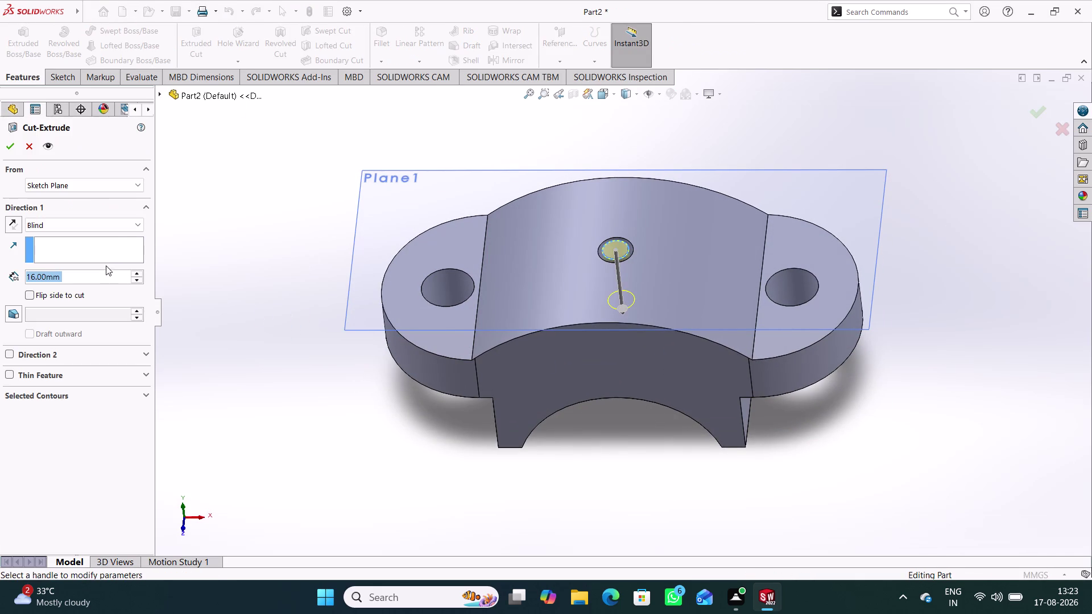
click(132, 226)
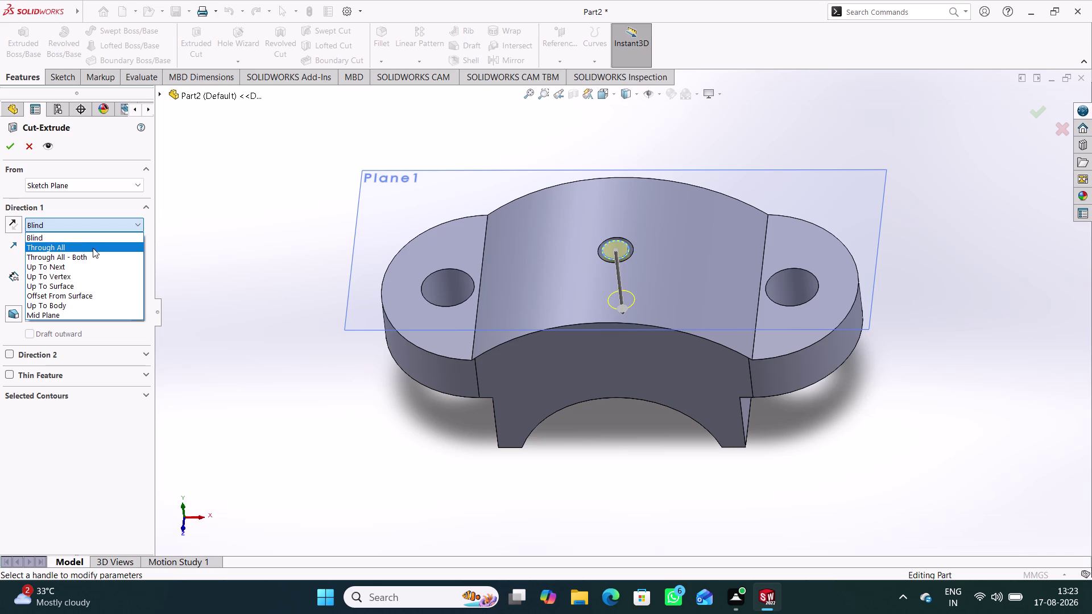
click(93, 248)
middle_drag(354, 405, 350, 291)
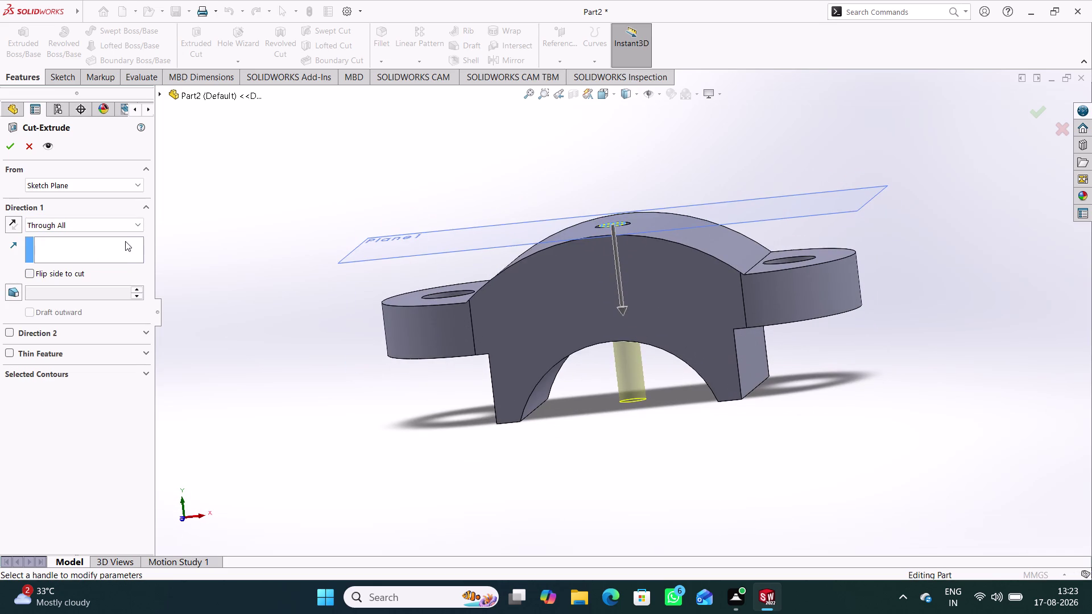
click(140, 228)
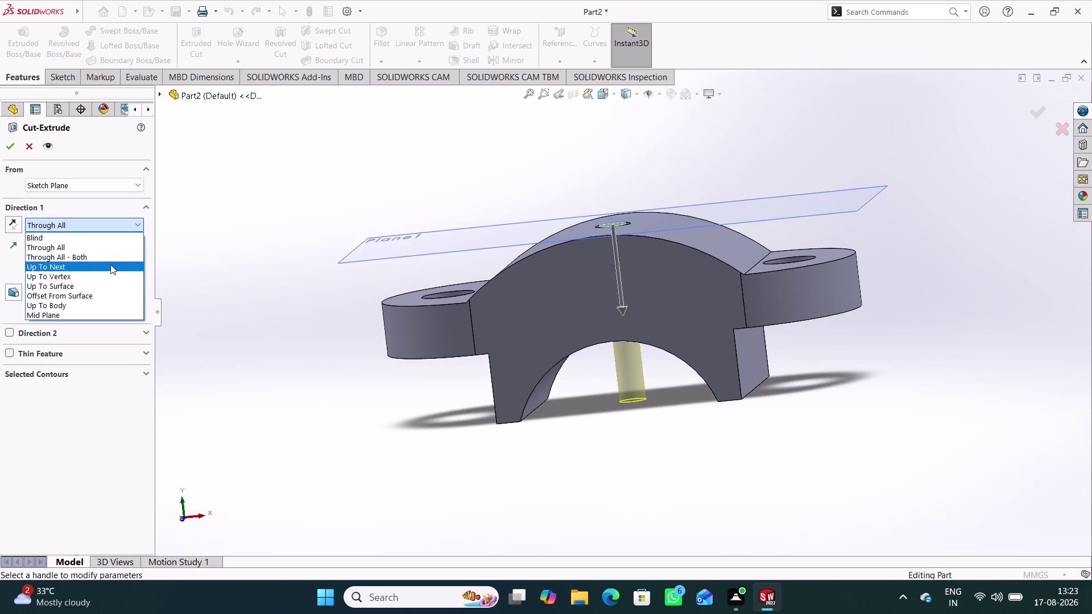
click(112, 263)
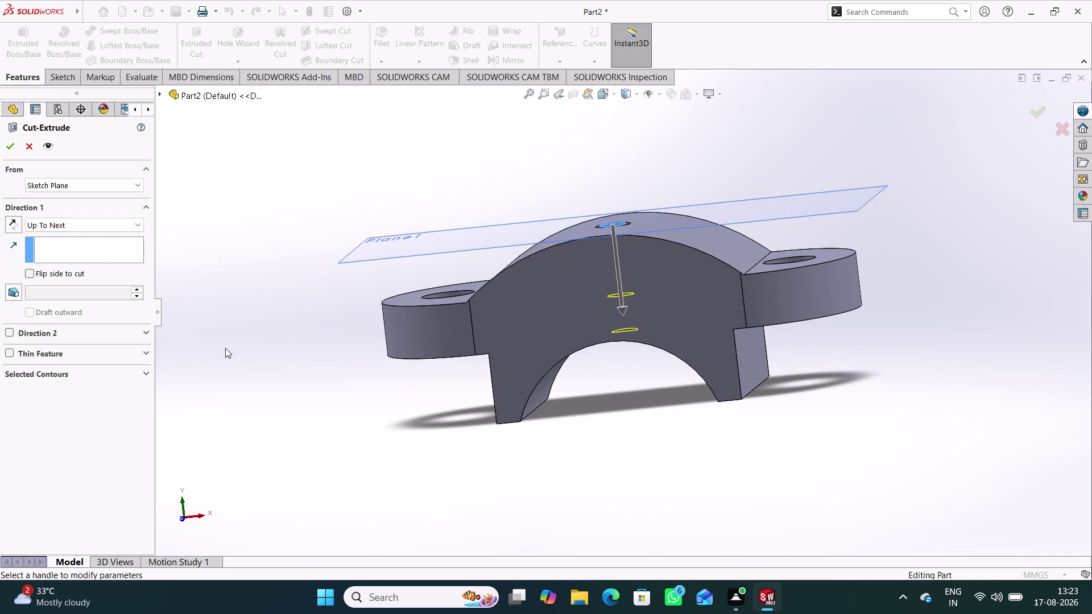
click(7, 145)
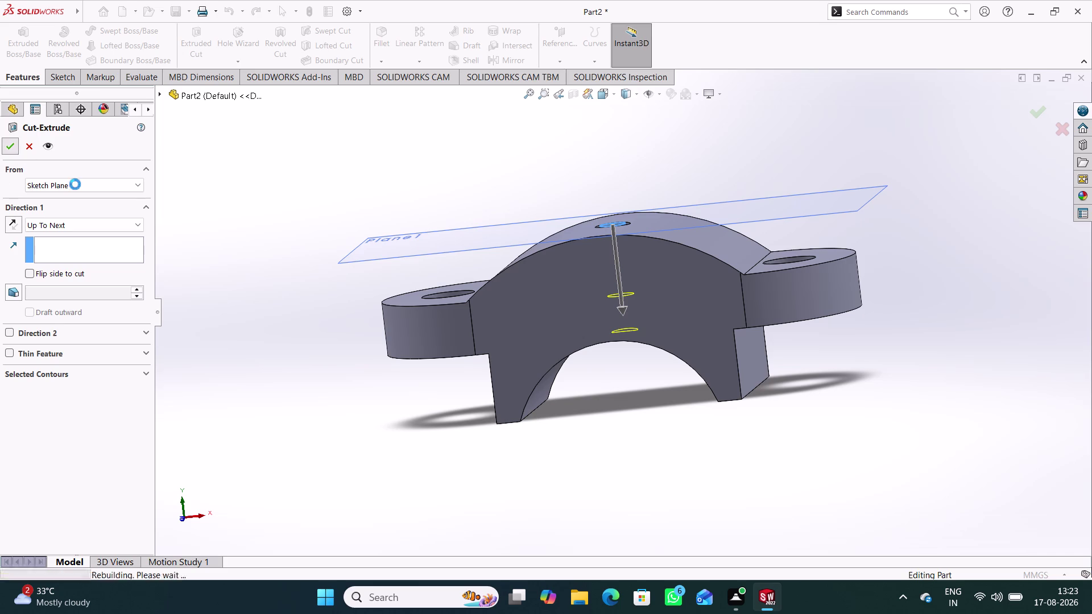
click(403, 375)
right_click(415, 246)
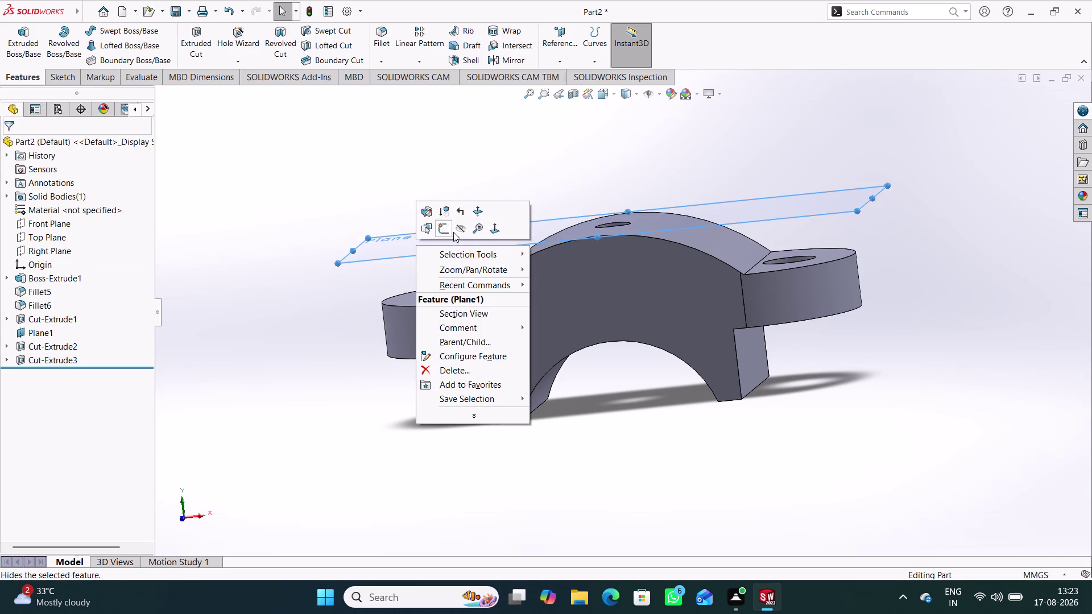
click(461, 231)
click(386, 345)
middle_drag(393, 389, 408, 306)
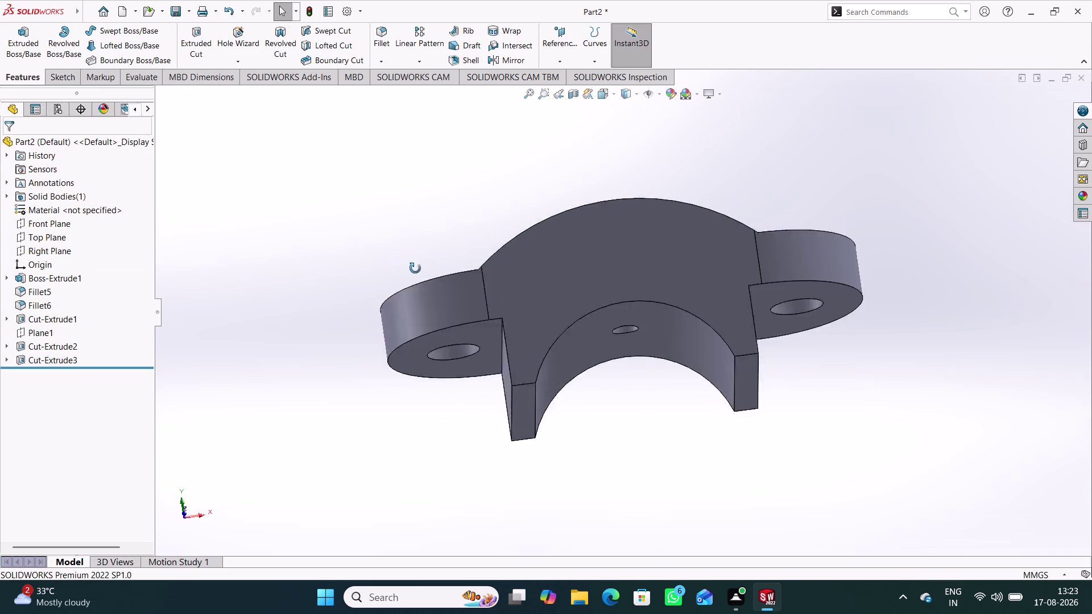
middle_drag(408, 305, 382, 398)
middle_drag(607, 341, 607, 335)
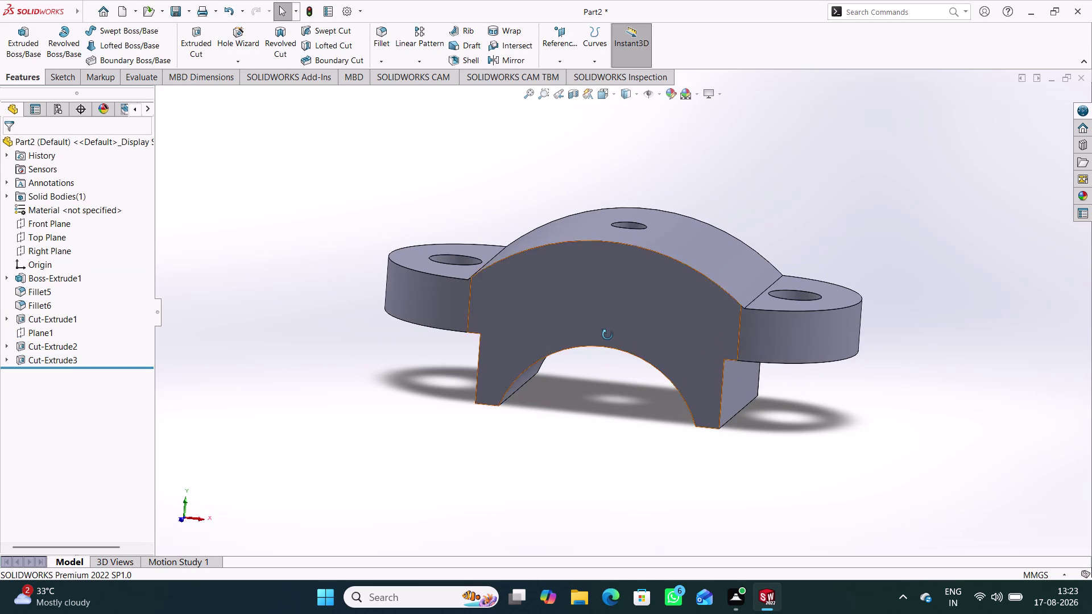
middle_drag(607, 335, 623, 151)
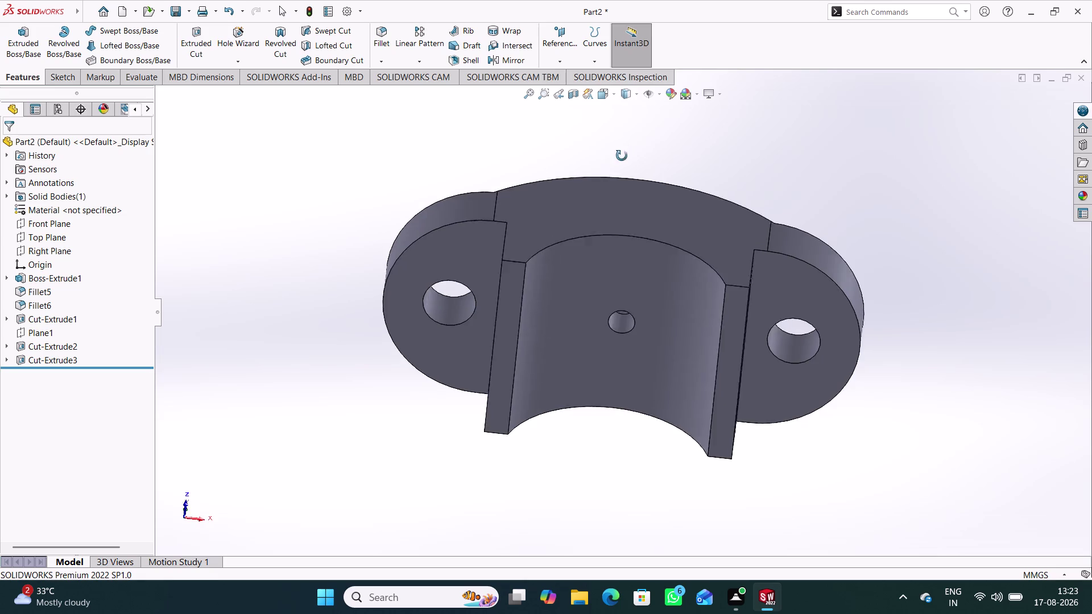
middle_drag(623, 151, 612, 212)
middle_drag(610, 205, 635, 116)
middle_drag(638, 107, 646, 89)
middle_drag(648, 85, 626, 74)
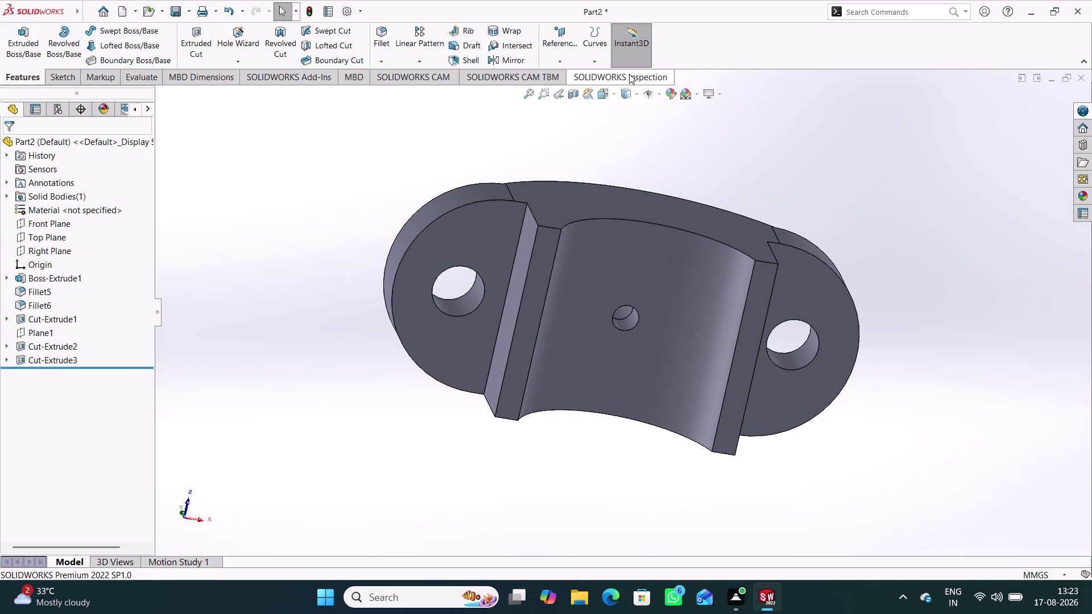
middle_drag(627, 74, 598, 185)
middle_drag(449, 195, 438, 213)
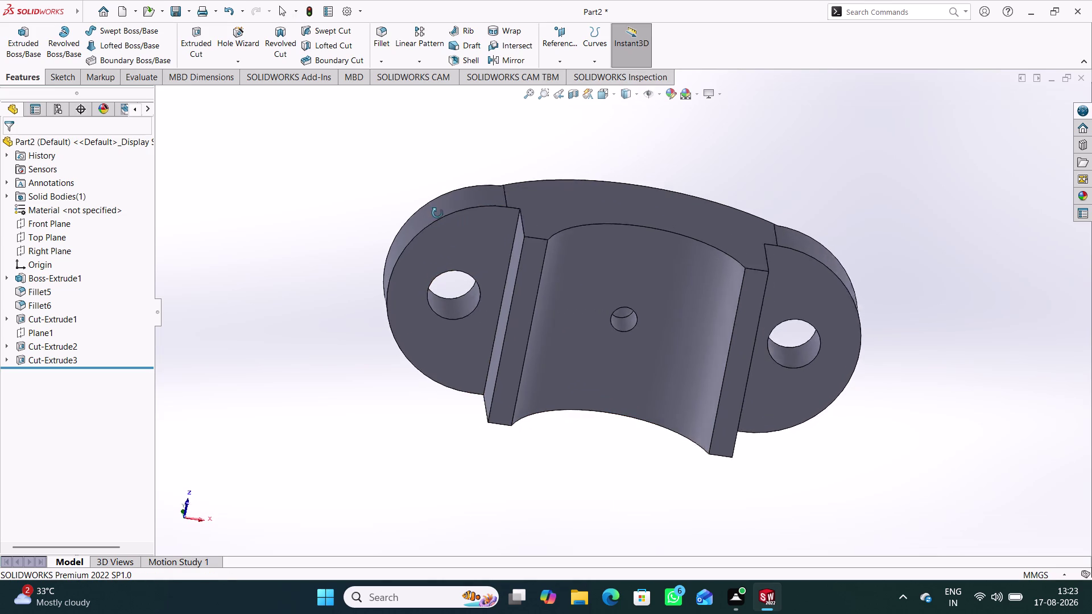
middle_drag(437, 213, 434, 354)
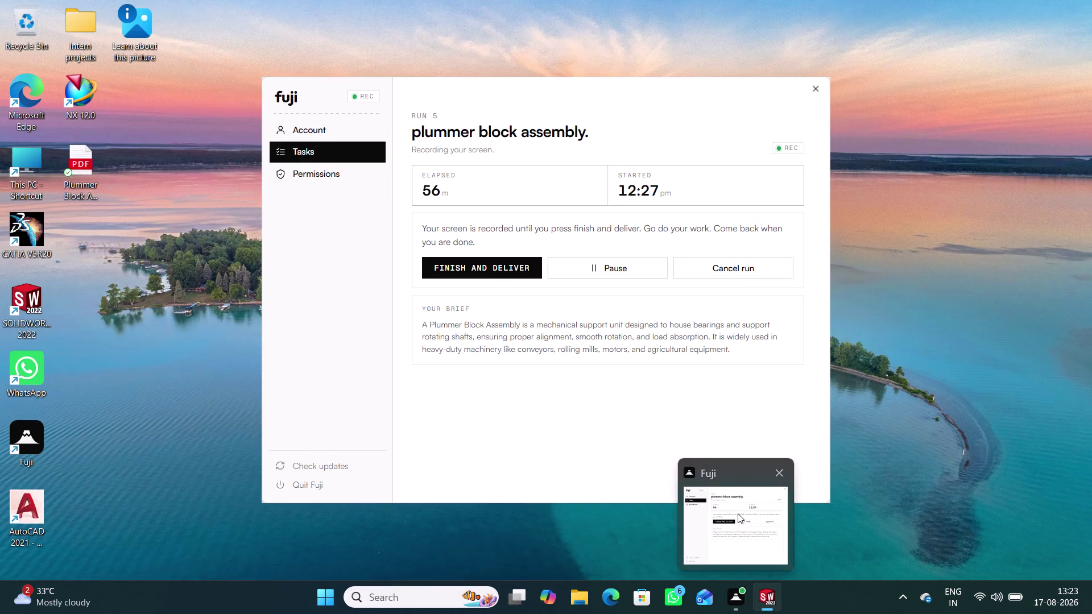
middle_drag(625, 400, 573, 442)
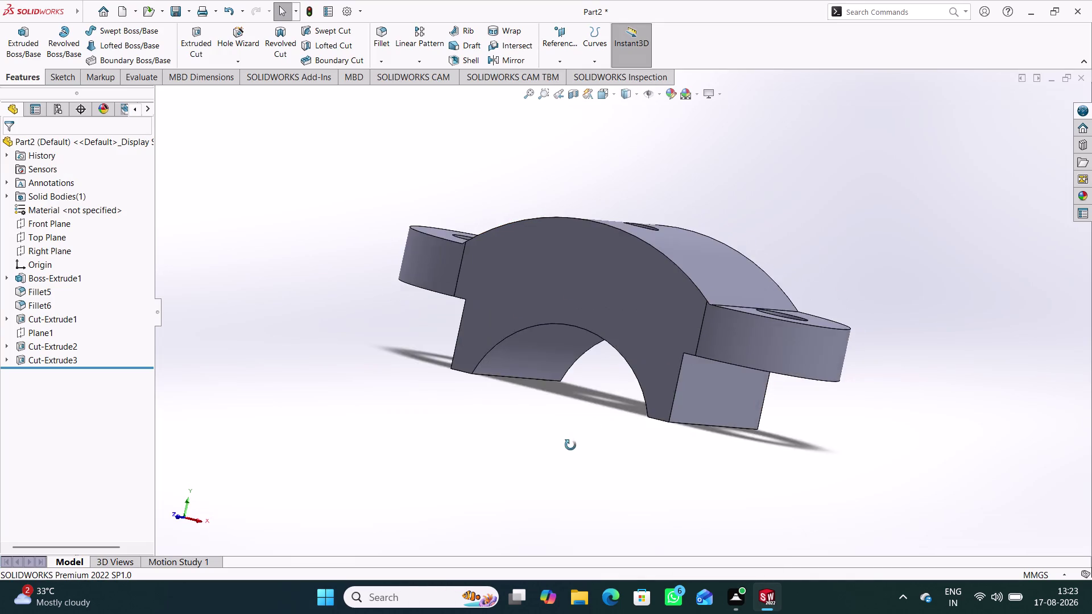
middle_drag(573, 441, 588, 458)
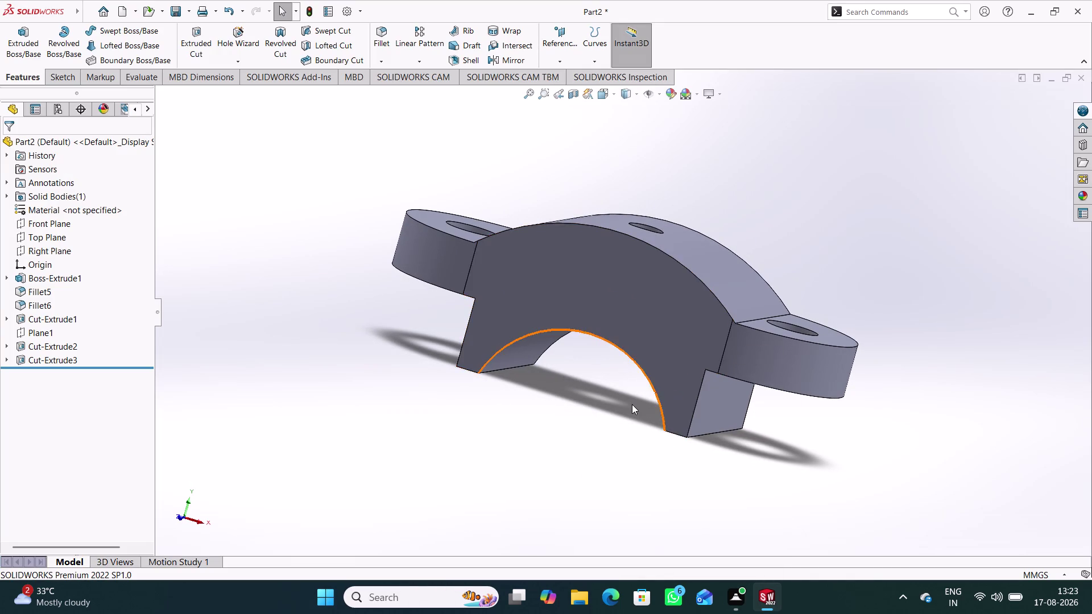
middle_drag(632, 404, 640, 425)
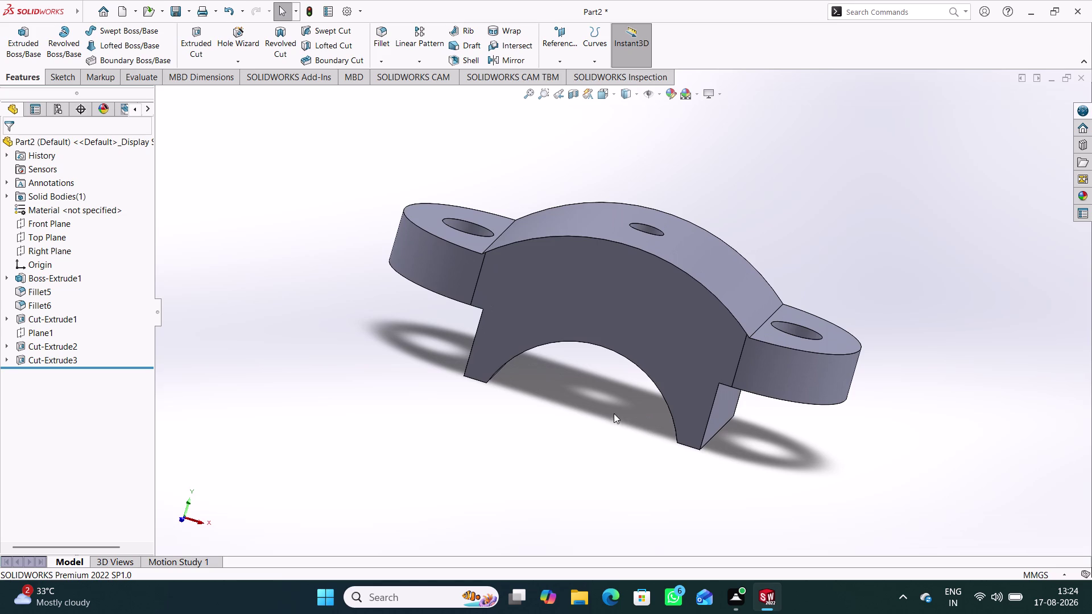
middle_drag(613, 413, 600, 384)
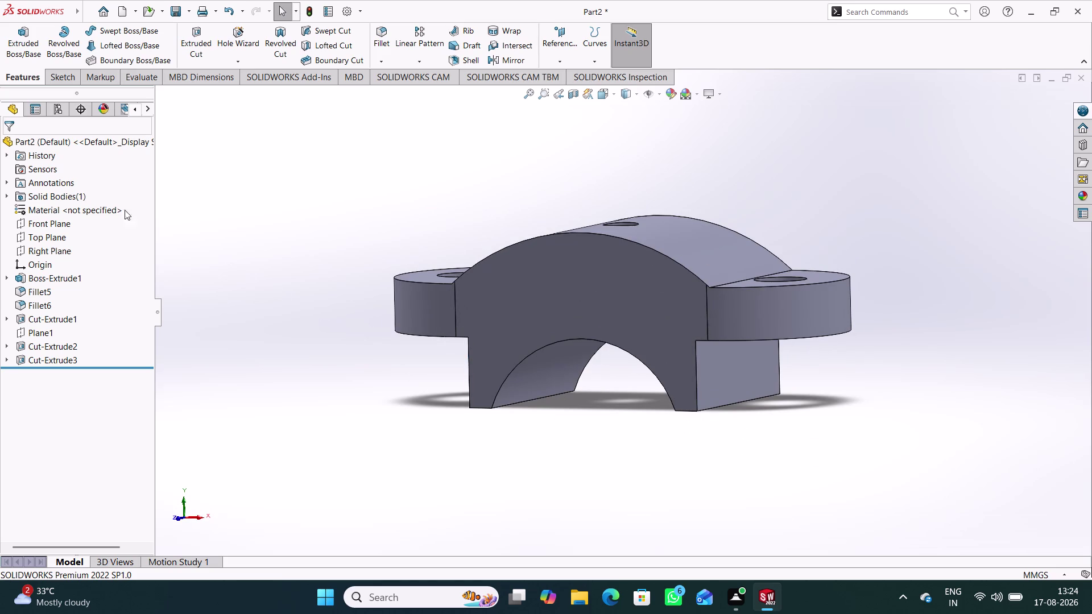
Apply Copper Alloys > Leaded Commercial Bronze as the part material.
right_click(96, 207)
click(154, 210)
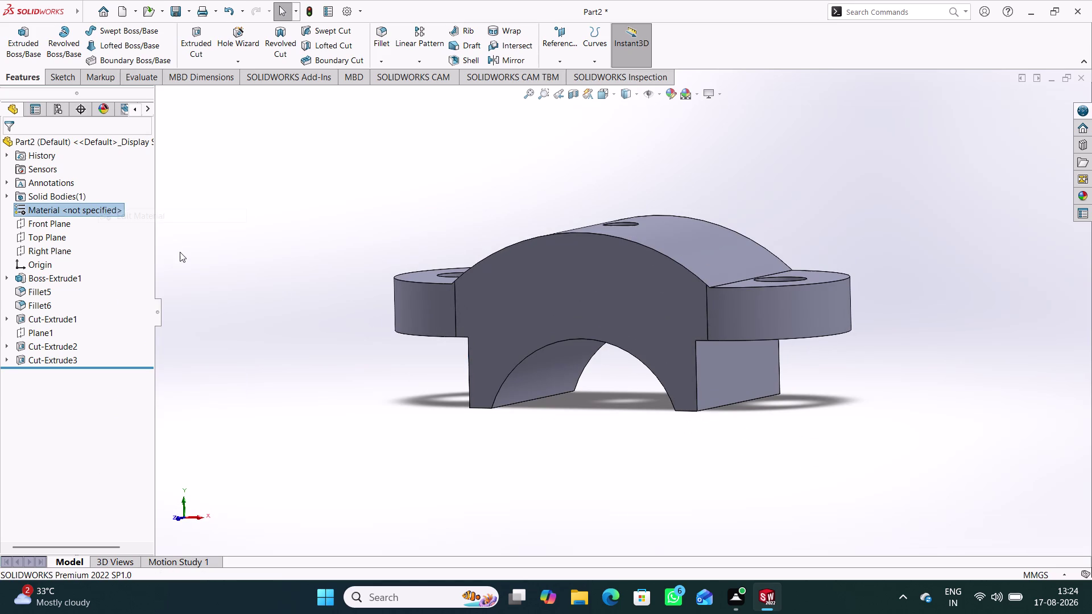
scroll(down, 3)
scroll(down, 3)
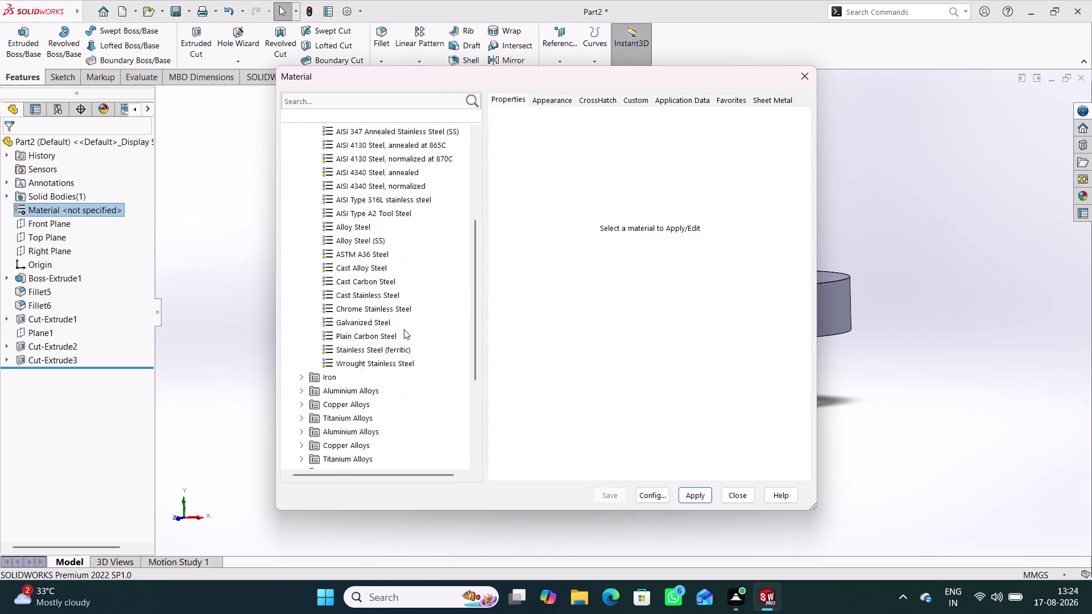
scroll(down, 3)
click(339, 320)
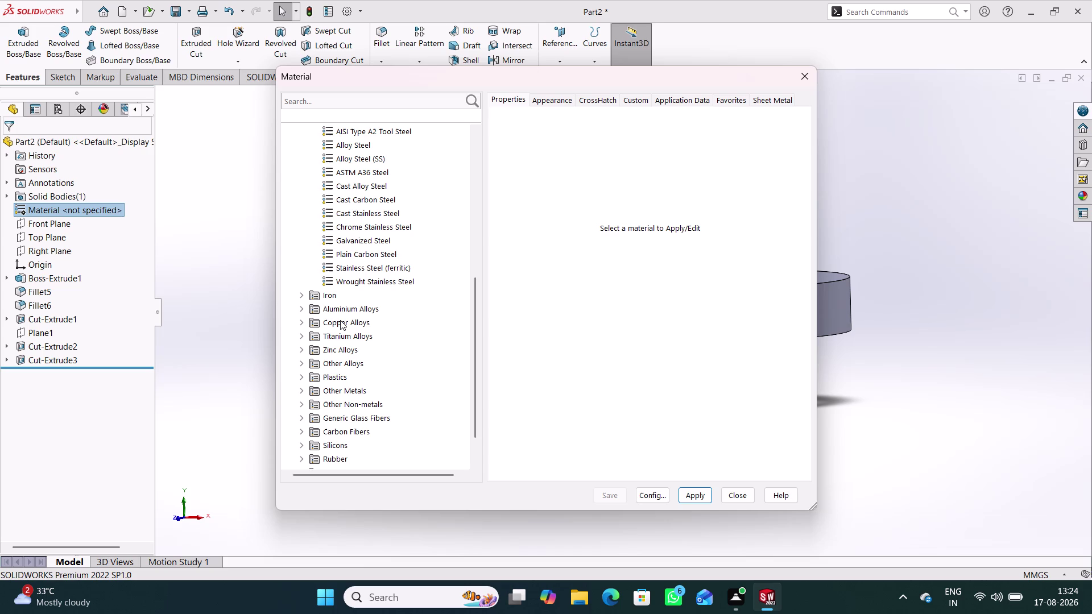
double_click(340, 320)
click(409, 395)
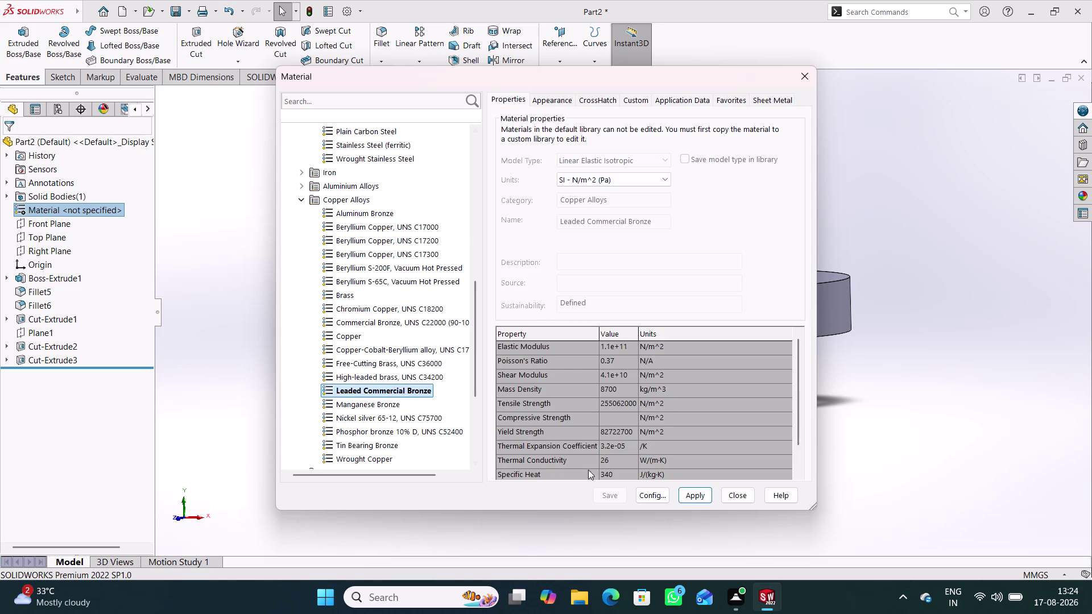
click(692, 500)
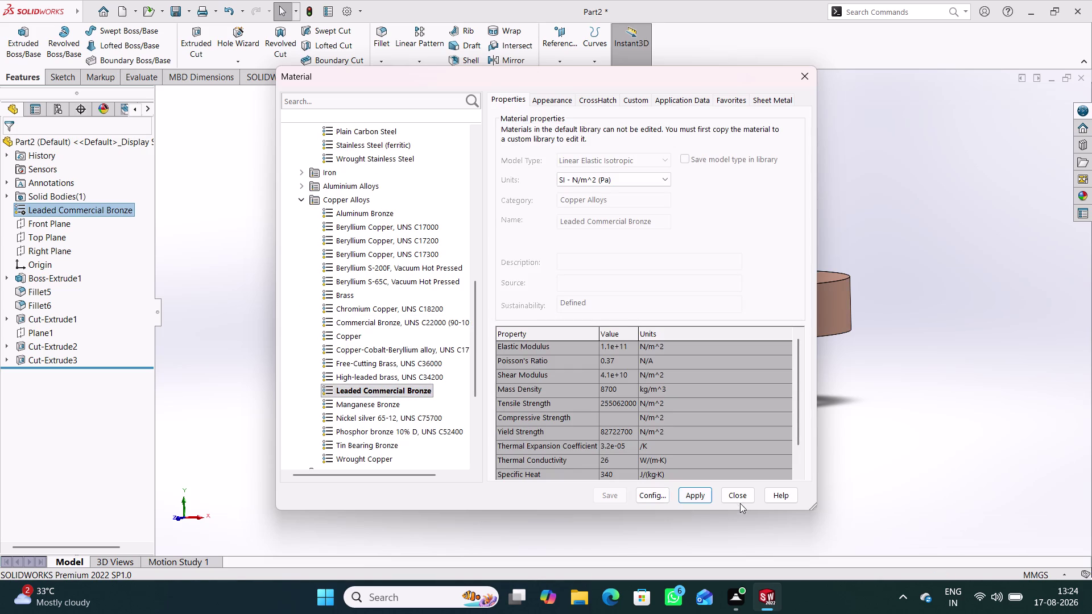
click(739, 497)
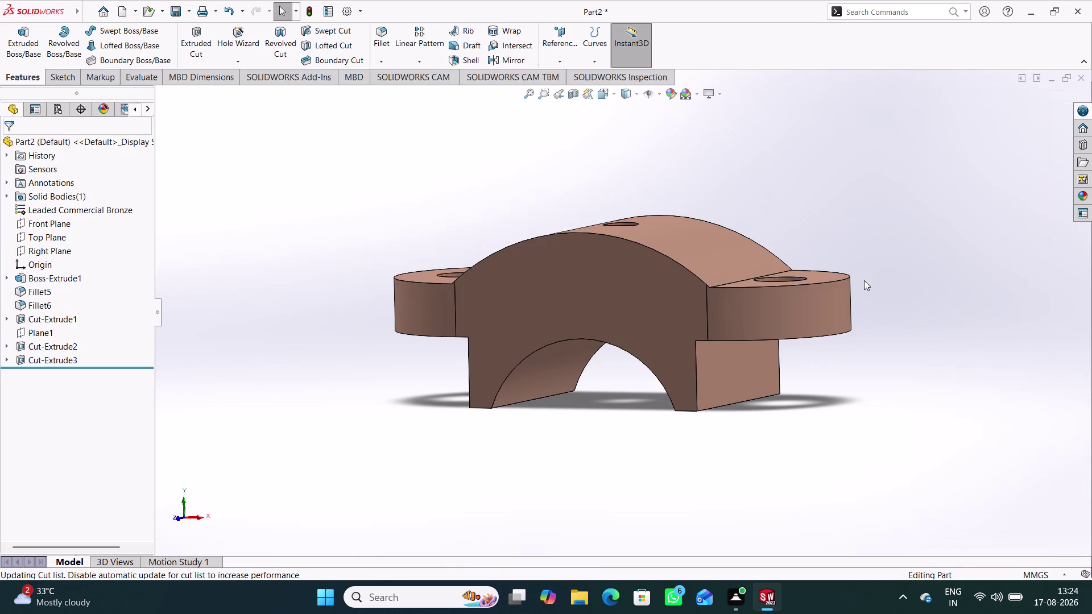
middle_drag(827, 363, 824, 378)
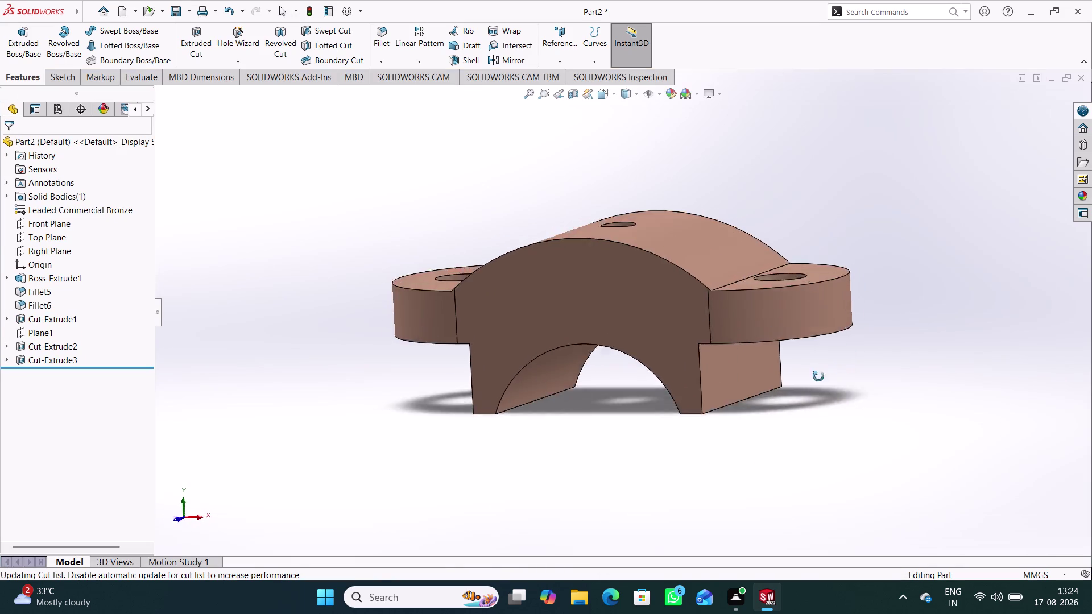
middle_drag(824, 378, 809, 375)
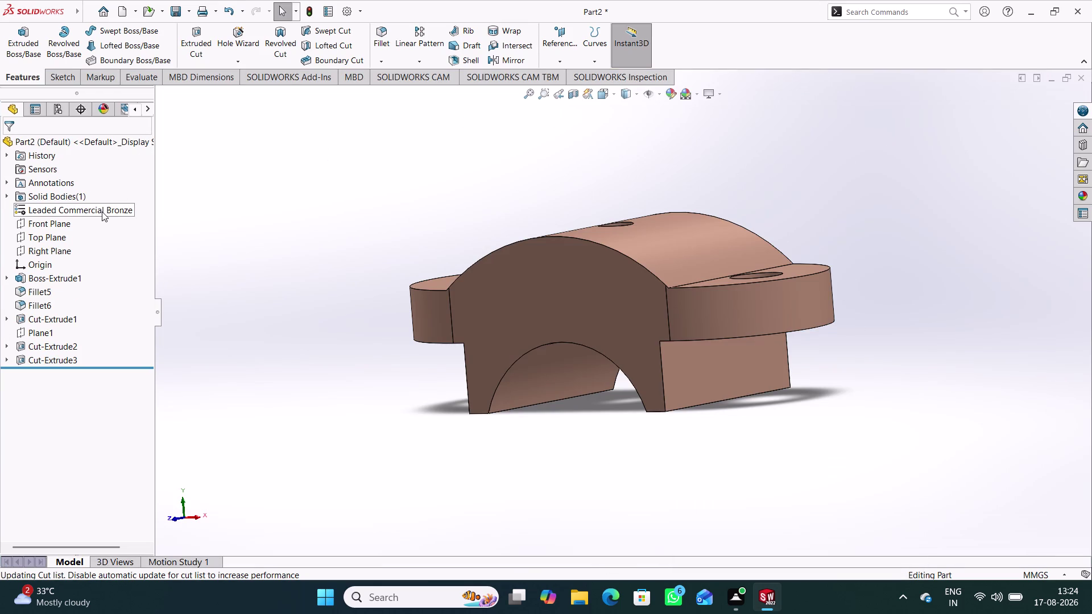
Replace the material with Zinc Alloys > Zinc AC43A and start saving the part.
right_click(102, 212)
click(140, 220)
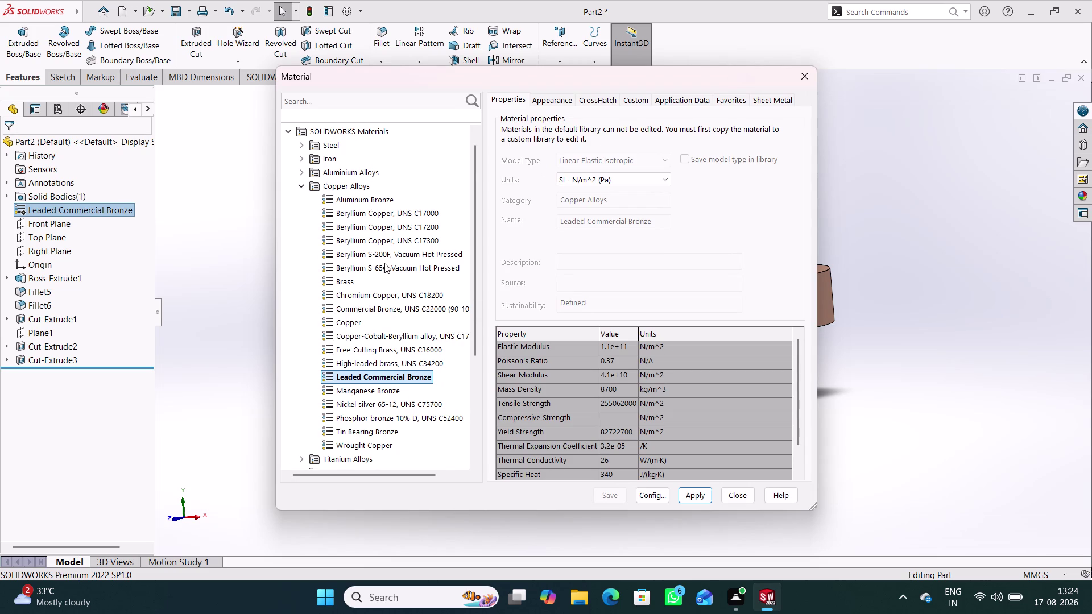
scroll(down, 3)
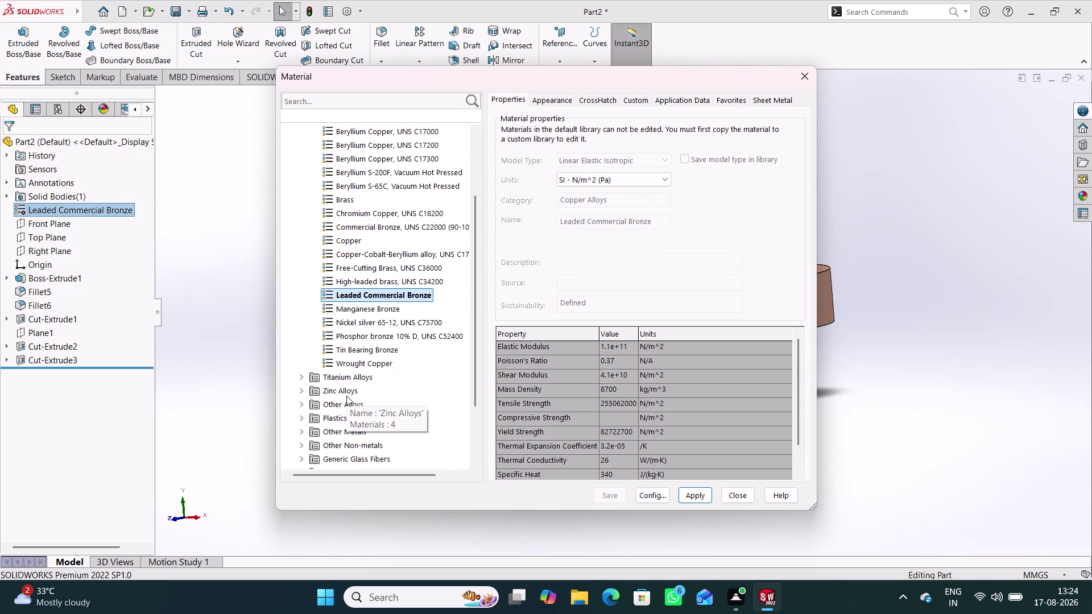
double_click(346, 396)
click(369, 411)
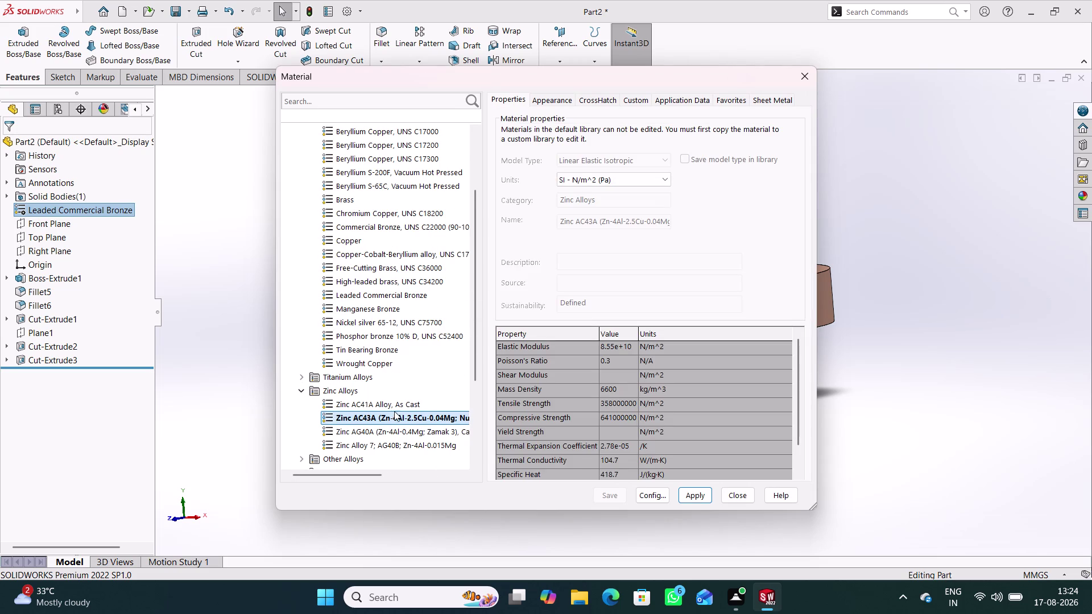
click(695, 494)
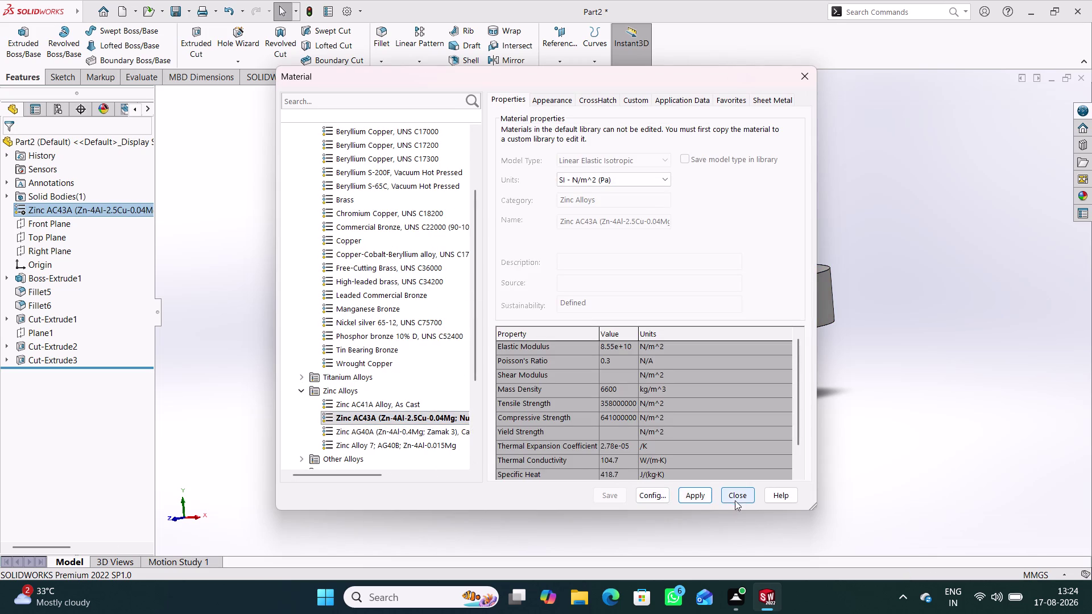
click(736, 497)
middle_drag(747, 468, 778, 473)
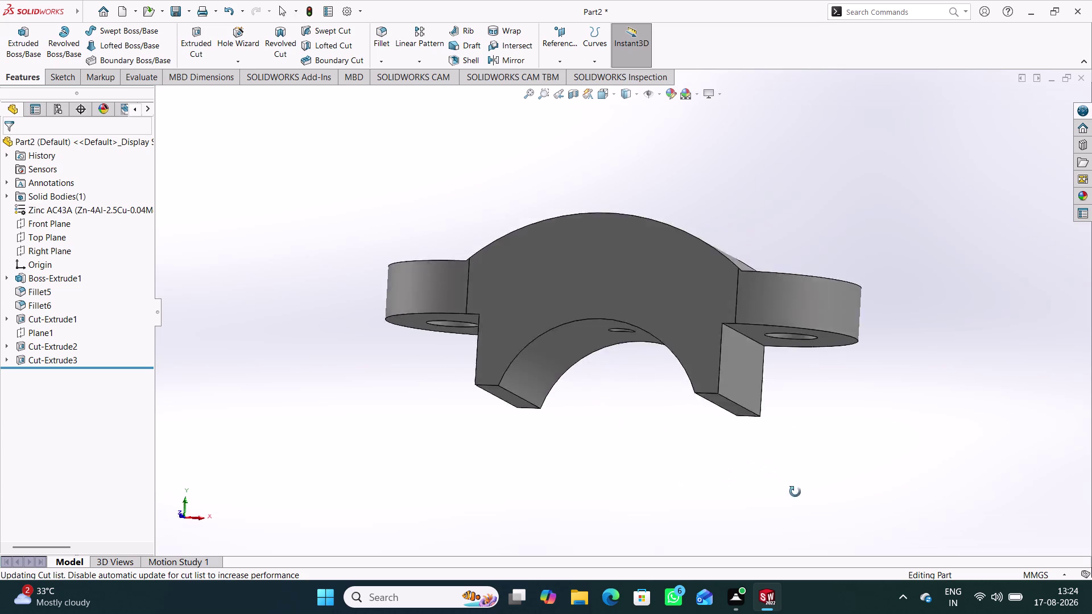
middle_drag(778, 473, 695, 504)
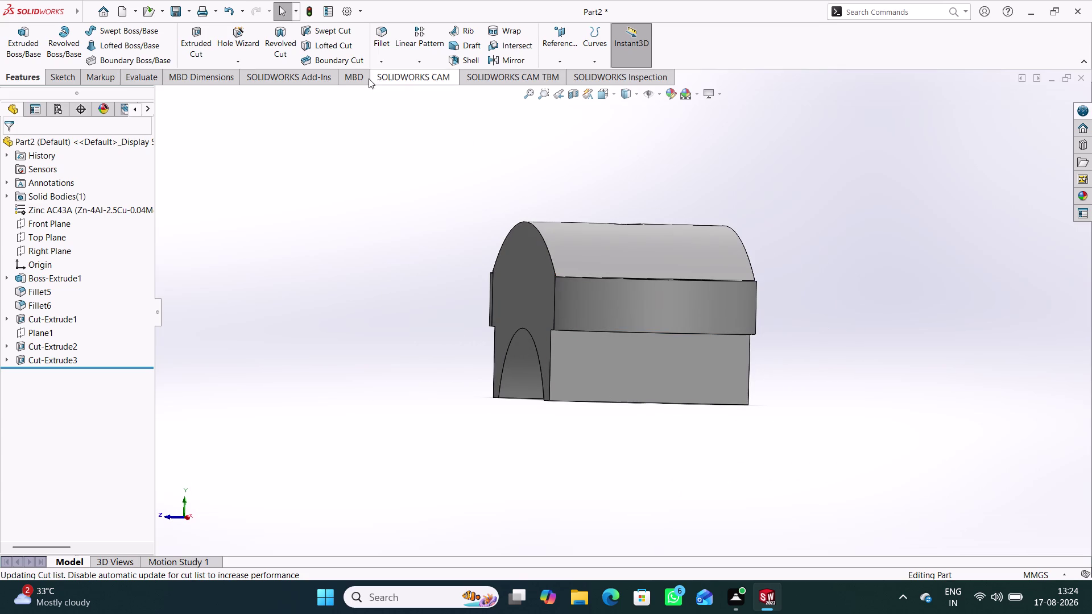
click(309, 8)
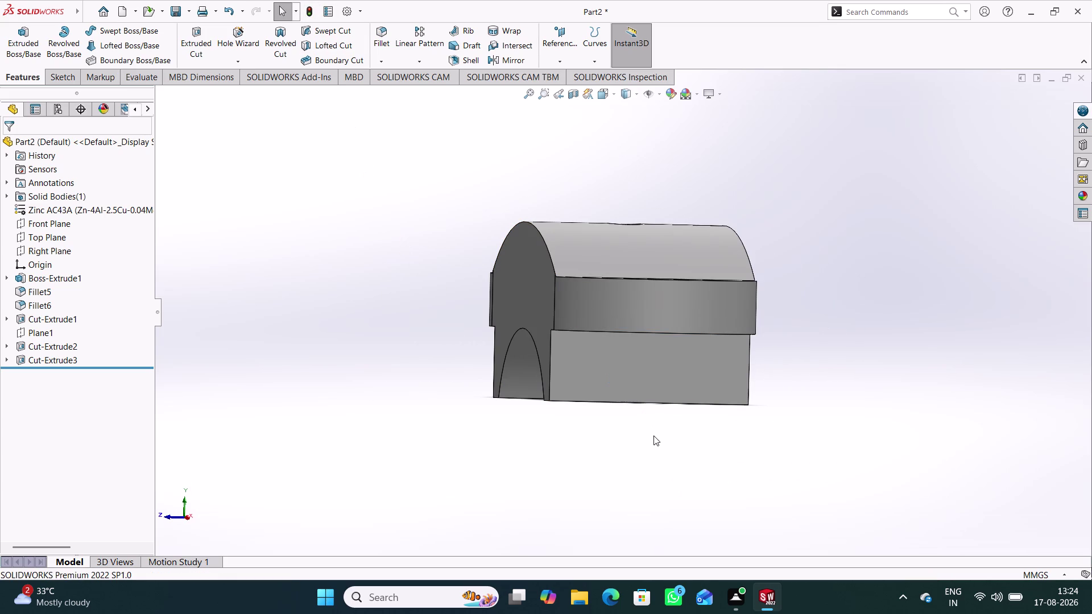
key(ctrl+s)
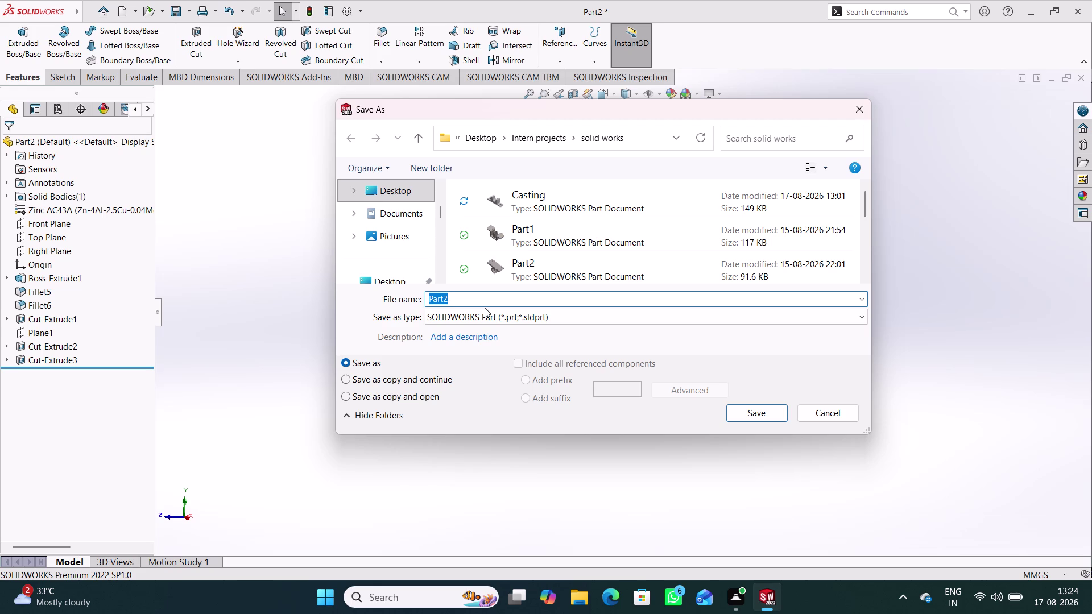
Save the part with the file name Cap, then start a new document.
text(Ca)
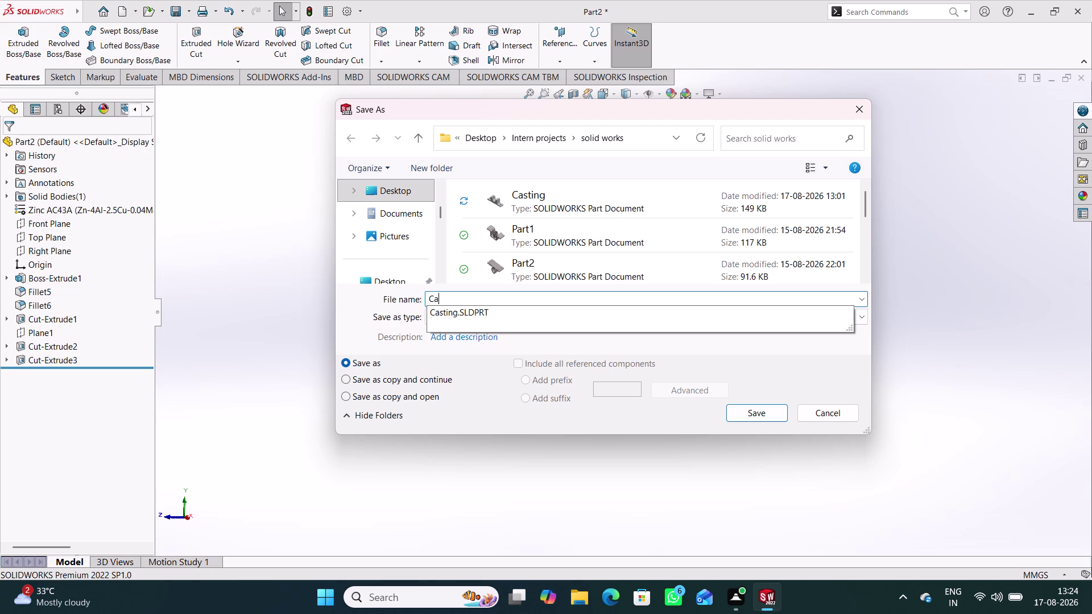
key(p)
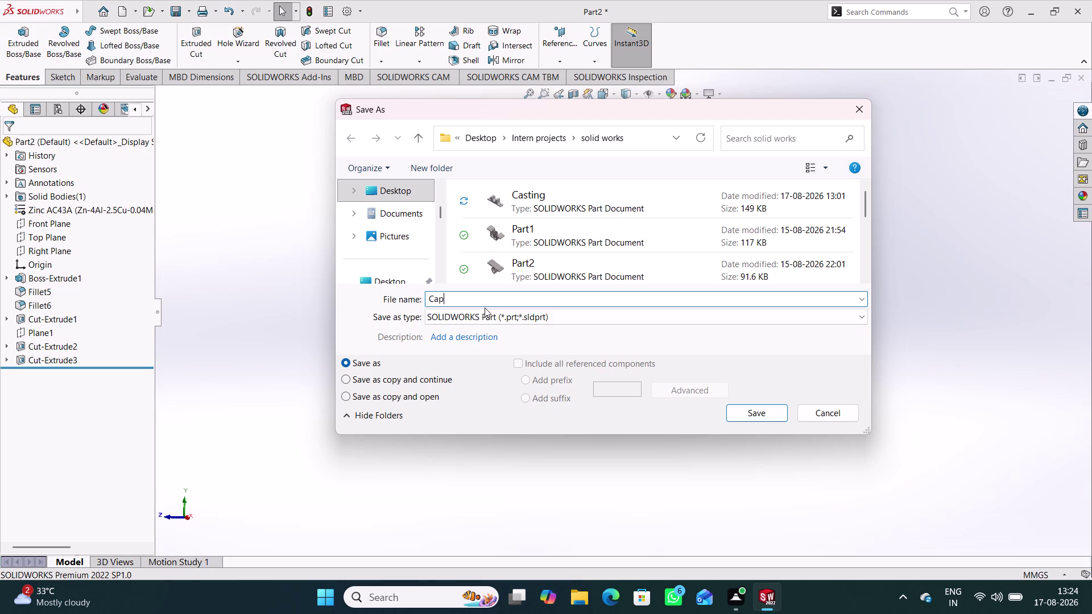
key(Return)
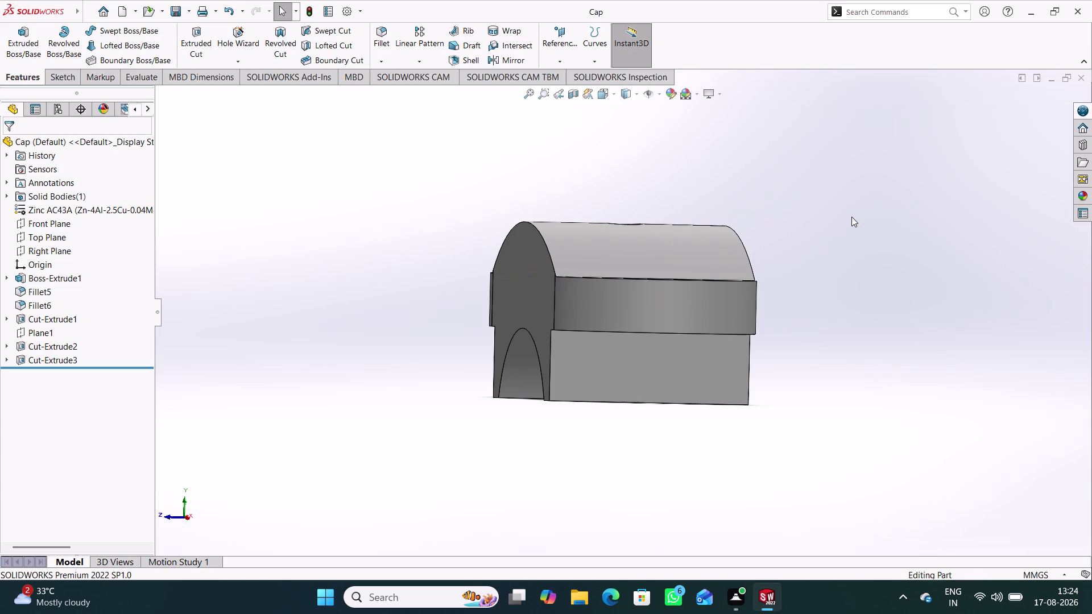
key(ctrl+n)
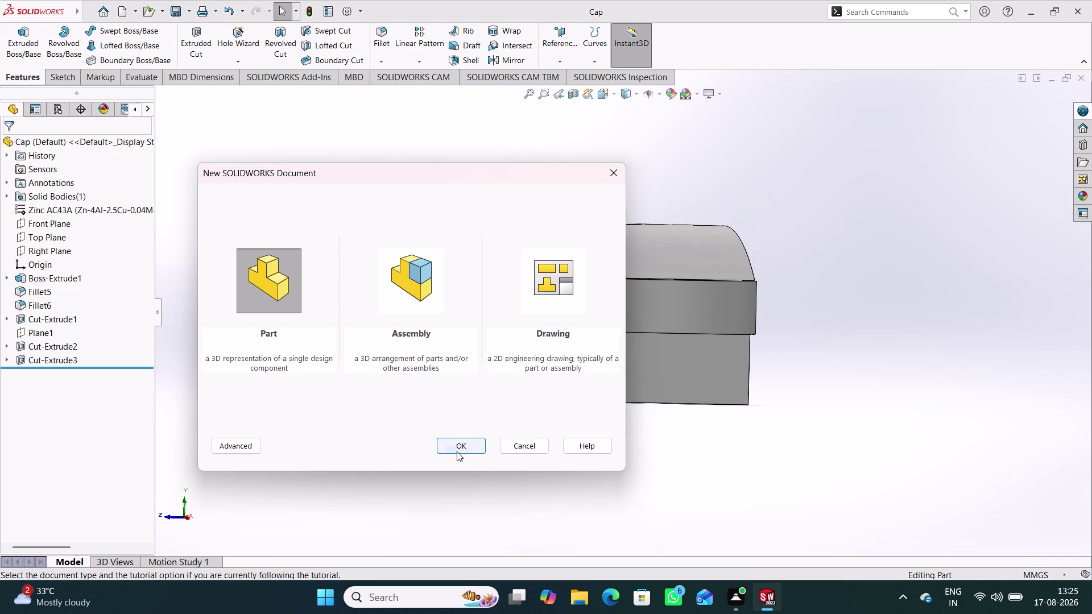
Create a new part and start a sketch on the Right Plane.
click(462, 442)
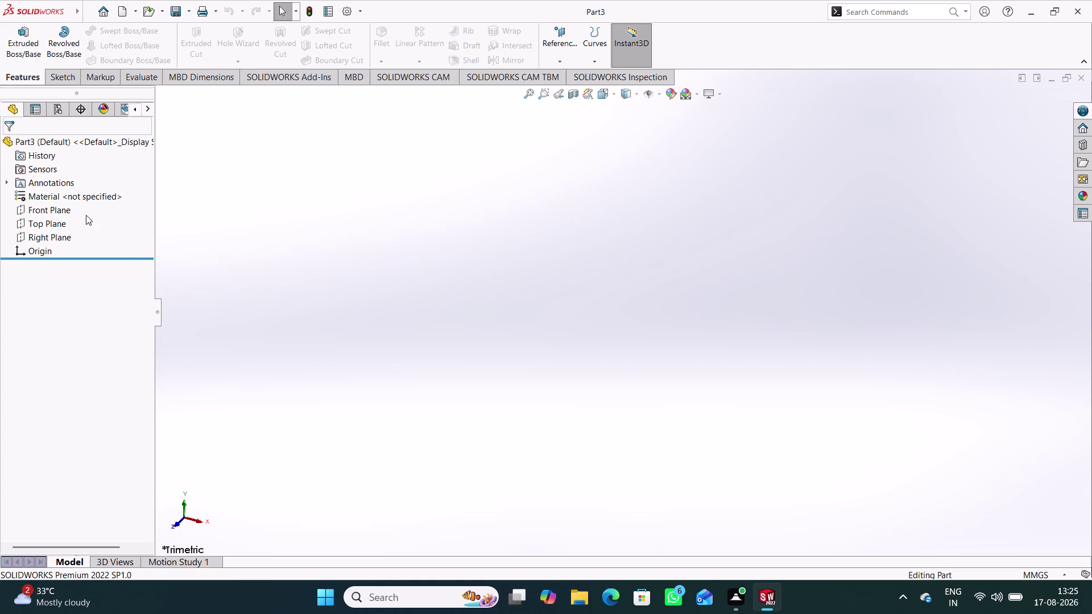
click(46, 231)
click(56, 217)
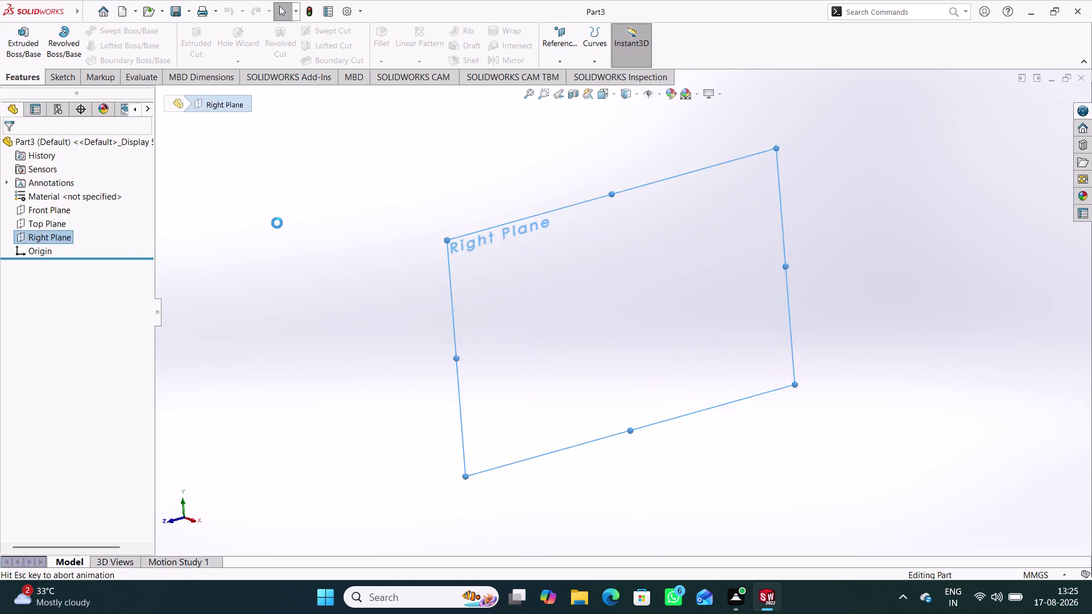
click(285, 184)
Draw a vertical line from the origin, then undo the line and sketch.
click(107, 33)
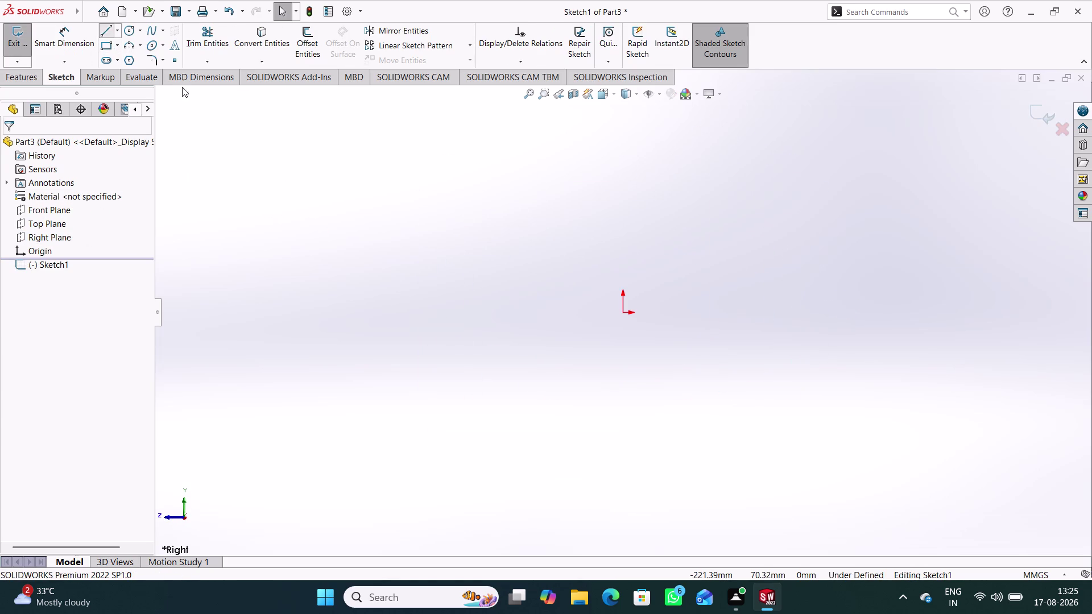
click(624, 315)
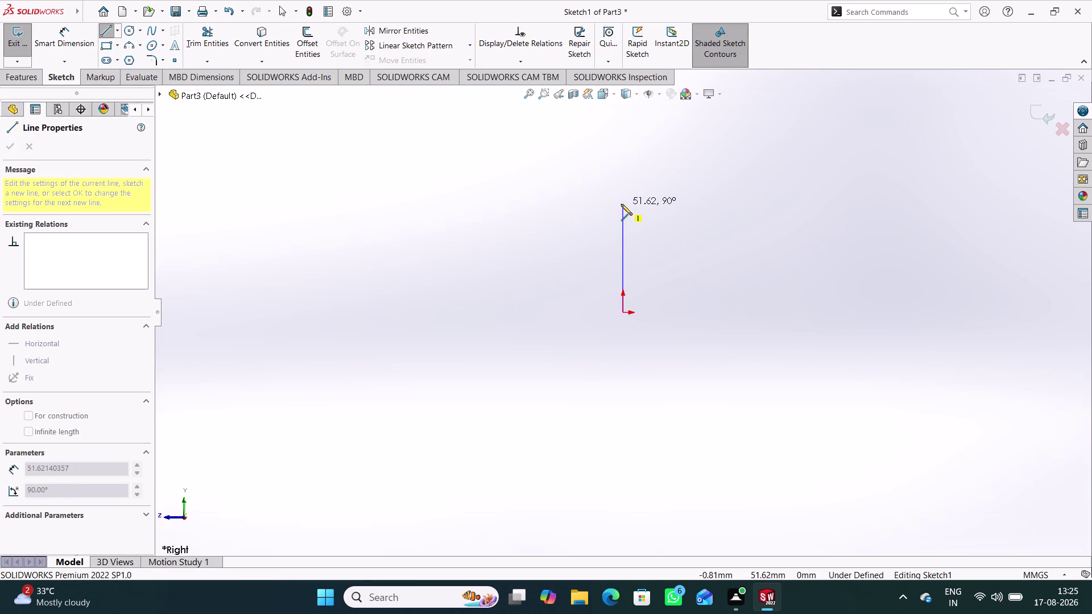
click(621, 204)
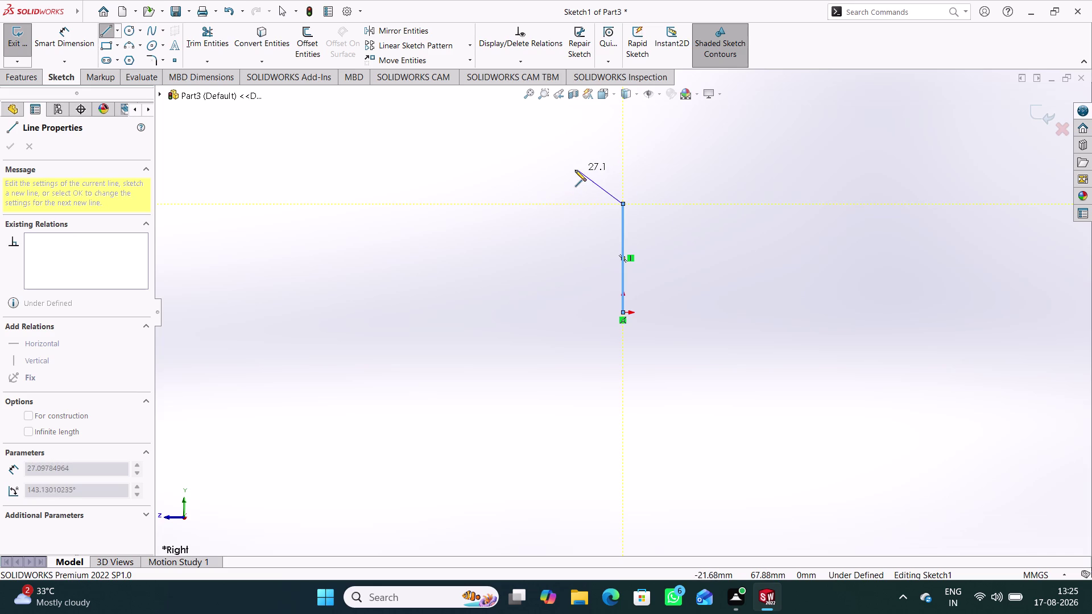
key(ctrl+z)
key(ctrl+z)
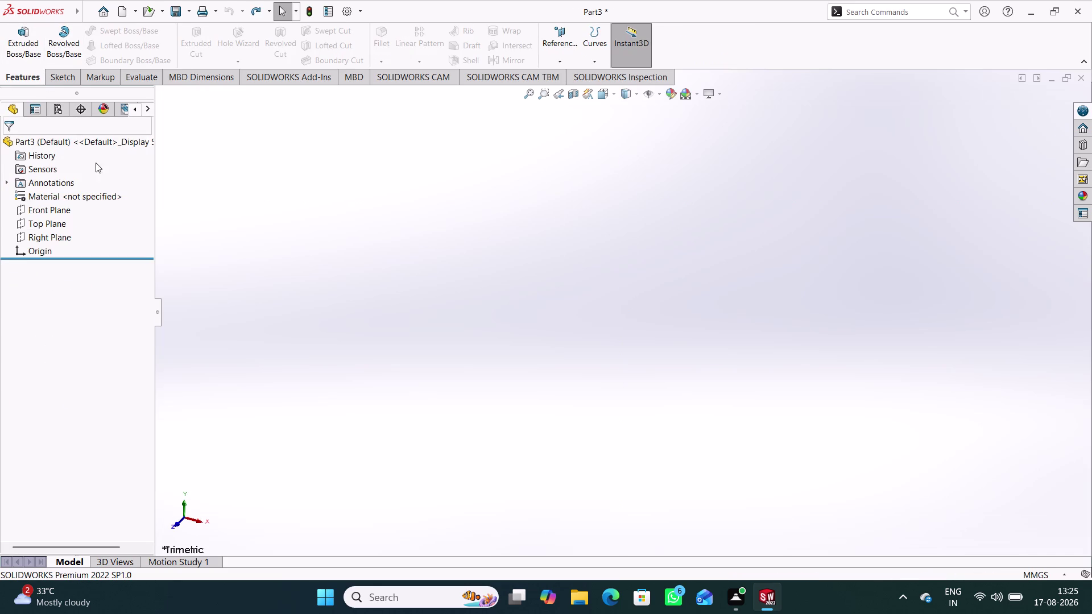
Sketch on the Right Plane the profile's left edge, ledges and step down.
click(52, 236)
click(62, 217)
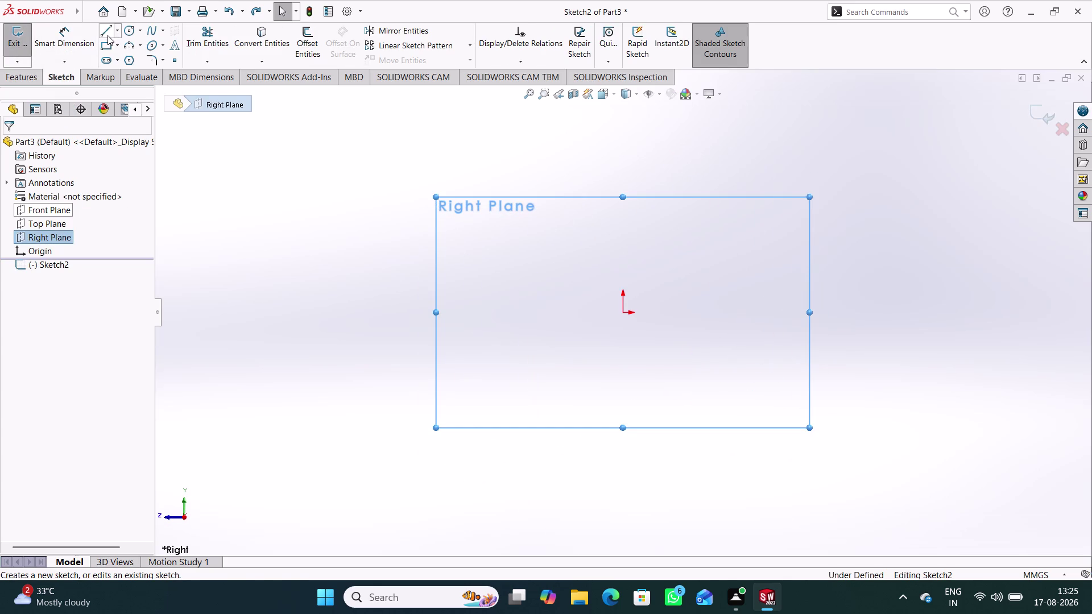
click(107, 35)
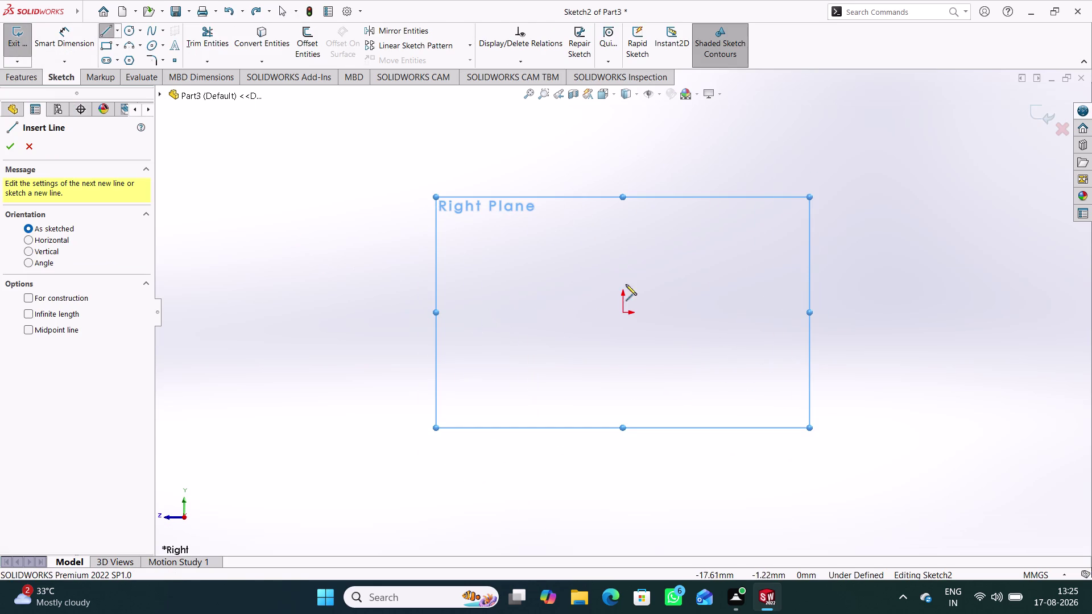
click(624, 235)
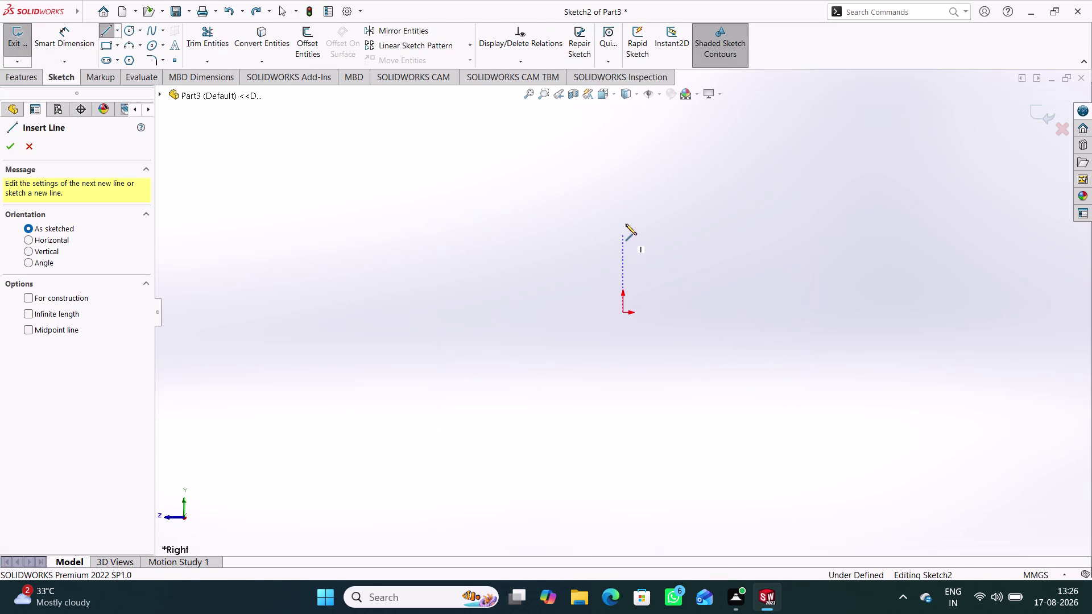
click(623, 147)
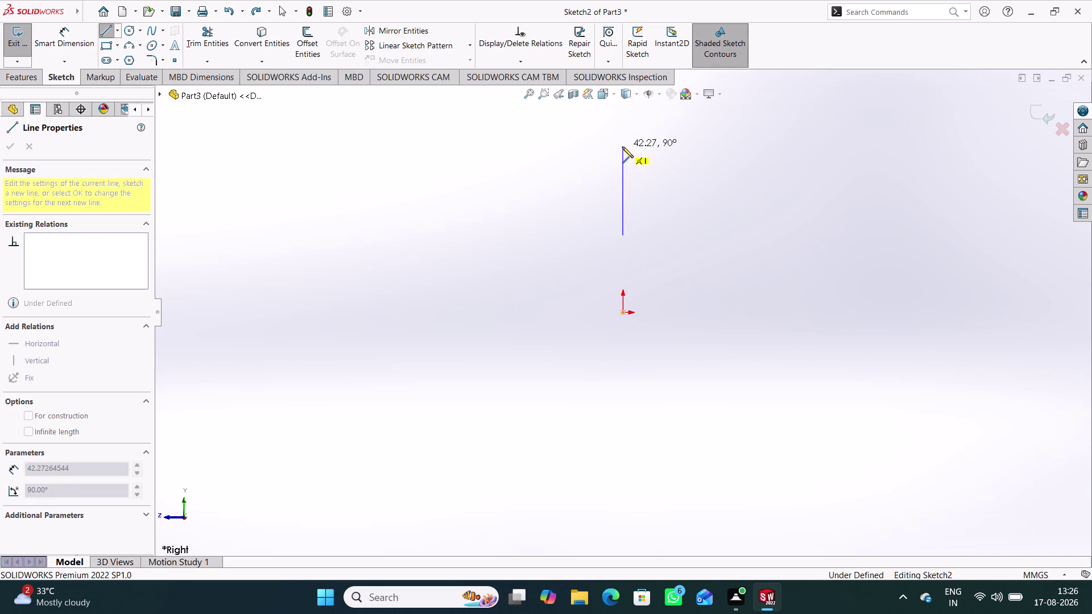
click(652, 145)
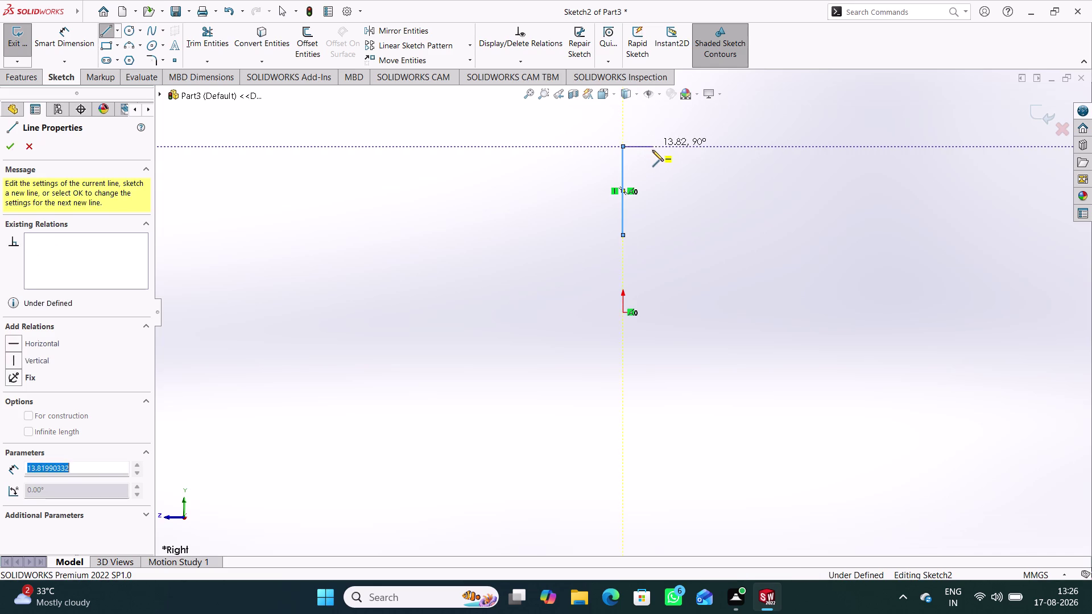
click(652, 164)
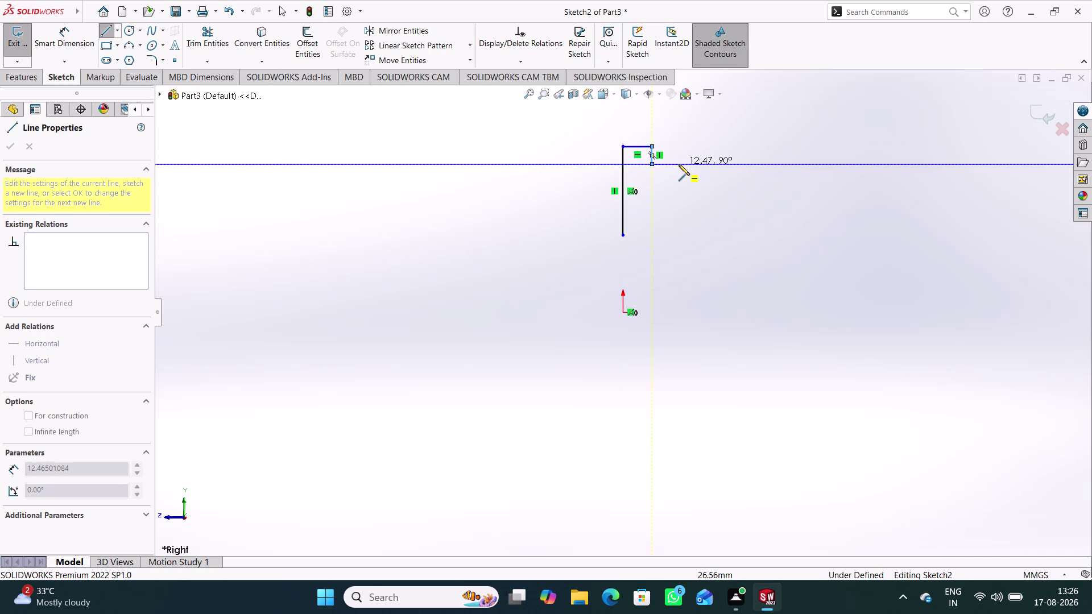
click(678, 165)
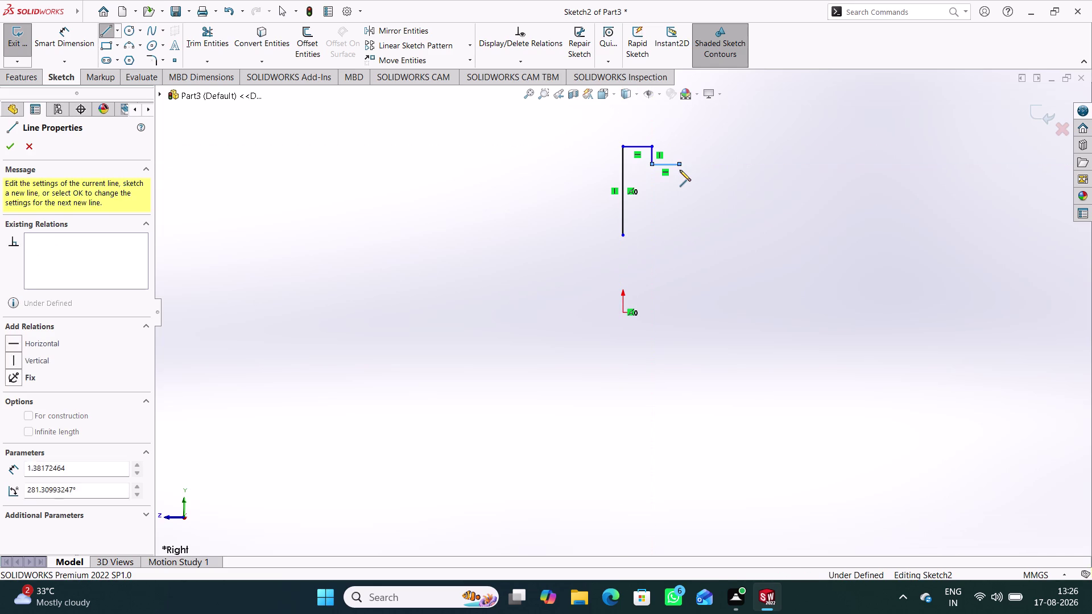
click(679, 177)
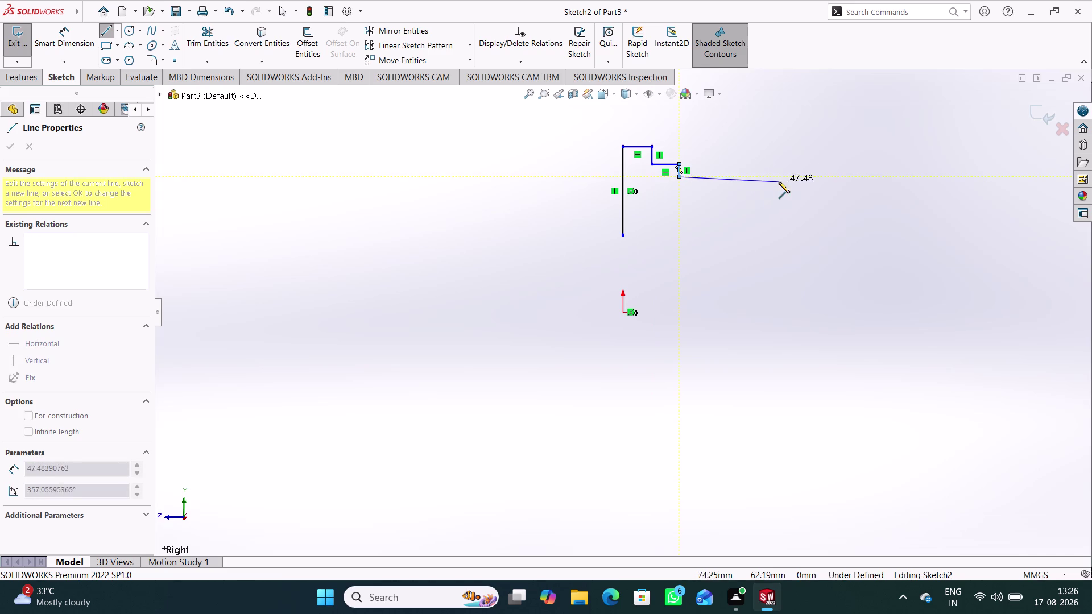
Draw the recess floor, right ledge and flange, closing the profile at the start.
click(801, 177)
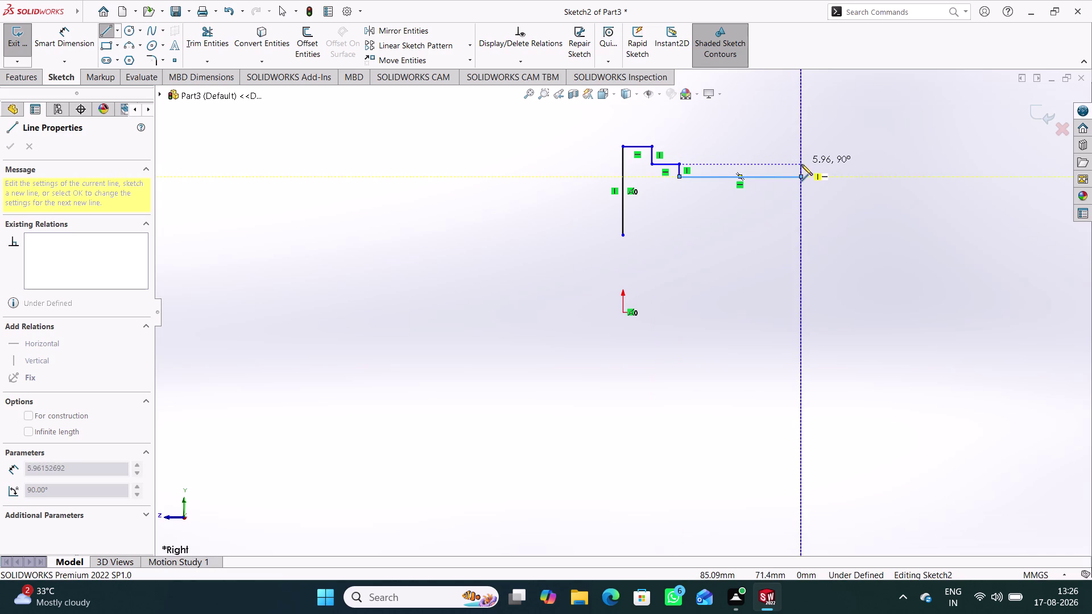
click(801, 165)
click(836, 164)
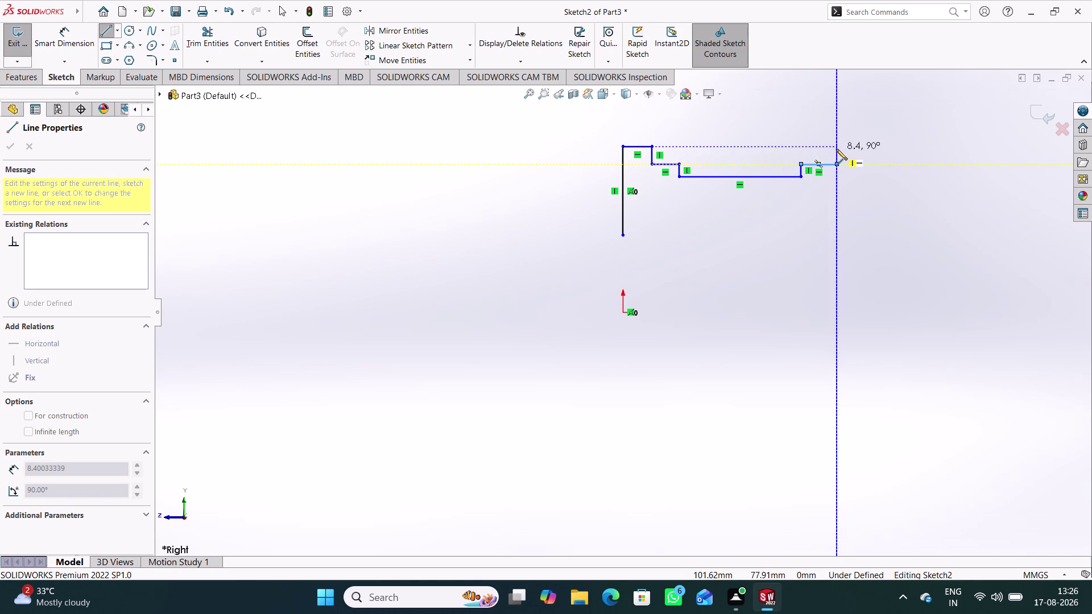
click(836, 149)
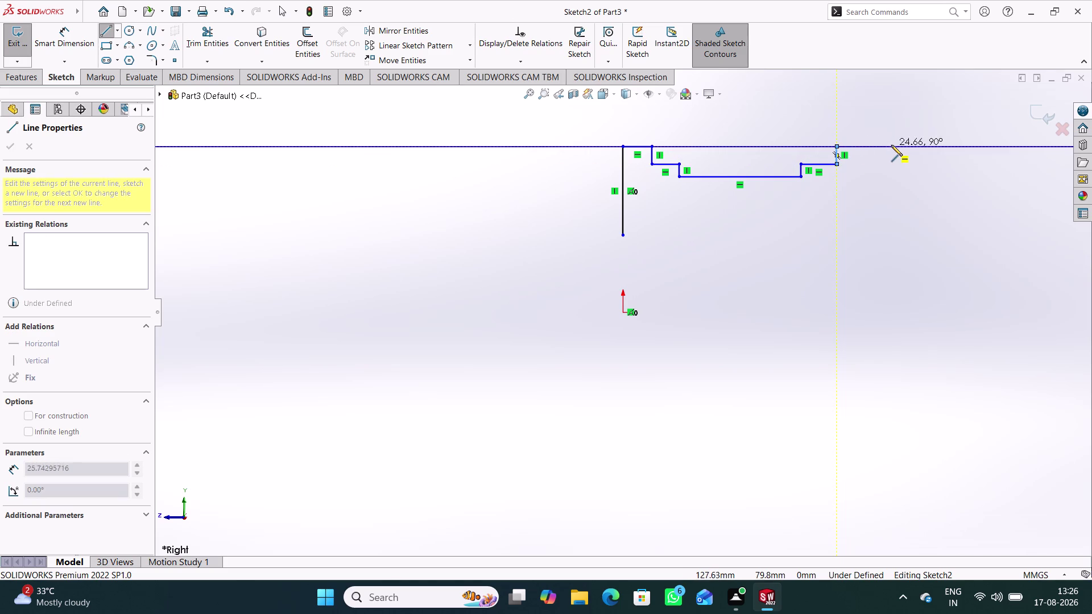
click(891, 145)
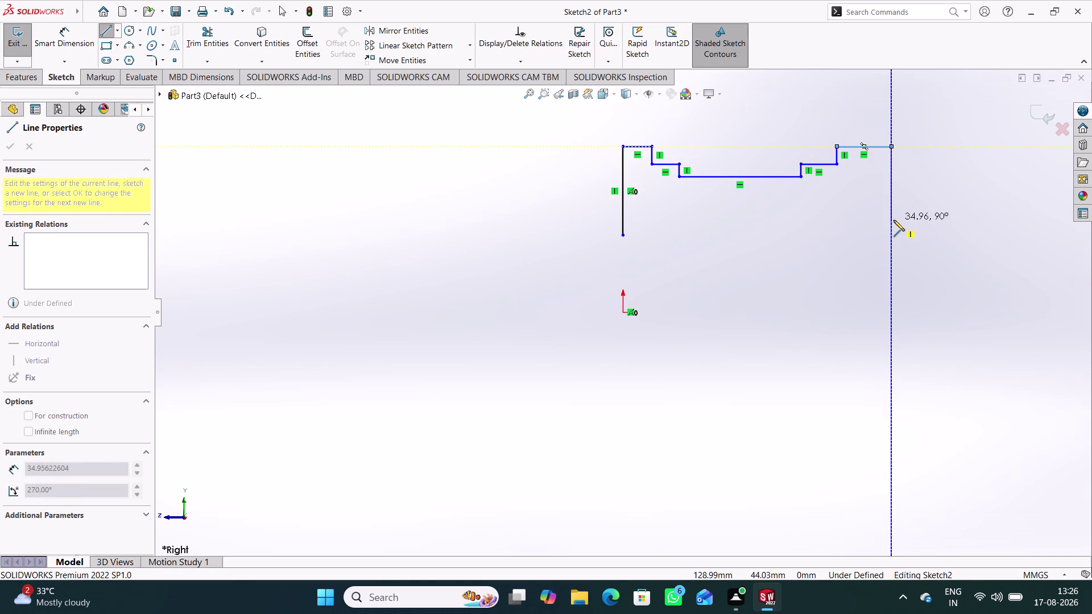
click(892, 235)
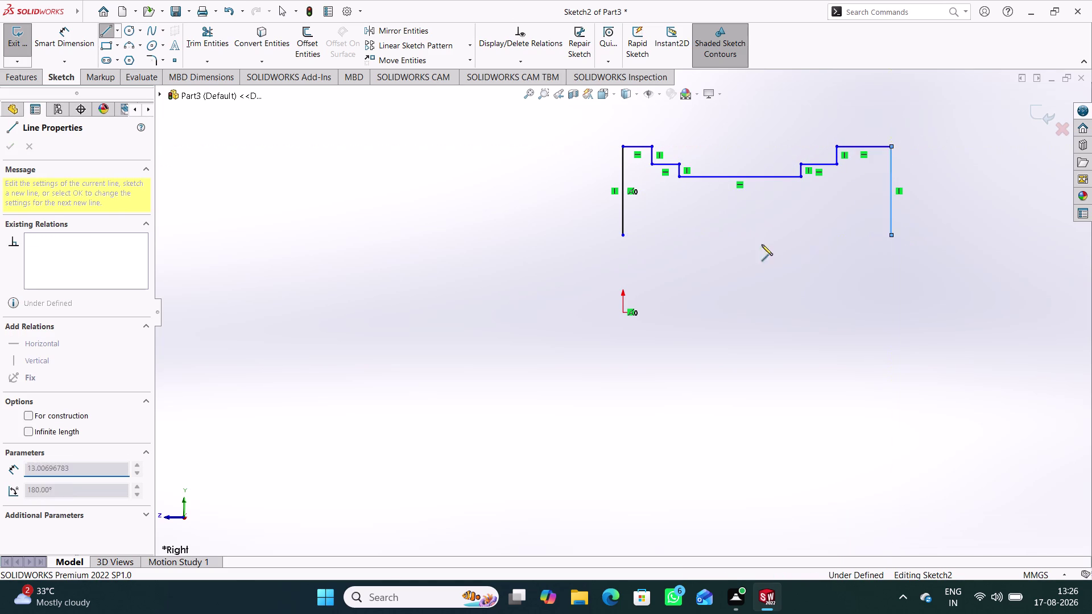
click(623, 236)
right_click(354, 242)
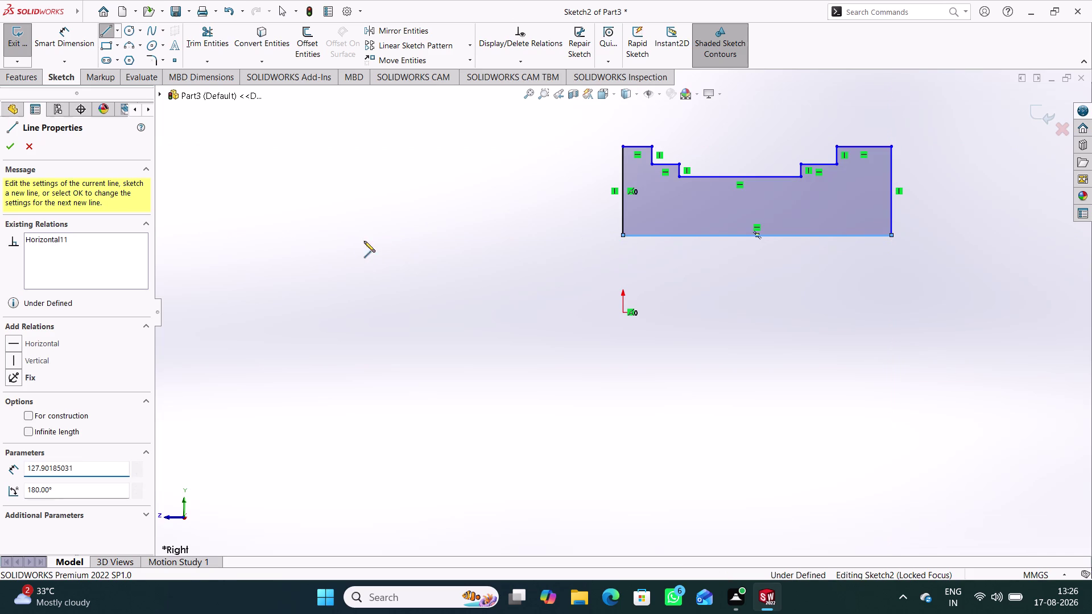
click(401, 251)
click(809, 312)
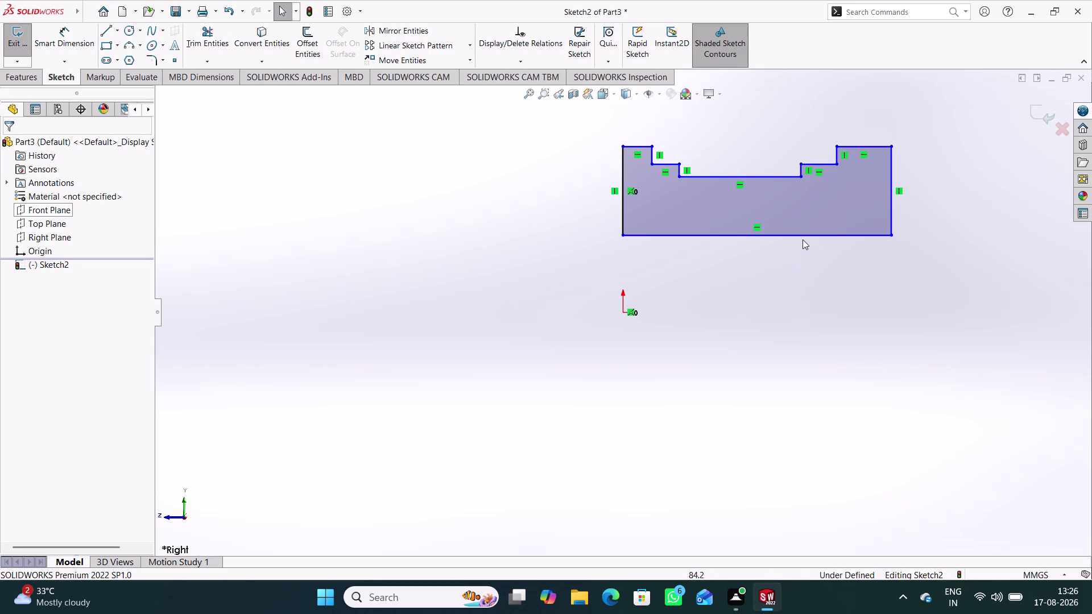
Add a Vertical relation between the bottom edge midpoint and the origin.
right_click(634, 189)
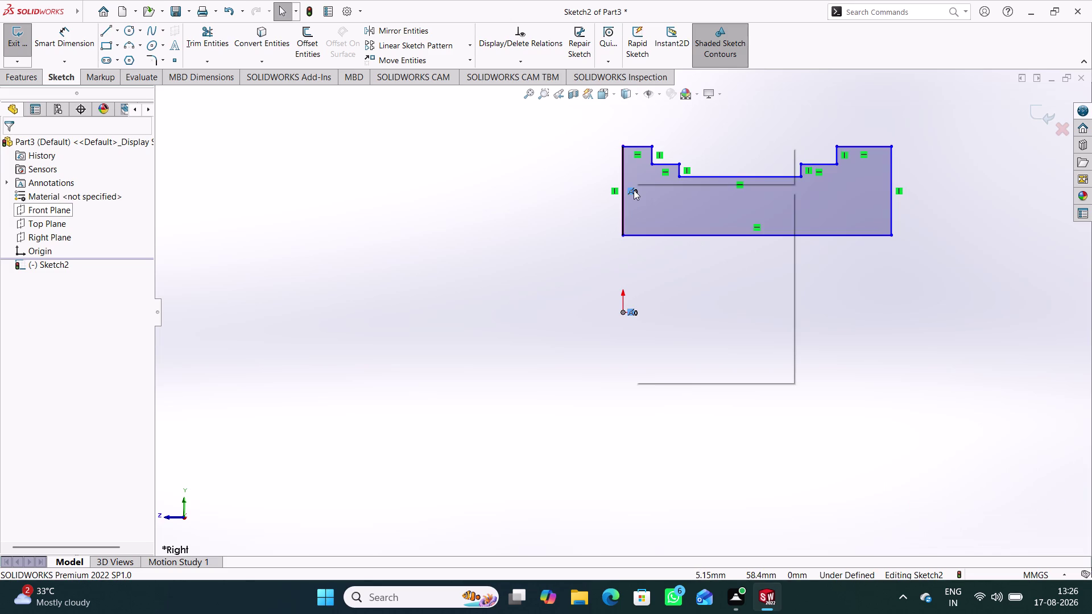
click(675, 343)
click(703, 344)
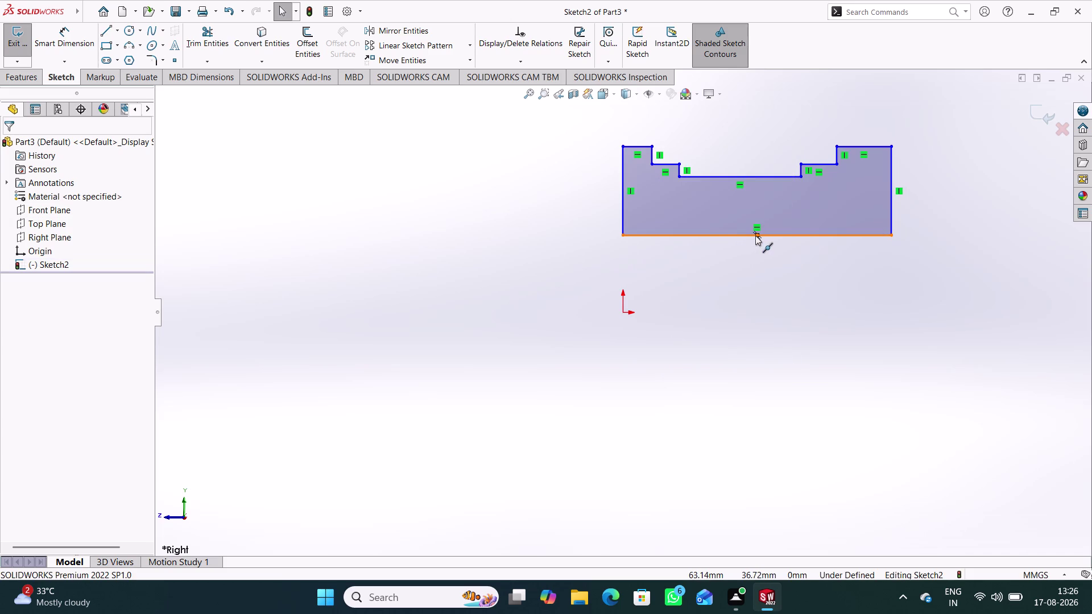
click(755, 235)
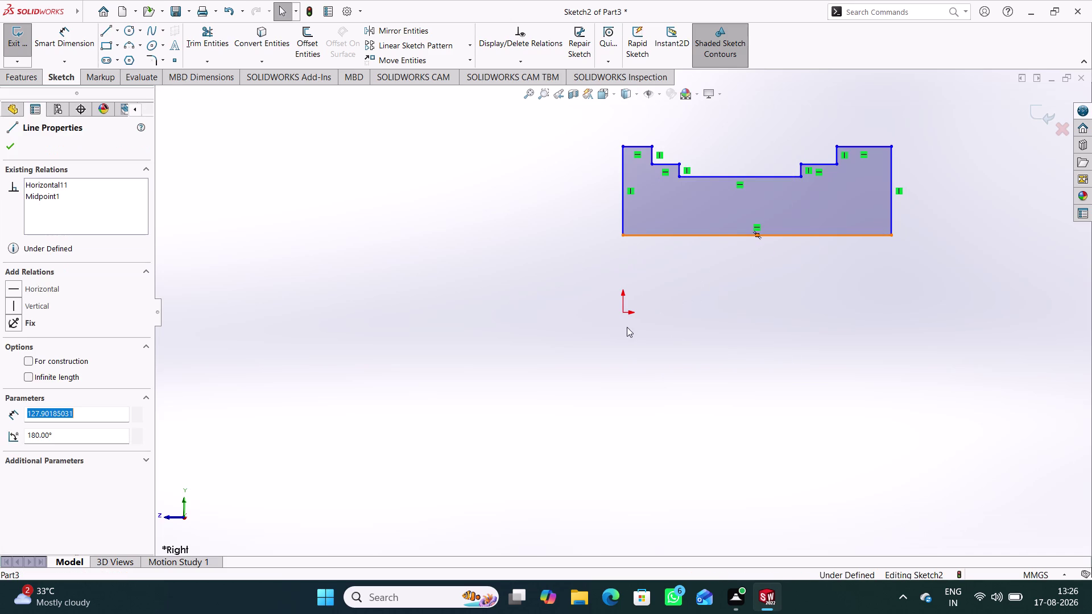
click(624, 312)
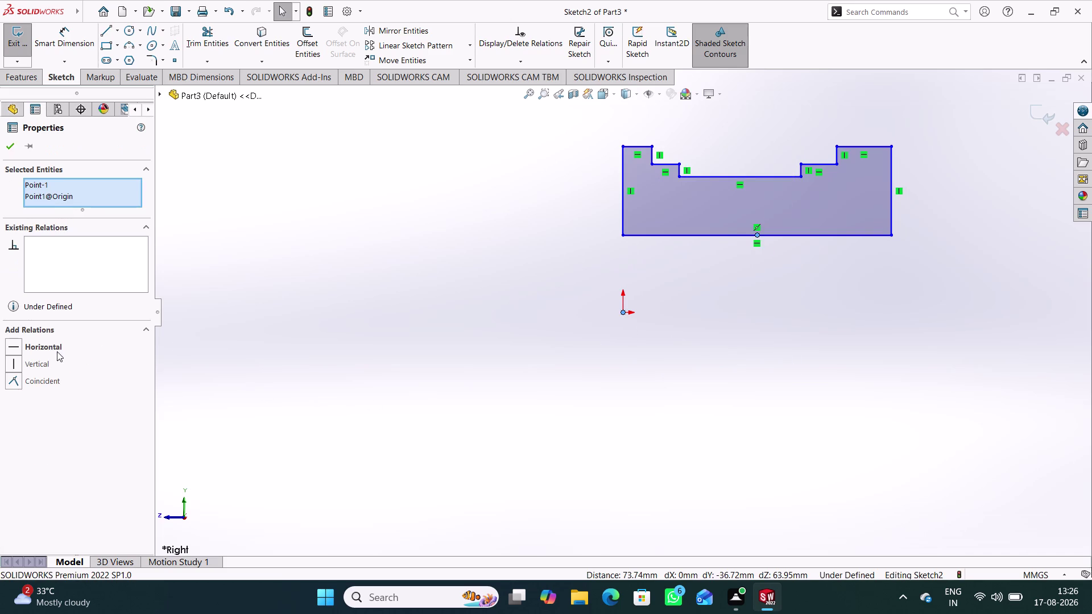
click(45, 360)
click(481, 354)
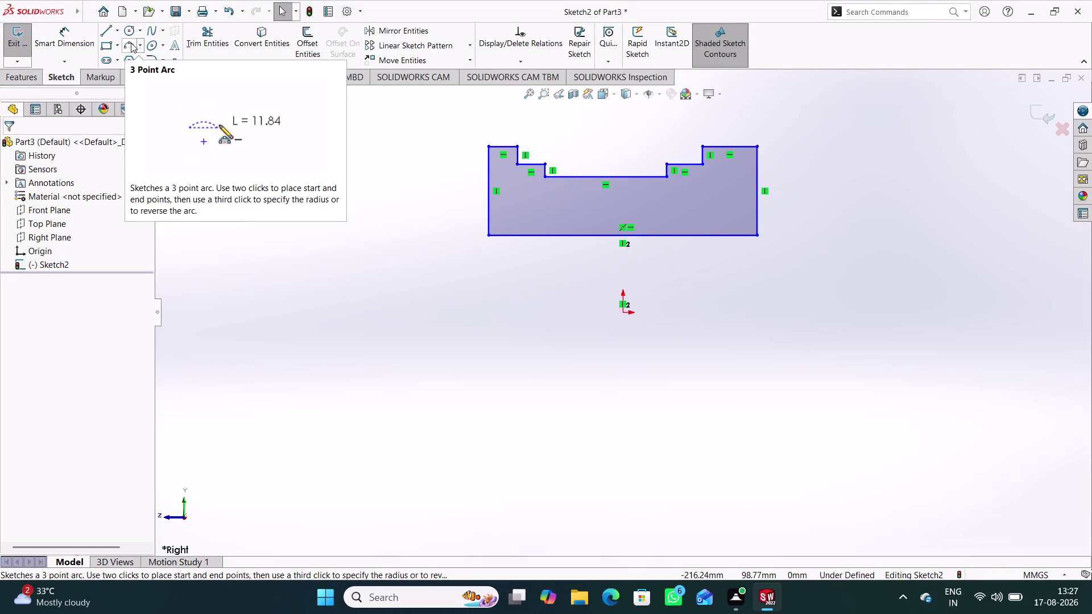
Draw a vertical centerline from the origin upward past the profile.
click(119, 33)
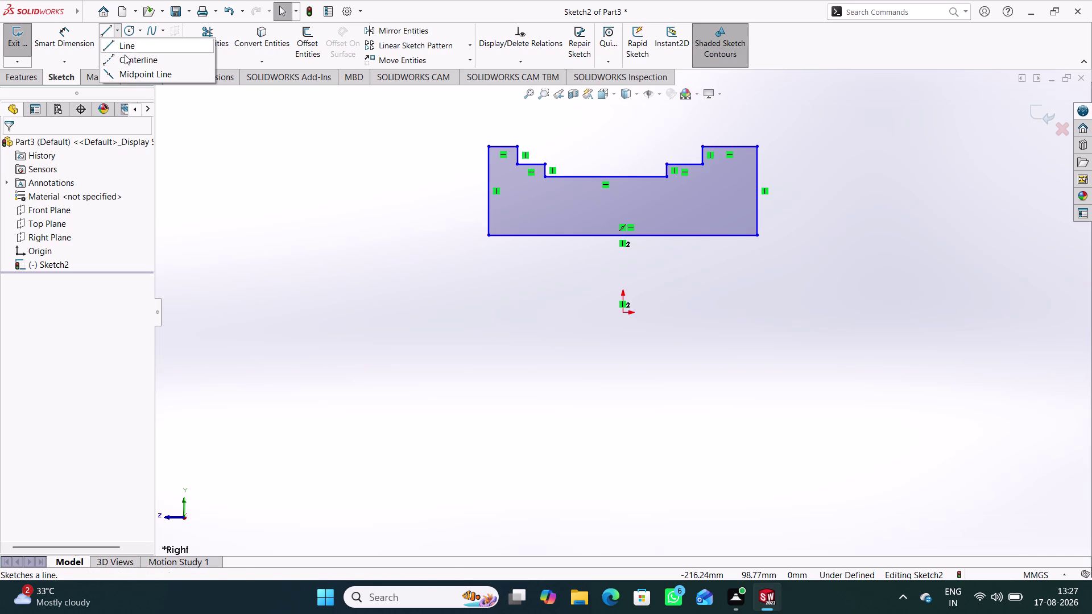
click(125, 56)
click(578, 338)
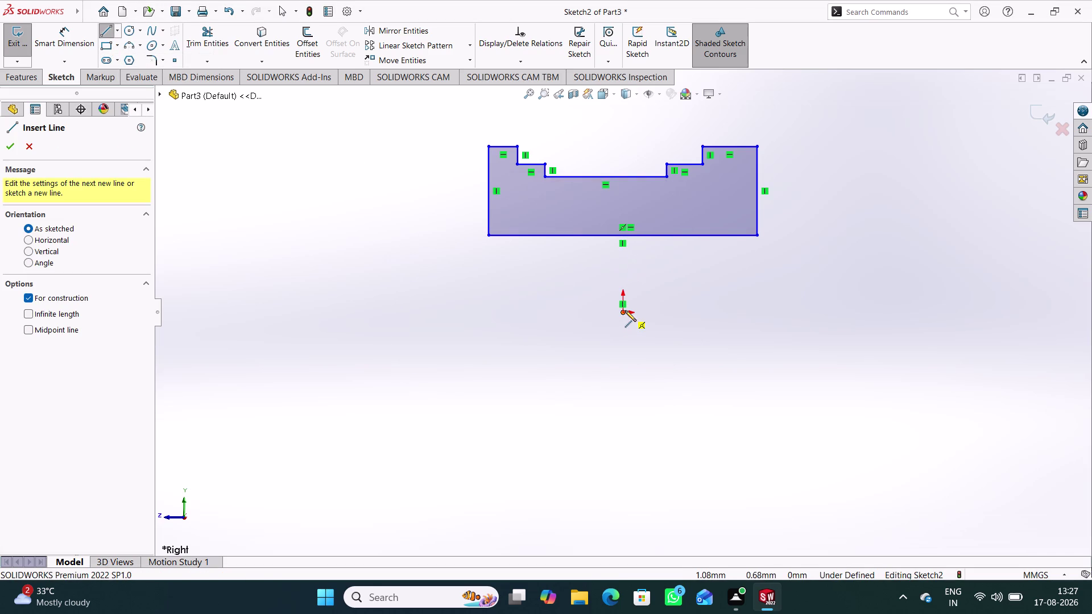
click(625, 310)
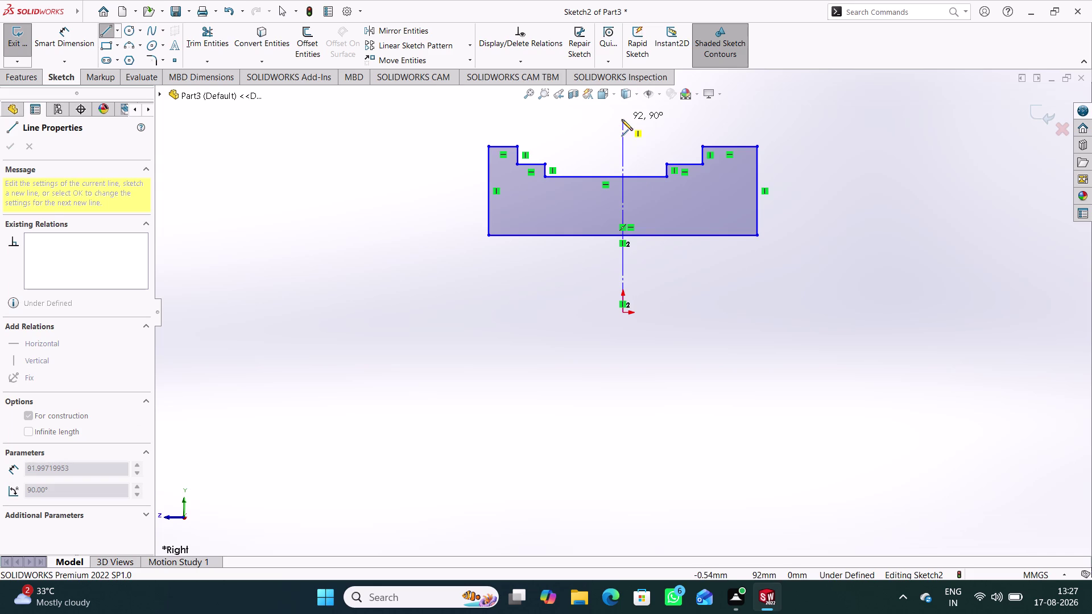
click(622, 120)
right_click(453, 334)
click(491, 341)
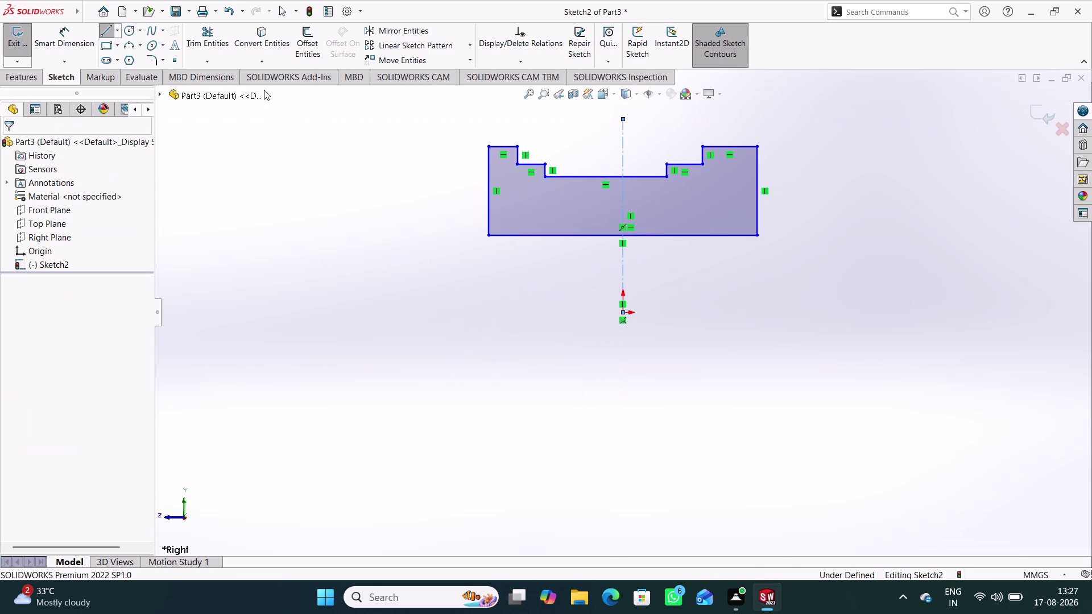
click(118, 32)
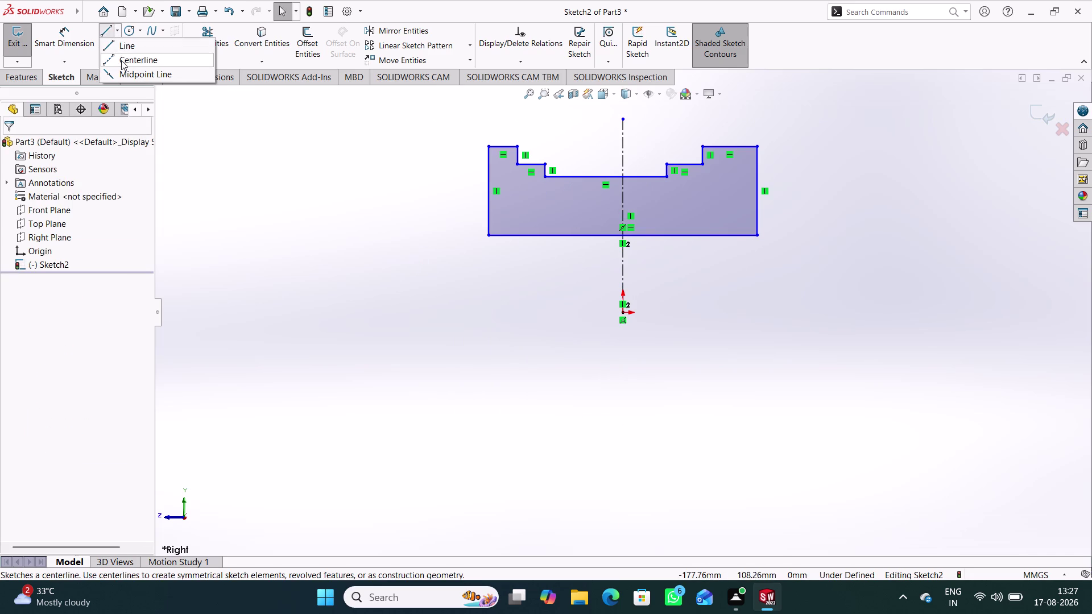
Draw a horizontal centerline through the origin below the profile, spanning left to right edge.
click(121, 61)
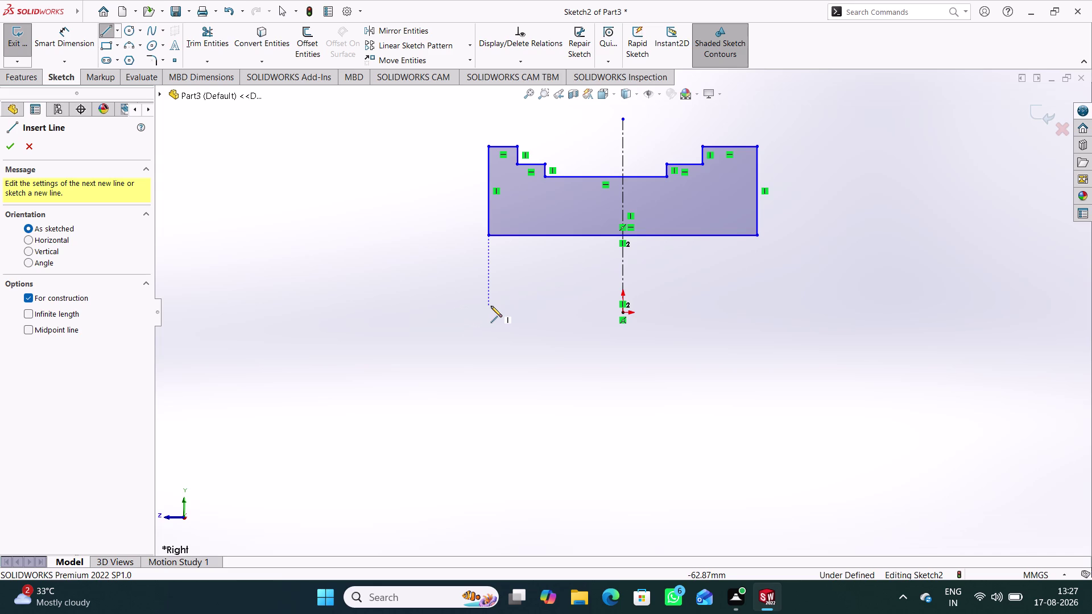
click(489, 313)
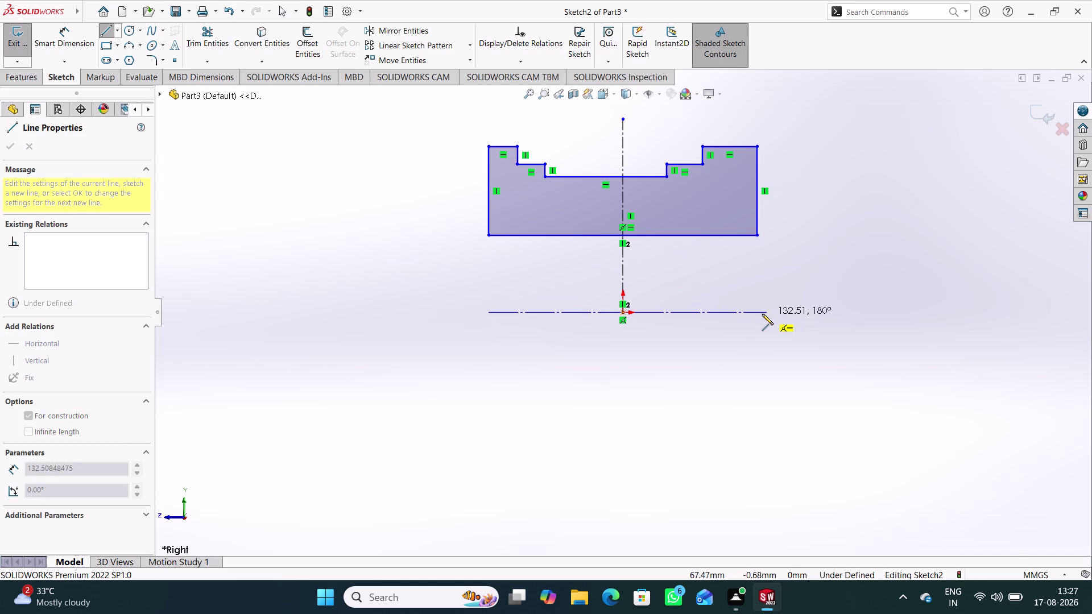
click(757, 314)
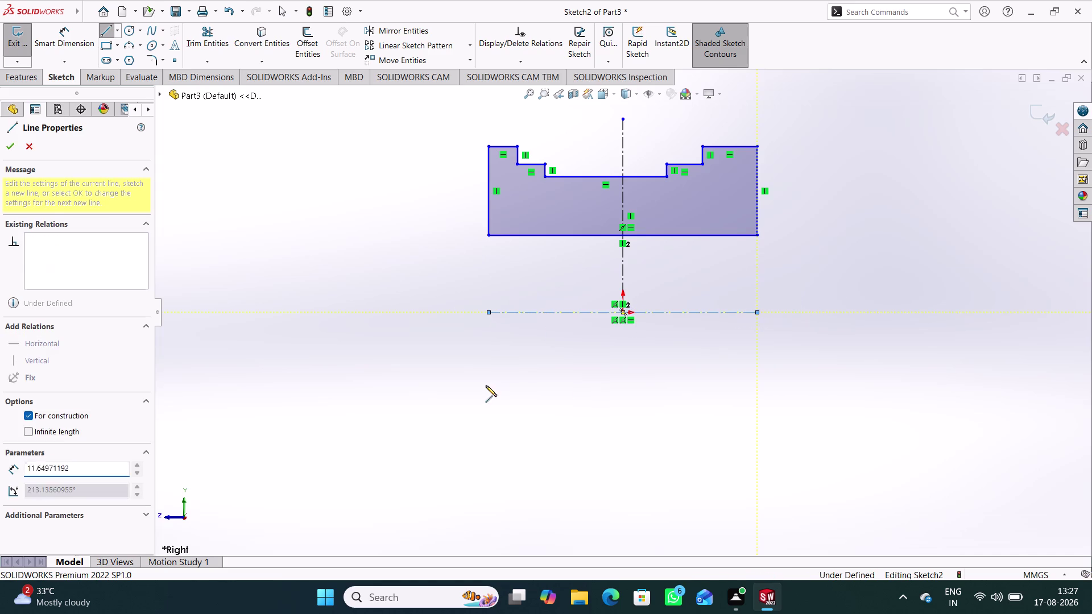
right_click(482, 387)
click(528, 396)
click(573, 372)
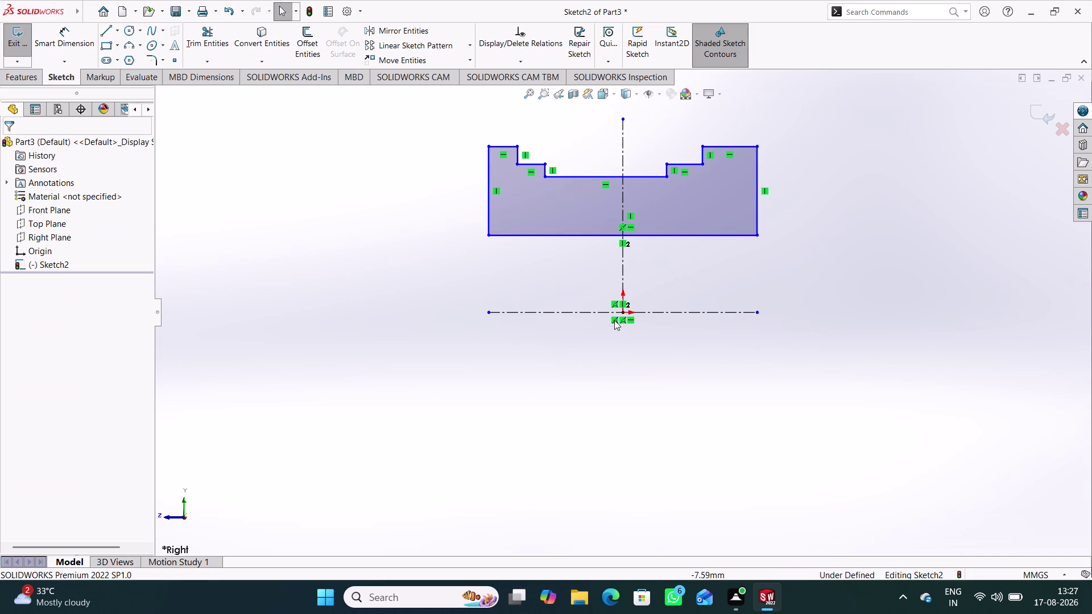
click(755, 214)
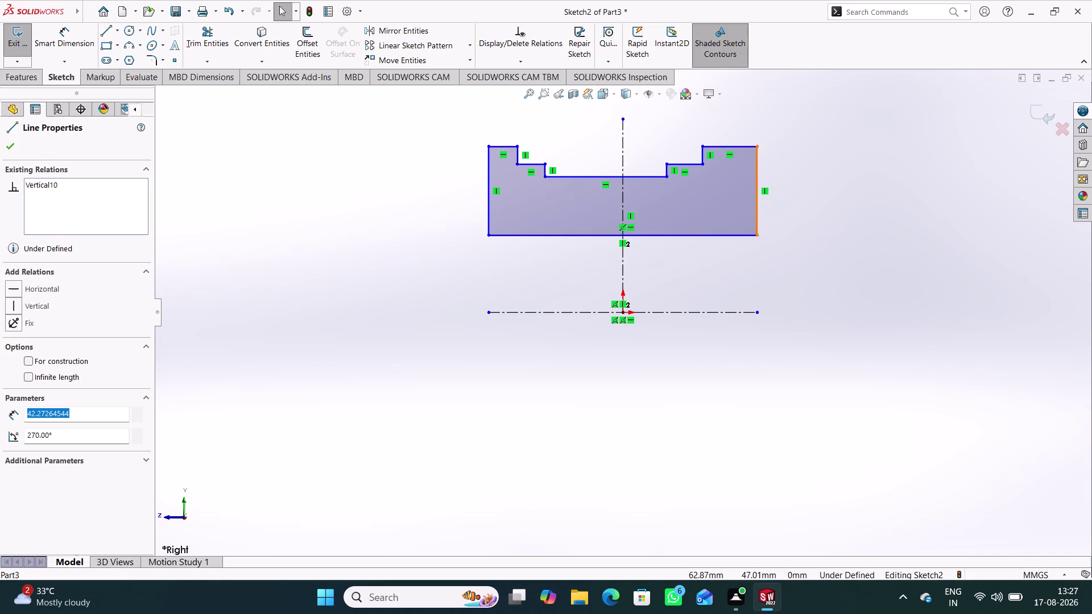
Make the profile's outer vertical edges symmetric about the vertical centreline.
click(624, 200)
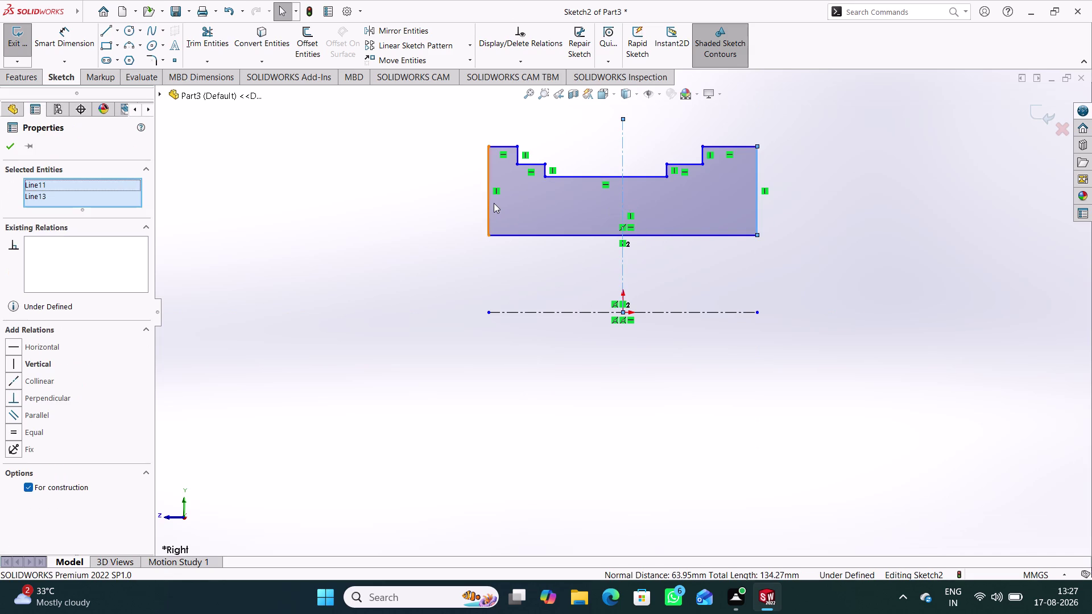
click(490, 203)
right_click(404, 213)
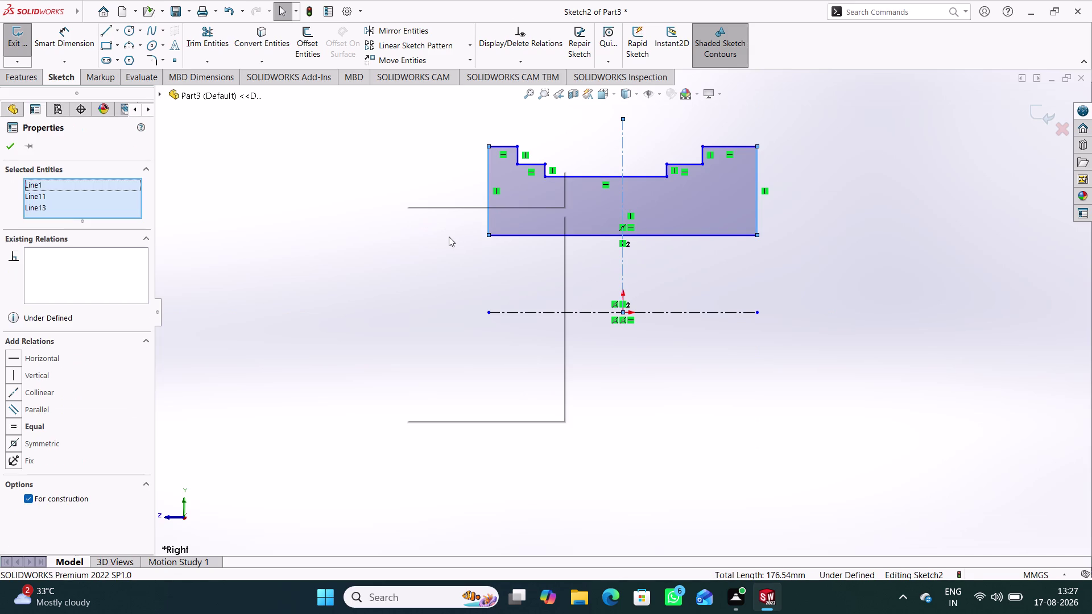
click(502, 185)
click(413, 265)
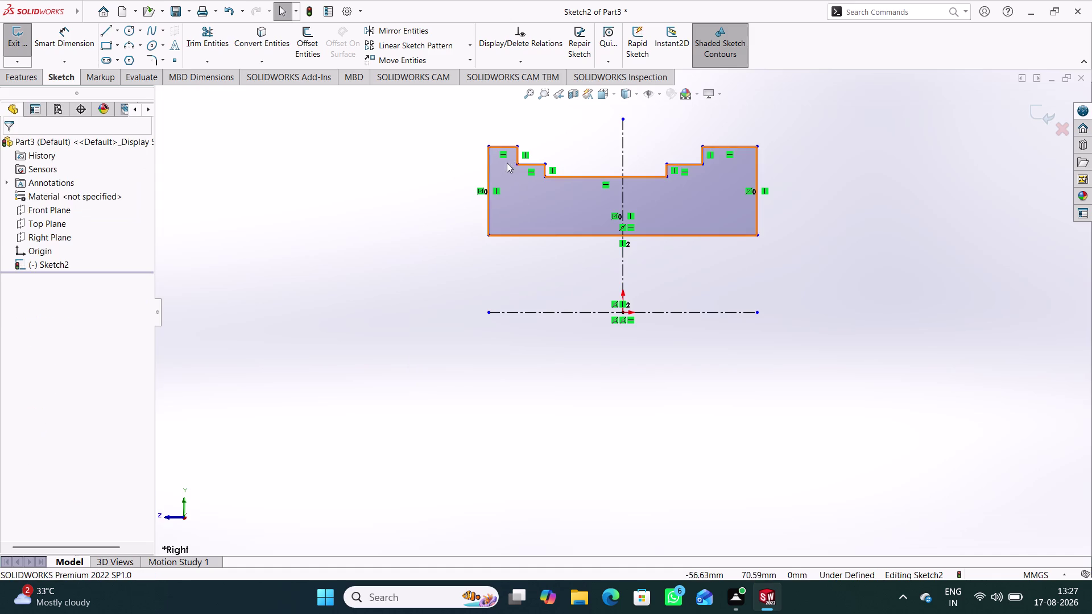
Make the upper step vertical edges symmetric about the centreline.
click(515, 156)
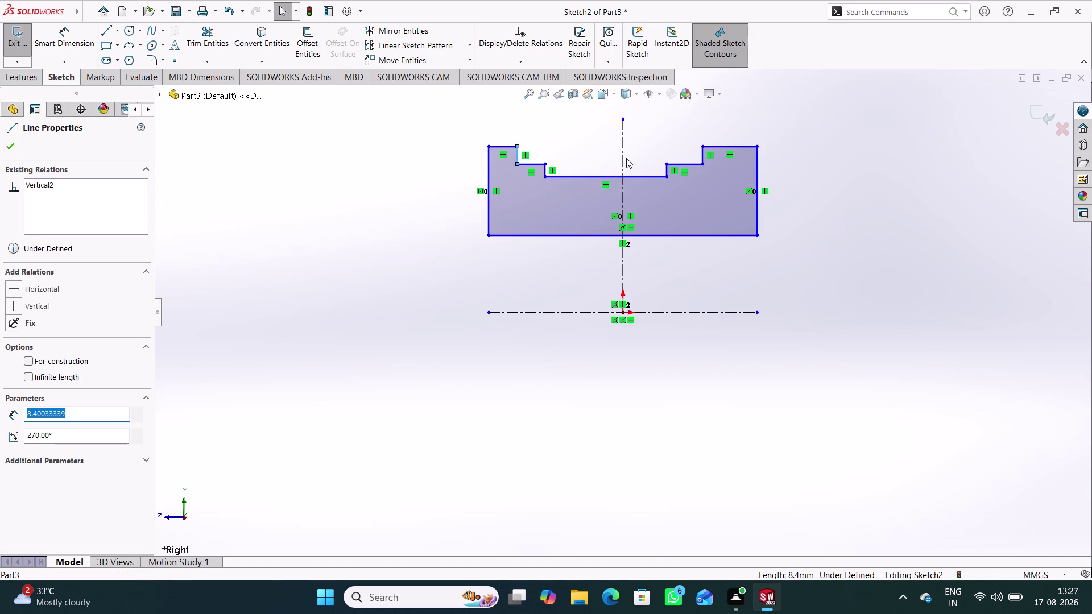
click(624, 157)
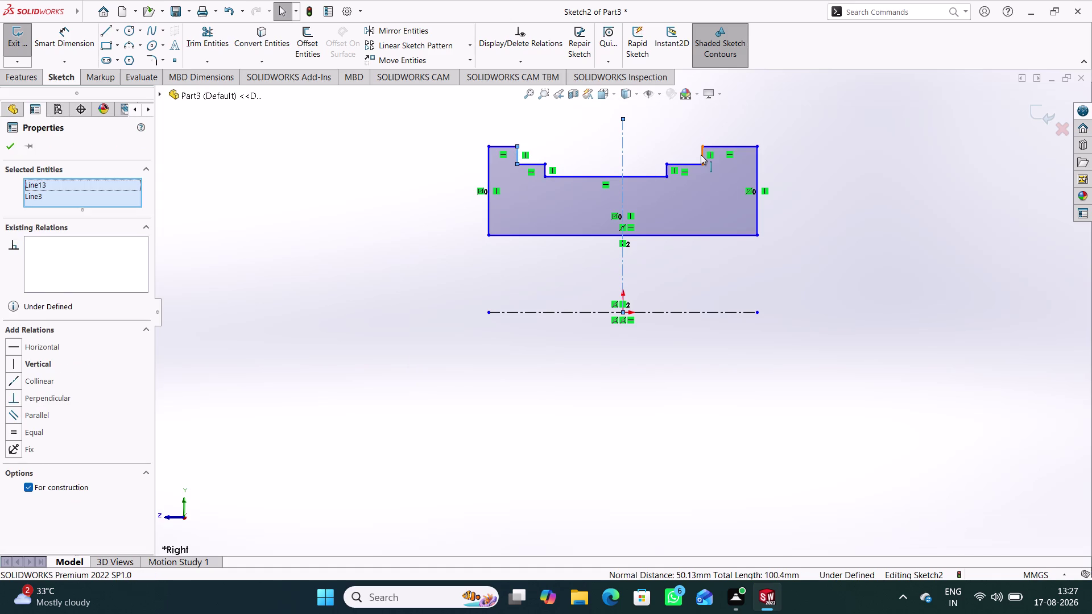
click(700, 155)
right_click(356, 237)
click(454, 207)
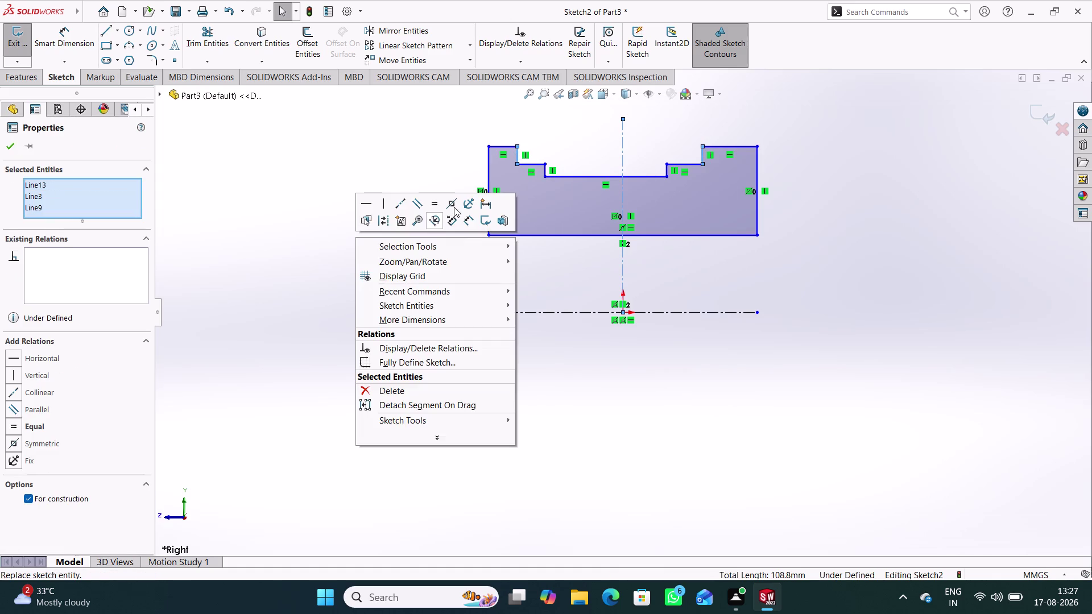
click(544, 172)
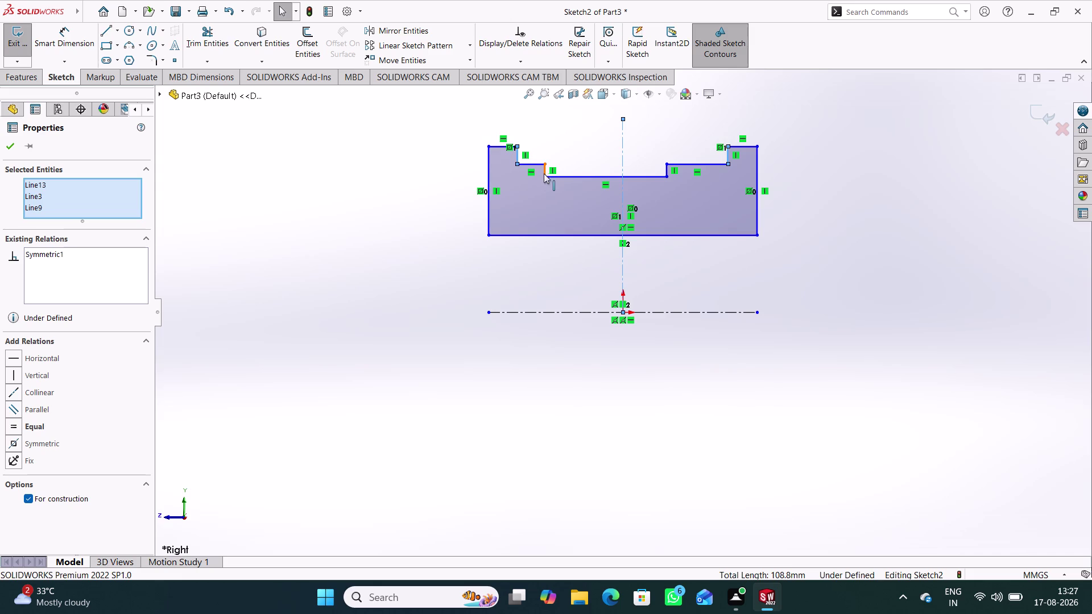
Pick lower step and recess edges with the centreline and check relation options.
click(668, 170)
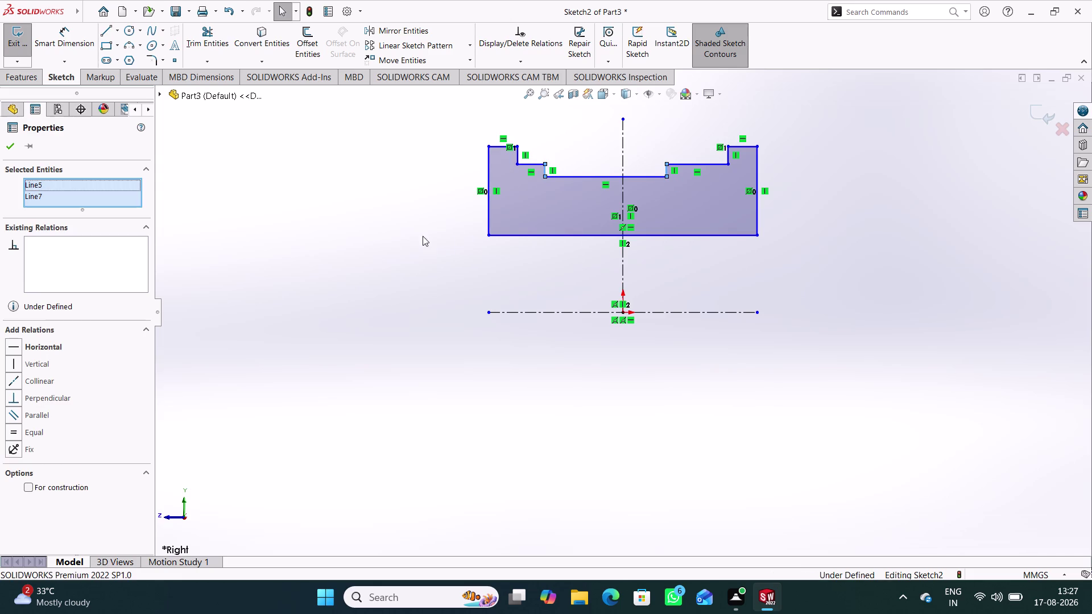
right_click(366, 227)
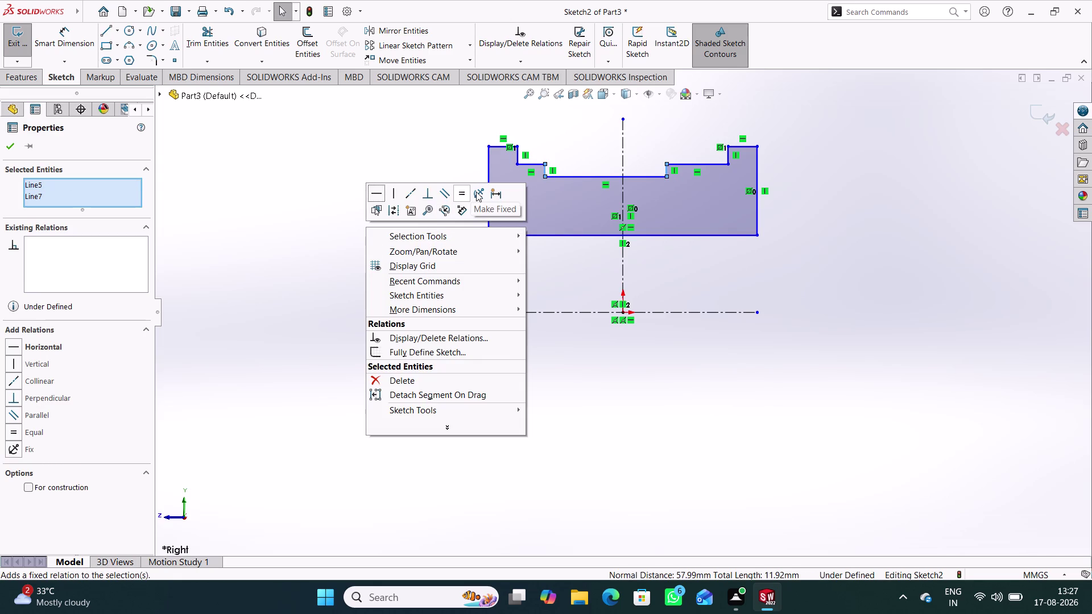
click(590, 283)
click(622, 262)
right_click(354, 260)
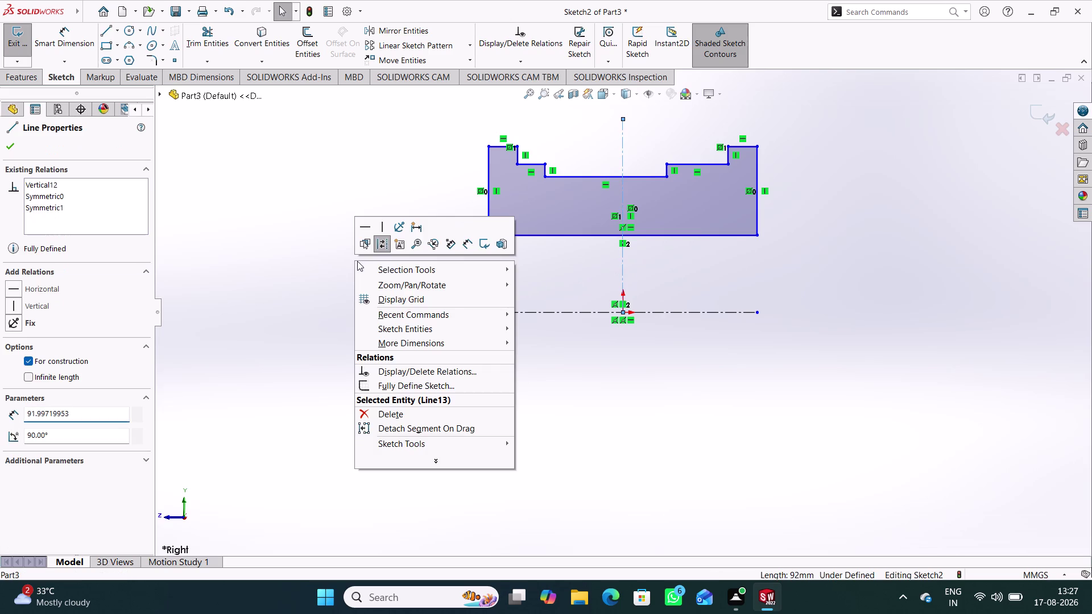
click(315, 287)
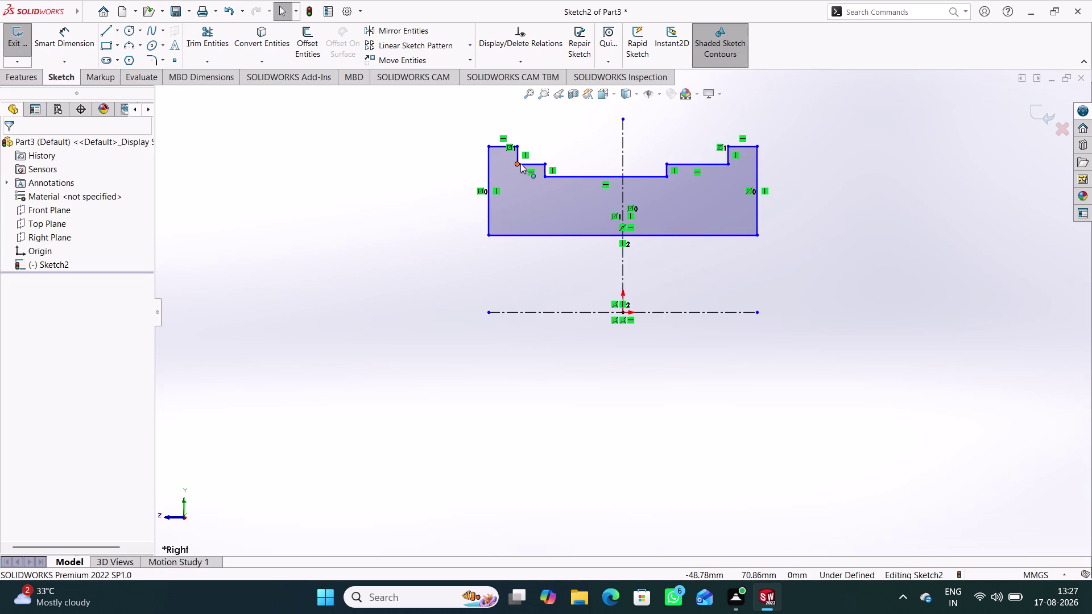
click(546, 171)
click(667, 170)
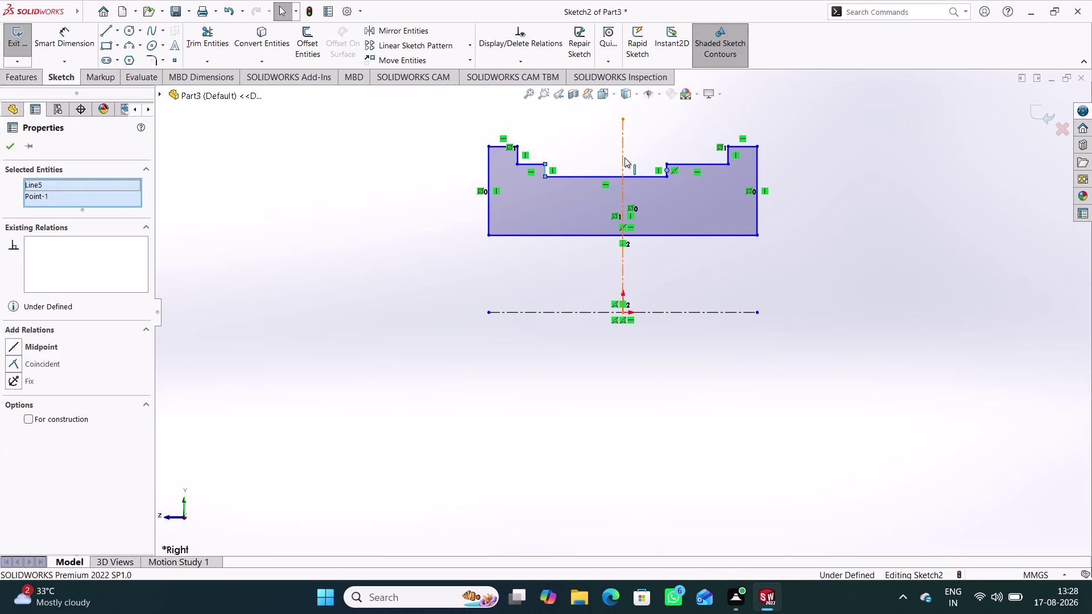
click(624, 156)
right_click(404, 246)
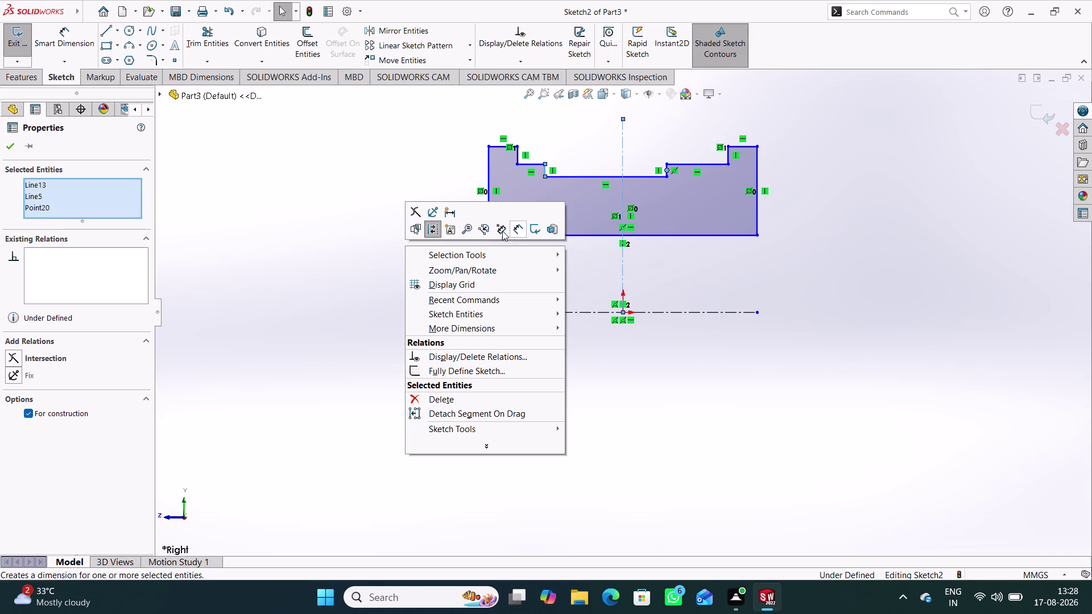
click(363, 258)
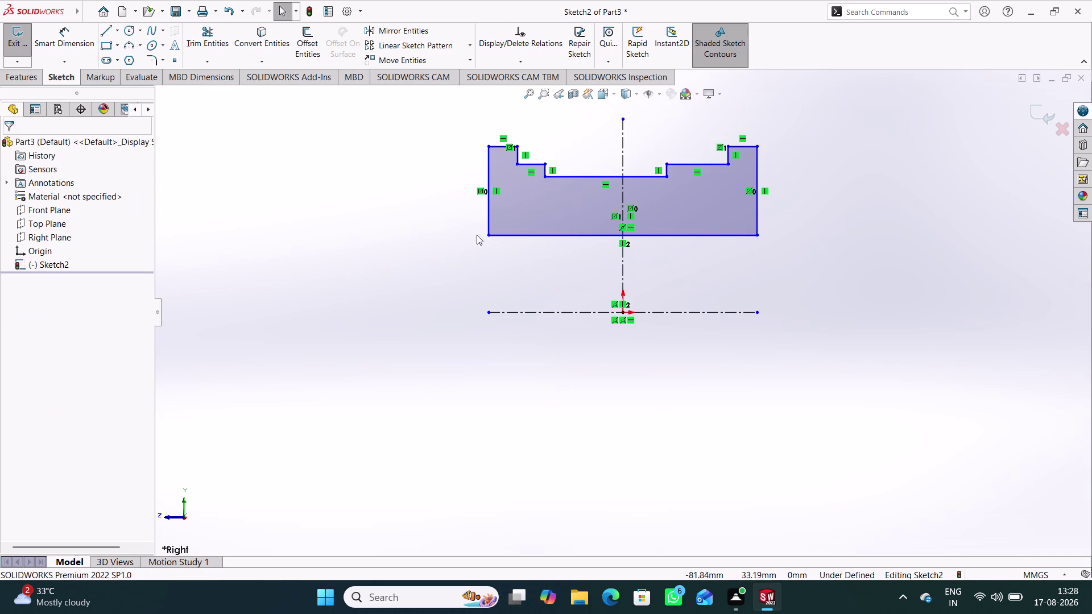
Make the recess vertical edges symmetric about the centreline.
click(546, 171)
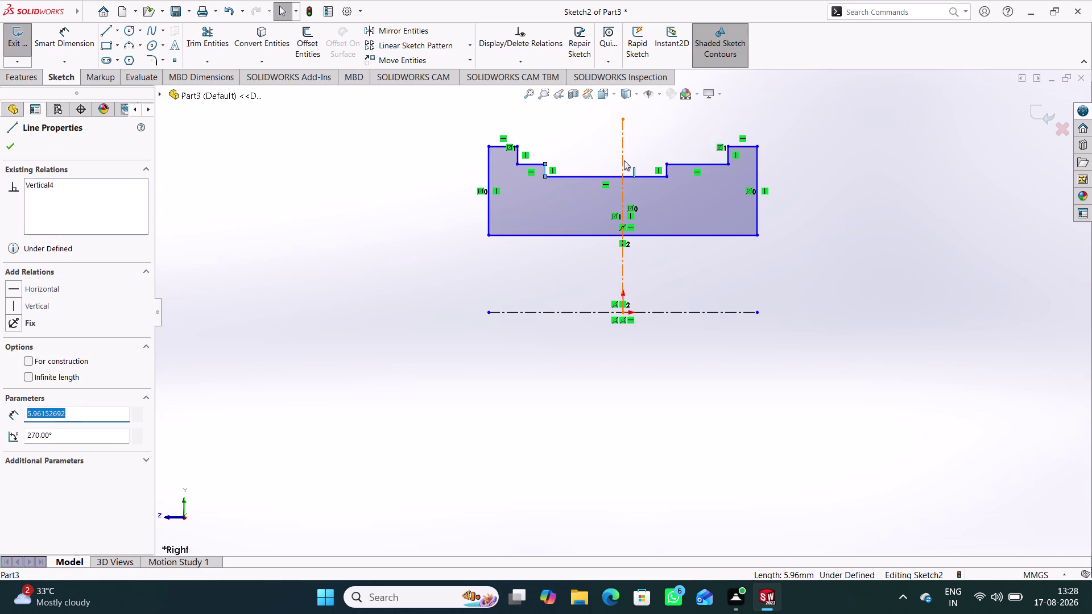
click(624, 160)
click(664, 168)
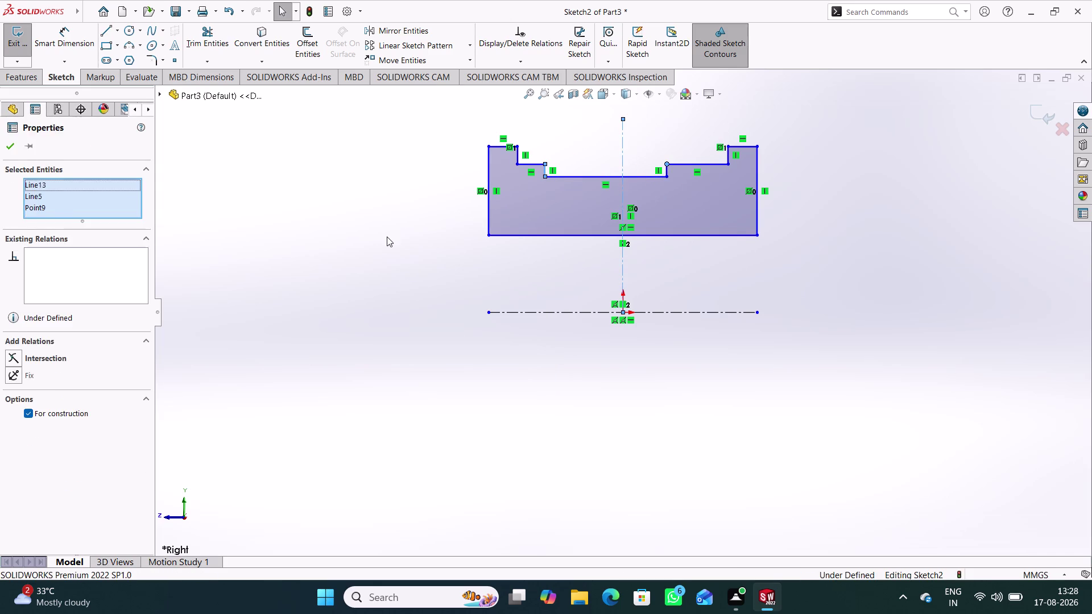
click(387, 237)
click(546, 172)
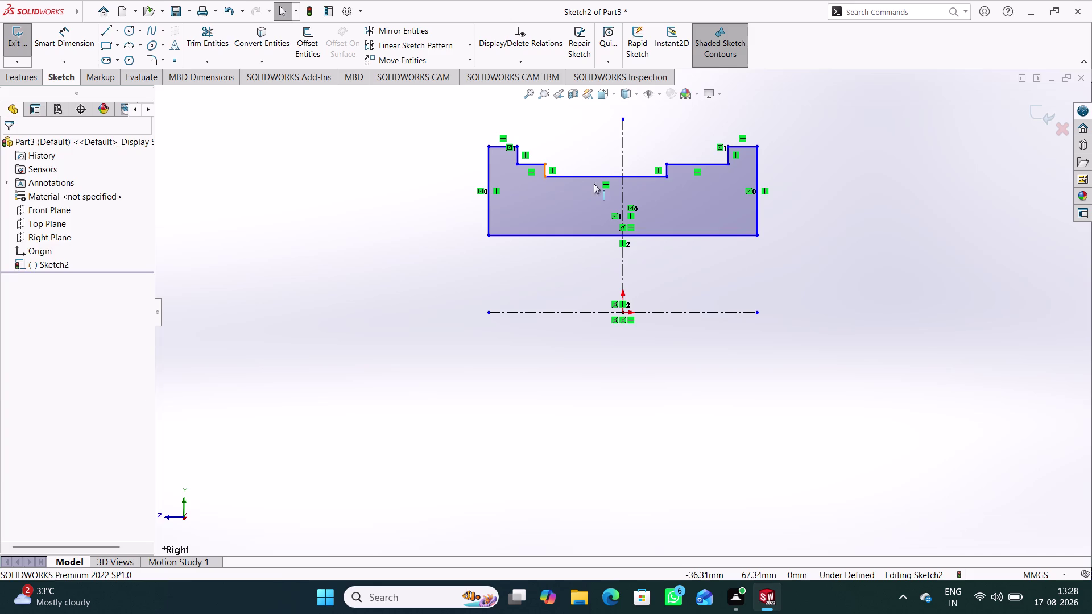
click(623, 159)
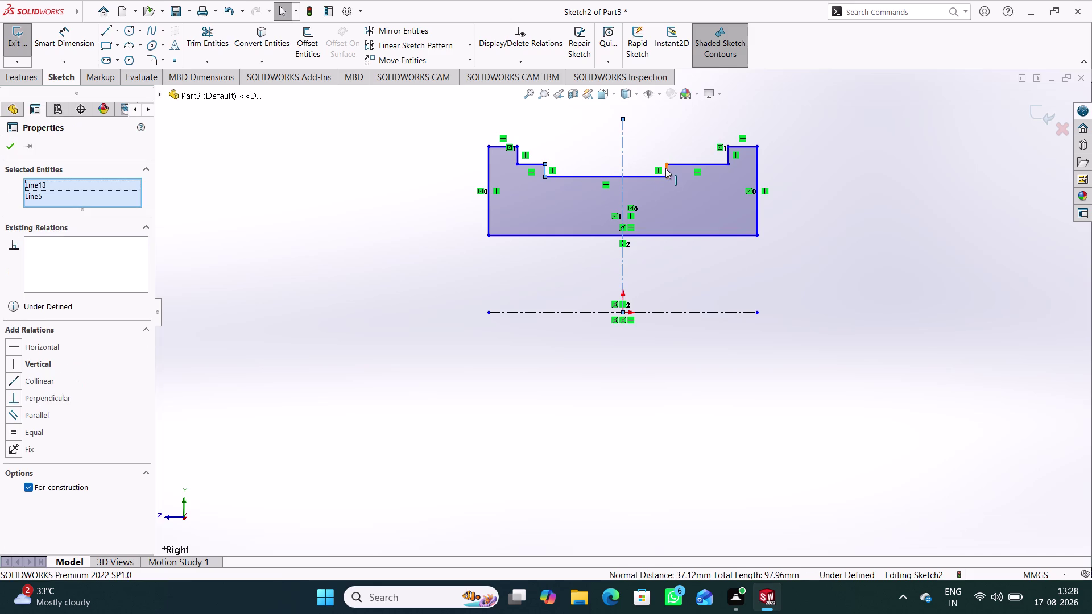
click(666, 168)
right_click(367, 241)
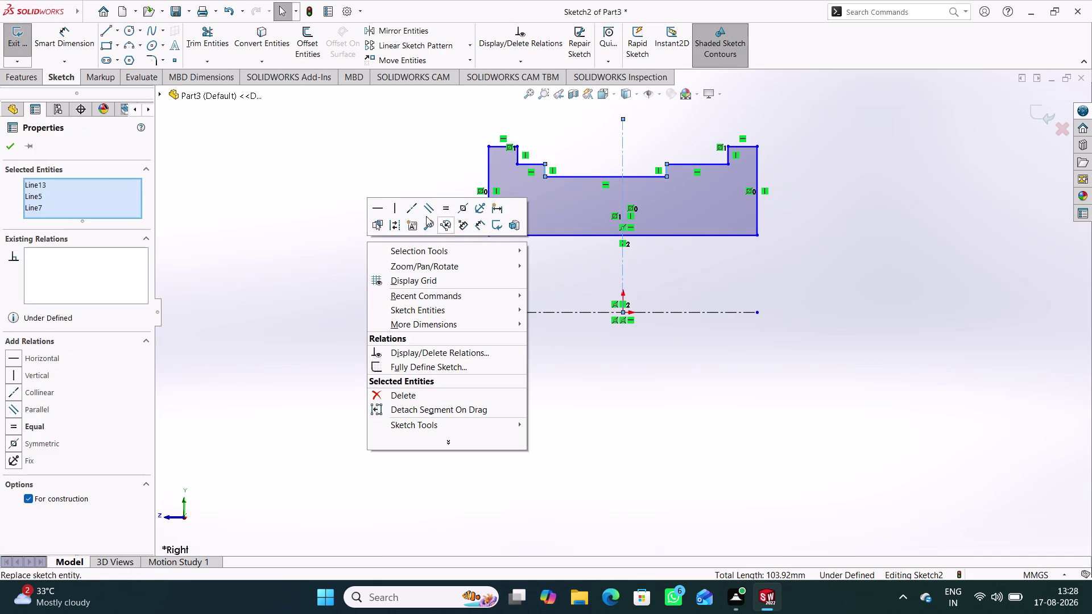
click(461, 211)
scroll(down, 3)
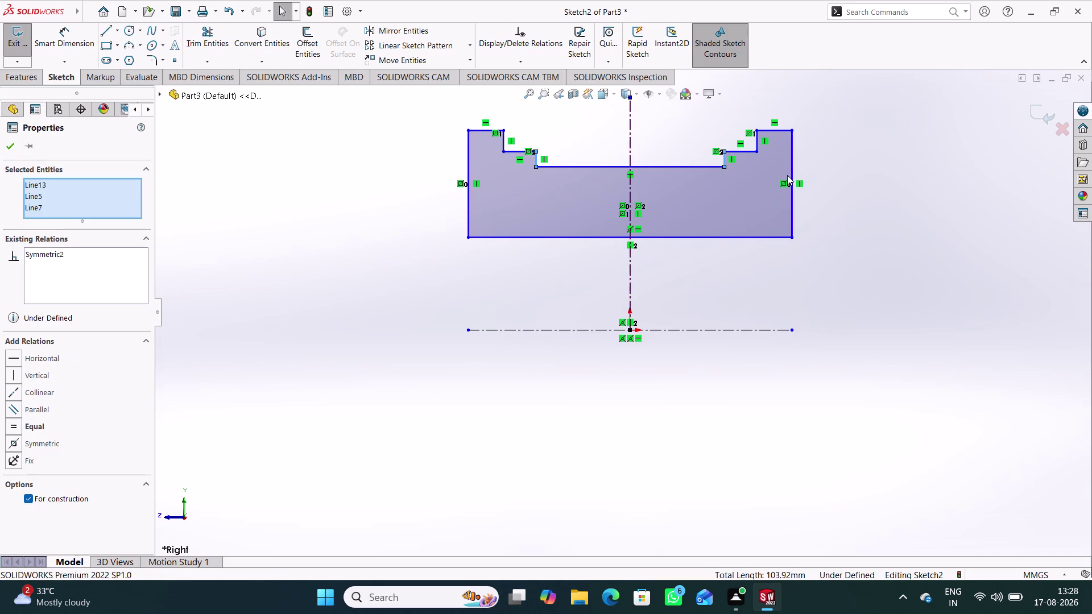
Add Collinear relations between the two flange top edges and the two step edges.
click(683, 307)
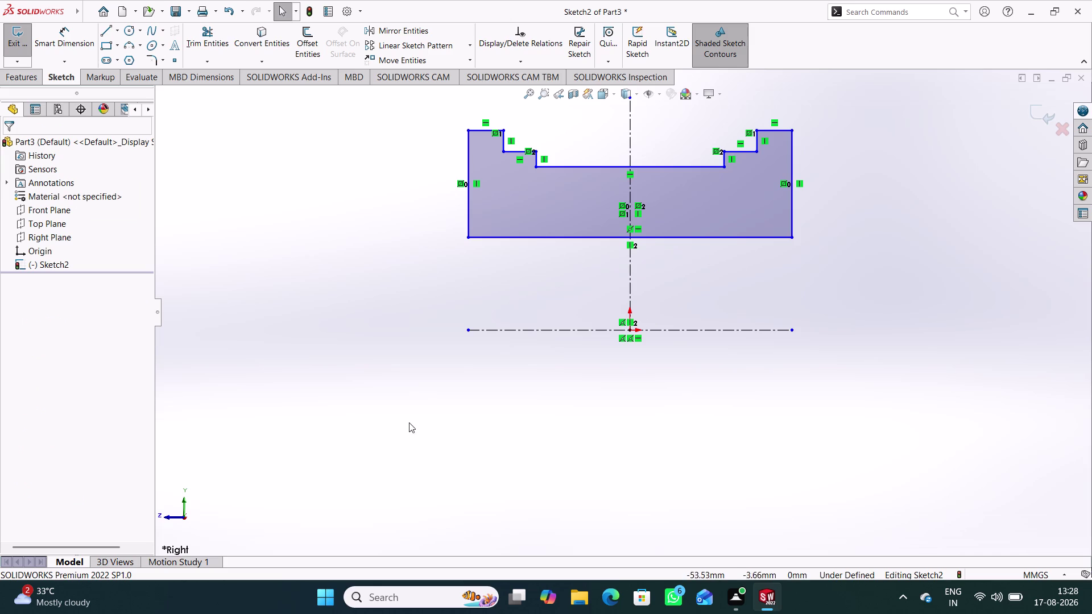
click(478, 130)
click(767, 129)
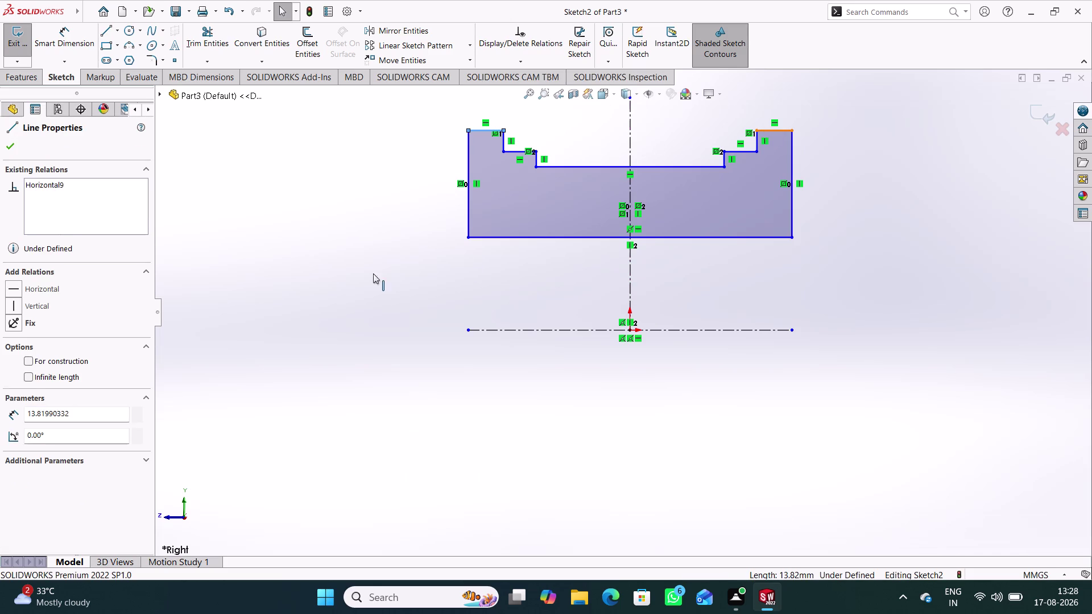
click(56, 378)
click(305, 321)
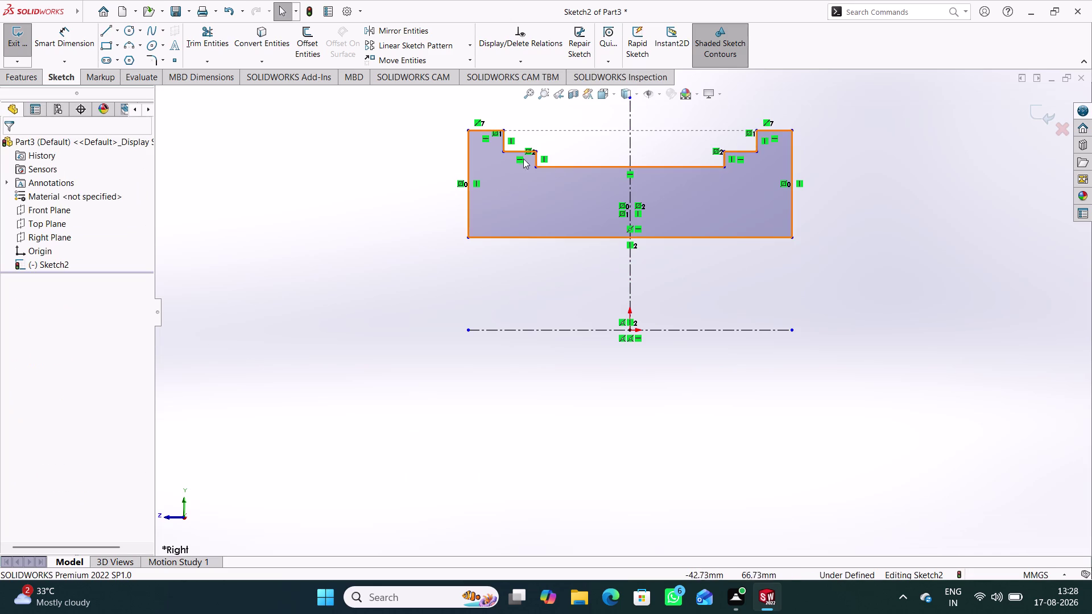
click(516, 152)
click(742, 154)
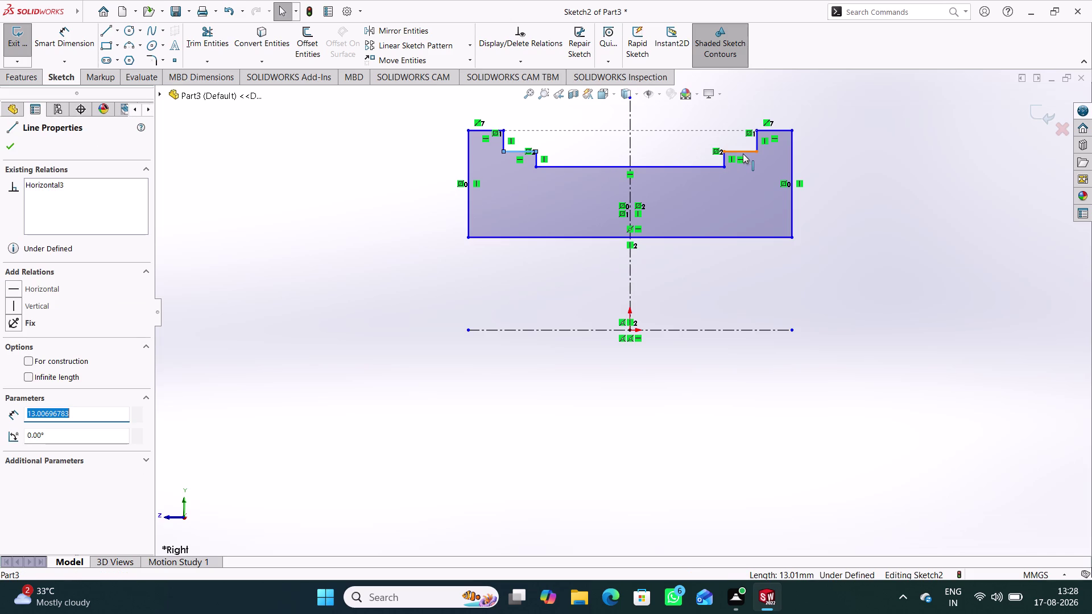
click(47, 382)
click(276, 328)
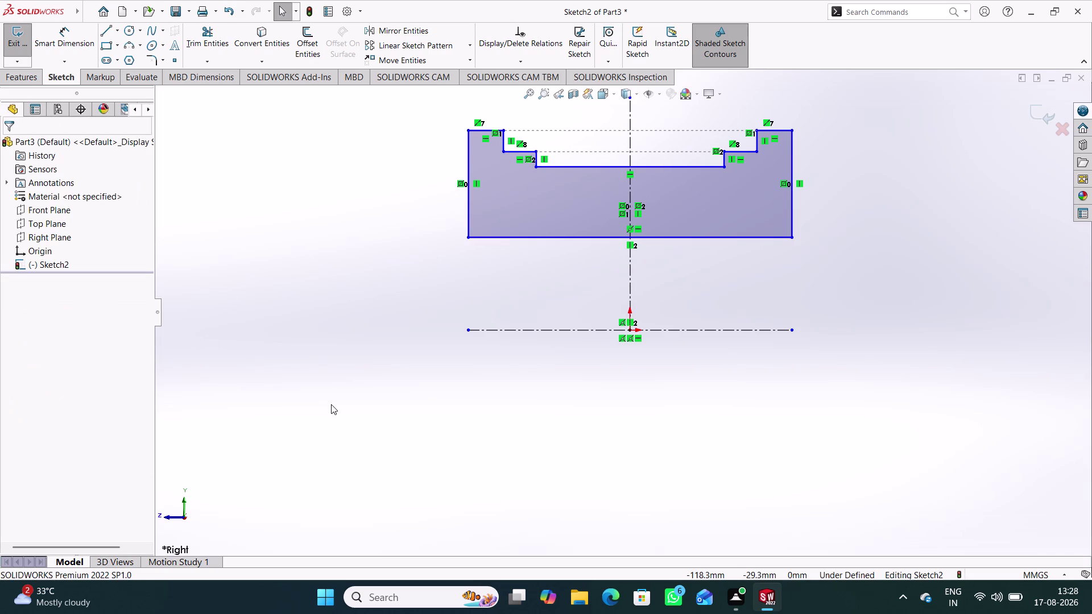
Dimension the flange top width to 9 mm and the recess width to 28 mm.
right_drag(344, 501, 328, 338)
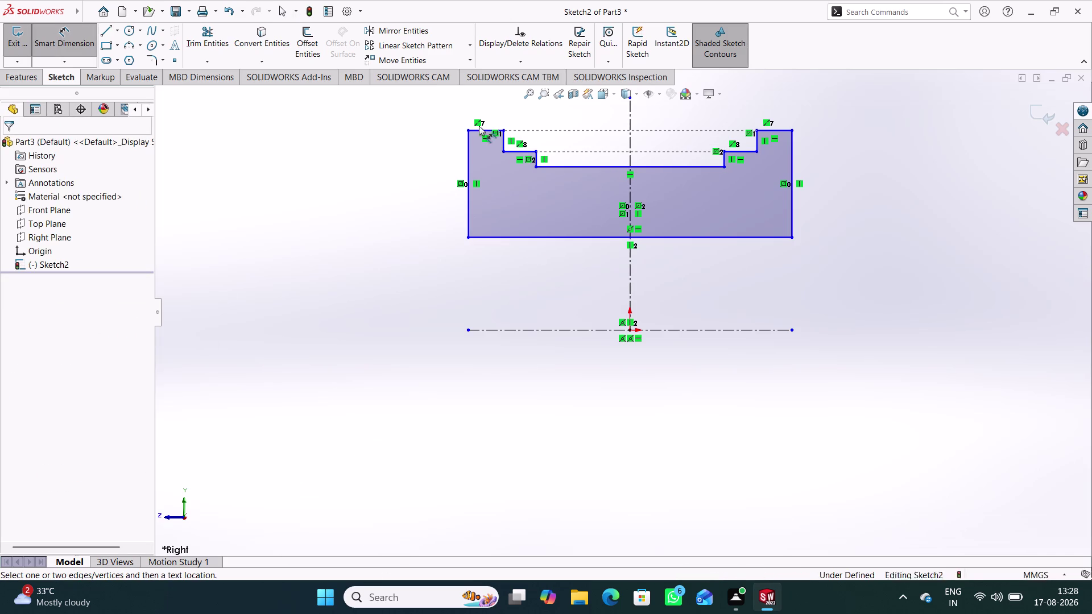
click(480, 128)
click(441, 110)
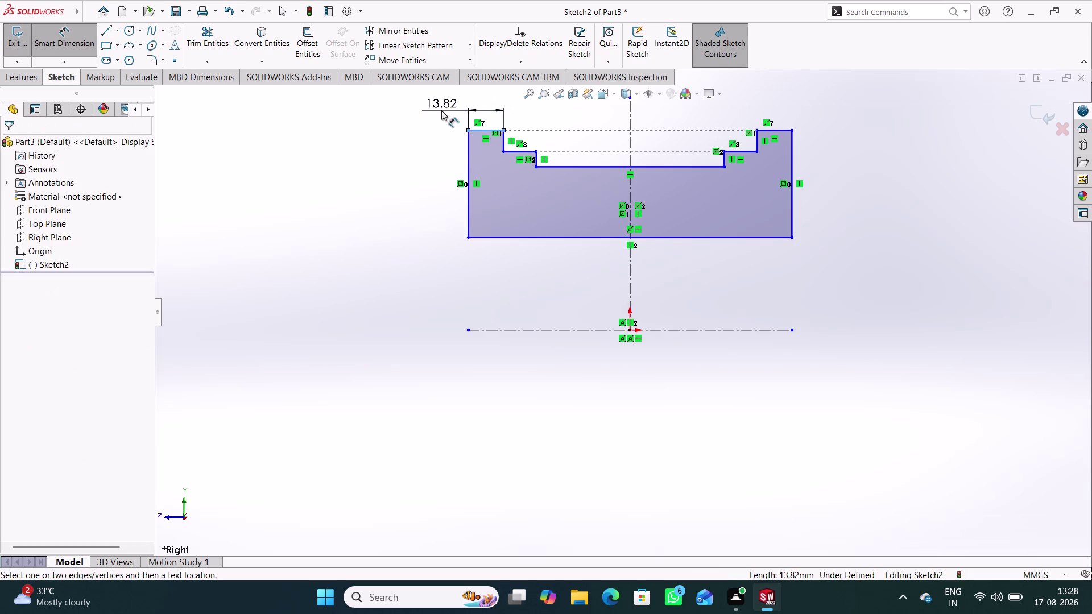
key(9)
key(Return)
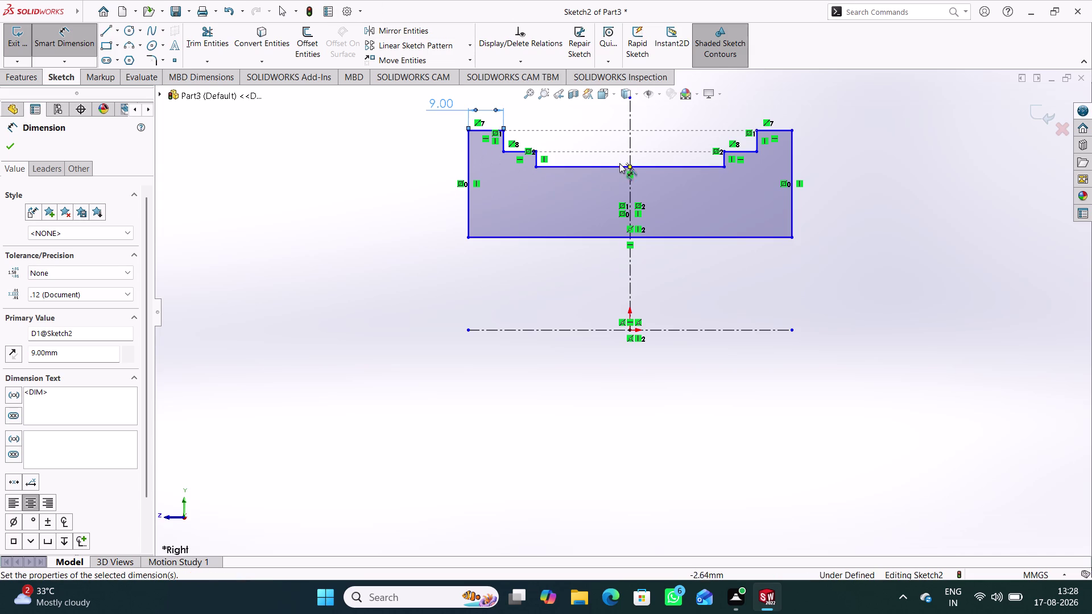
click(580, 168)
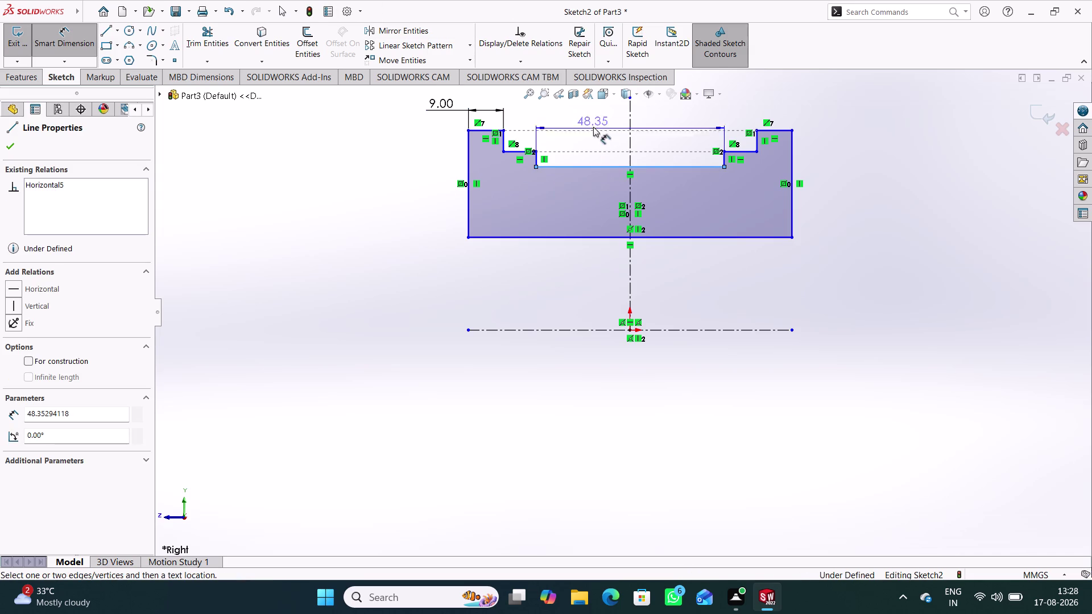
click(602, 123)
text(2)
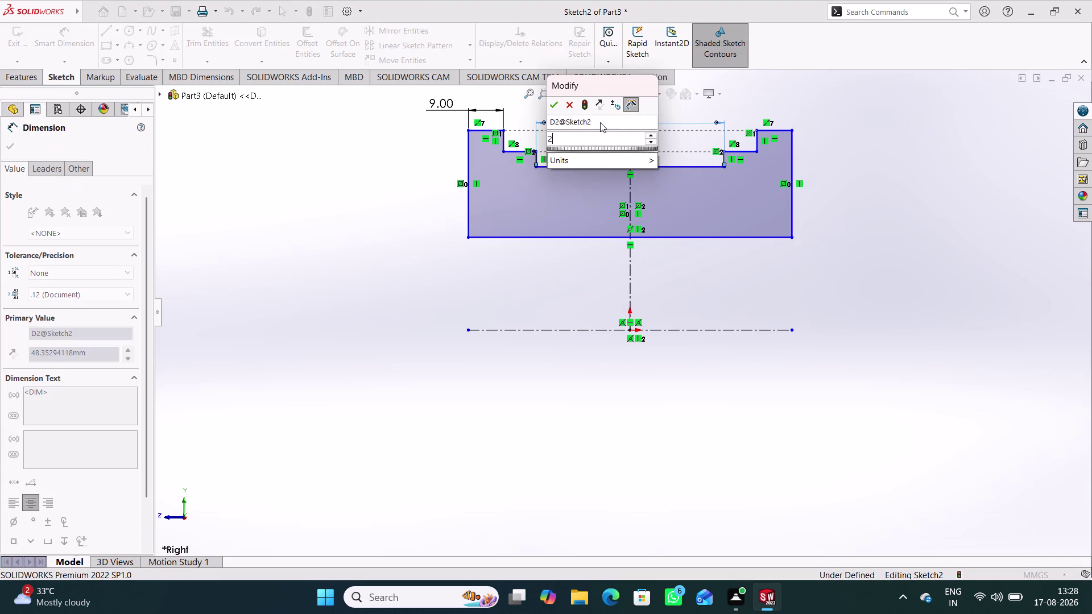
text(8)
key(Return)
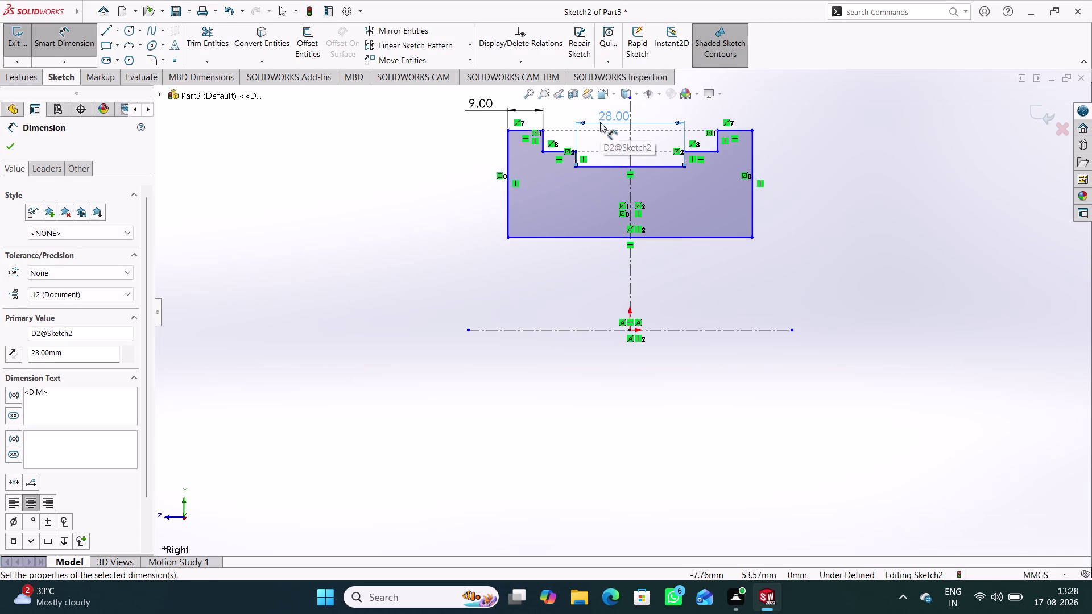
click(419, 209)
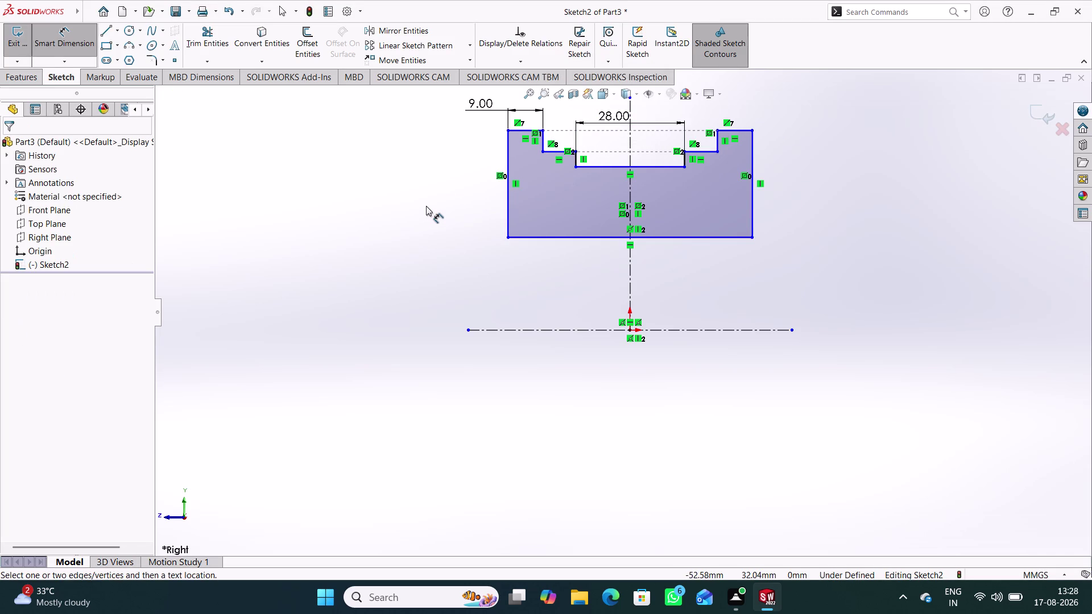
Dimension the width across the step edges to 46 mm.
click(544, 152)
click(715, 150)
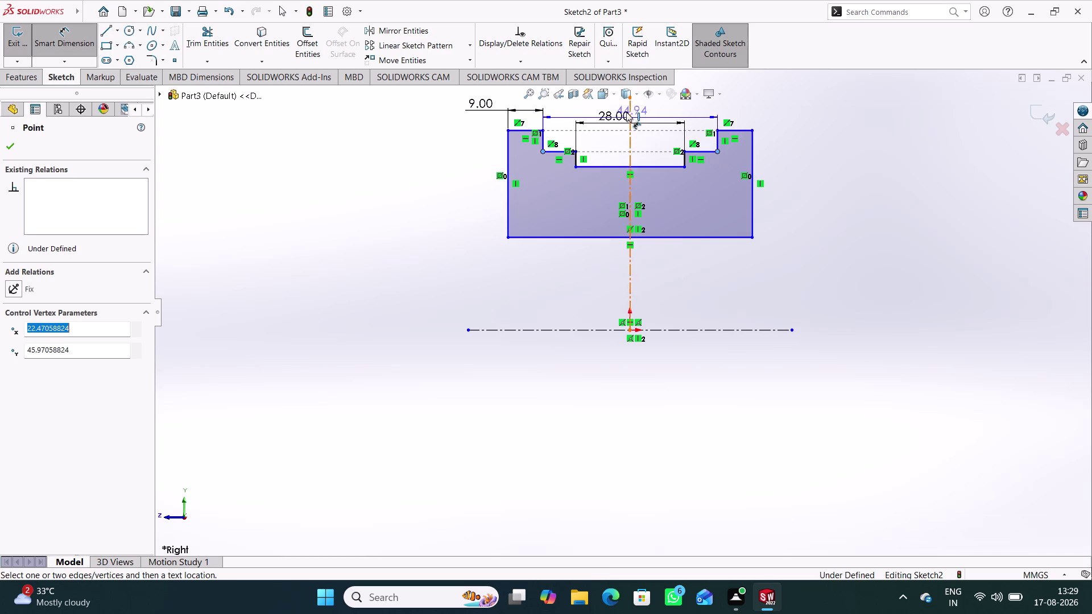
scroll(up, 3)
click(622, 124)
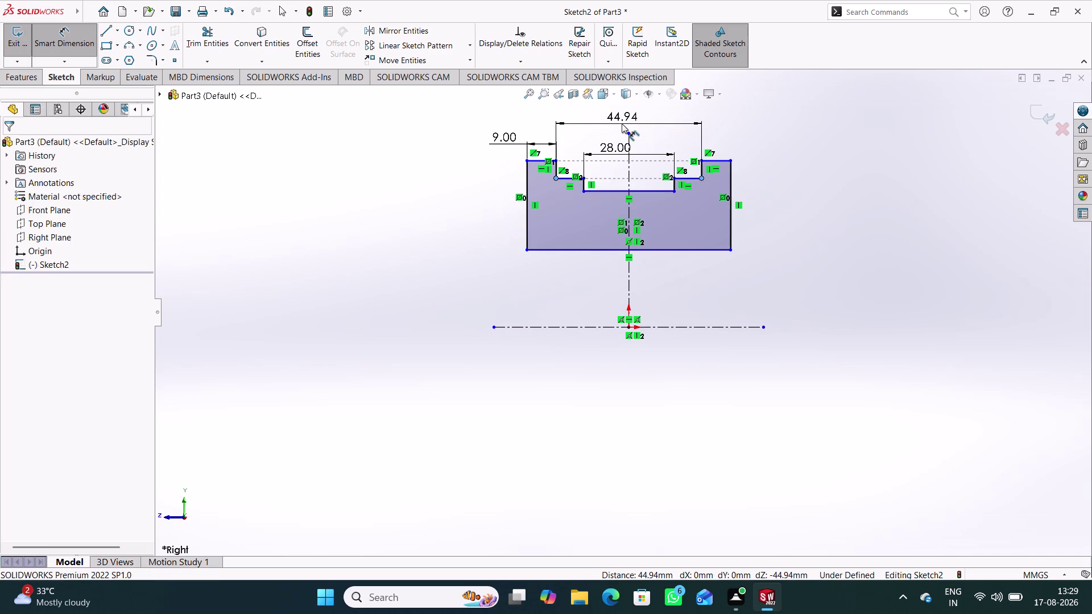
text(46)
key(Return)
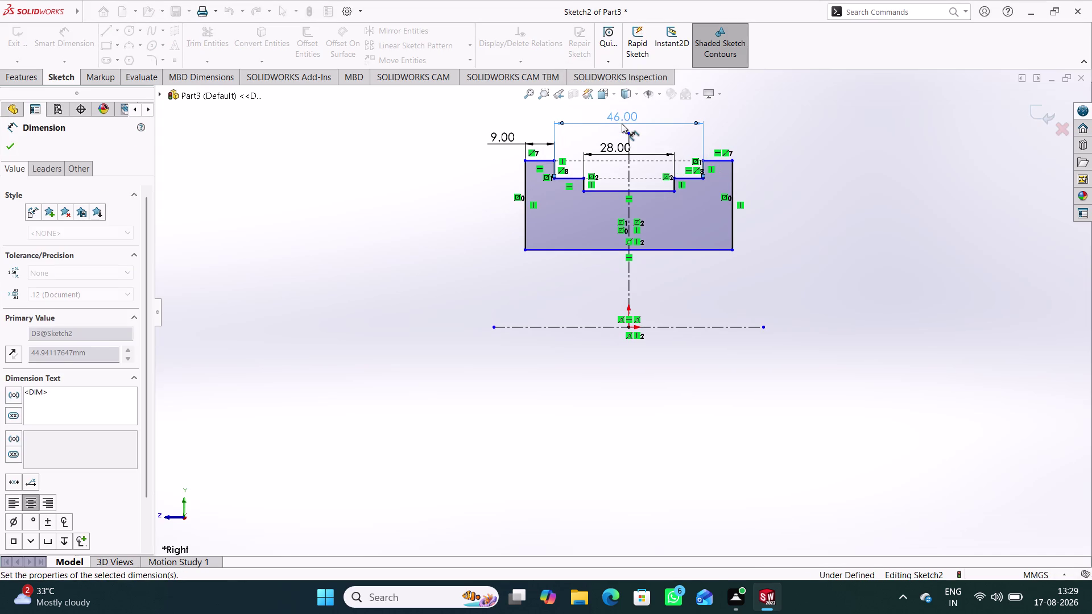
click(871, 190)
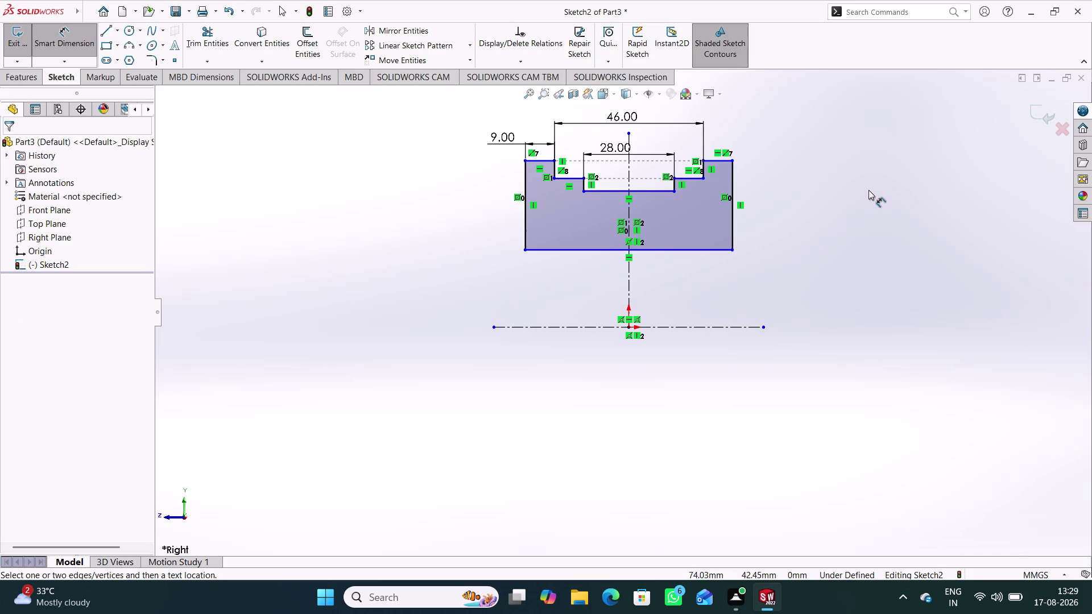
Dimension the bottom-right corner 16 mm from the axis.
click(765, 327)
click(731, 247)
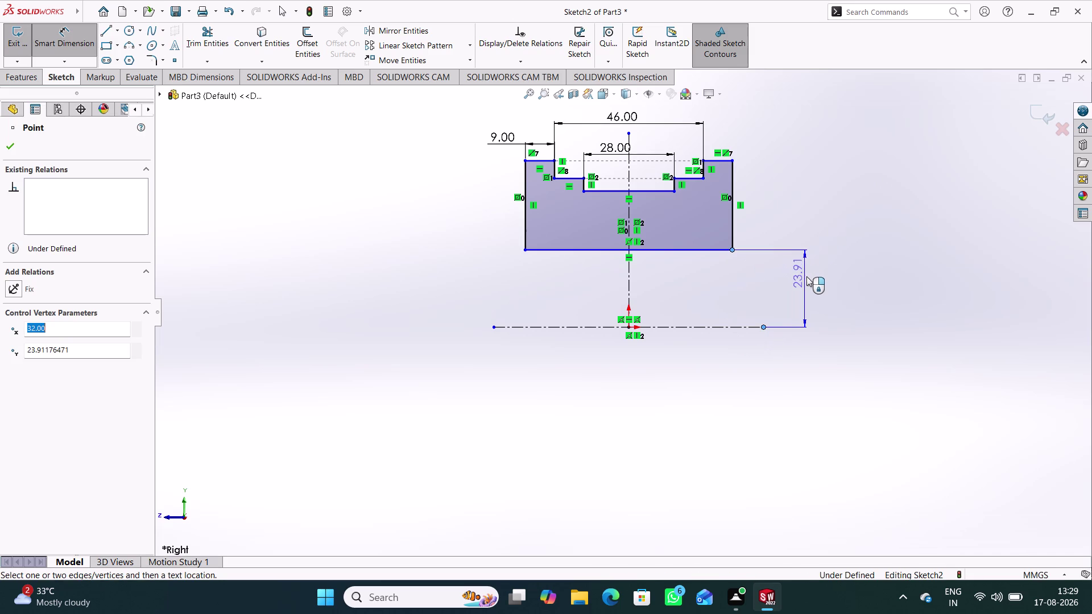
click(806, 282)
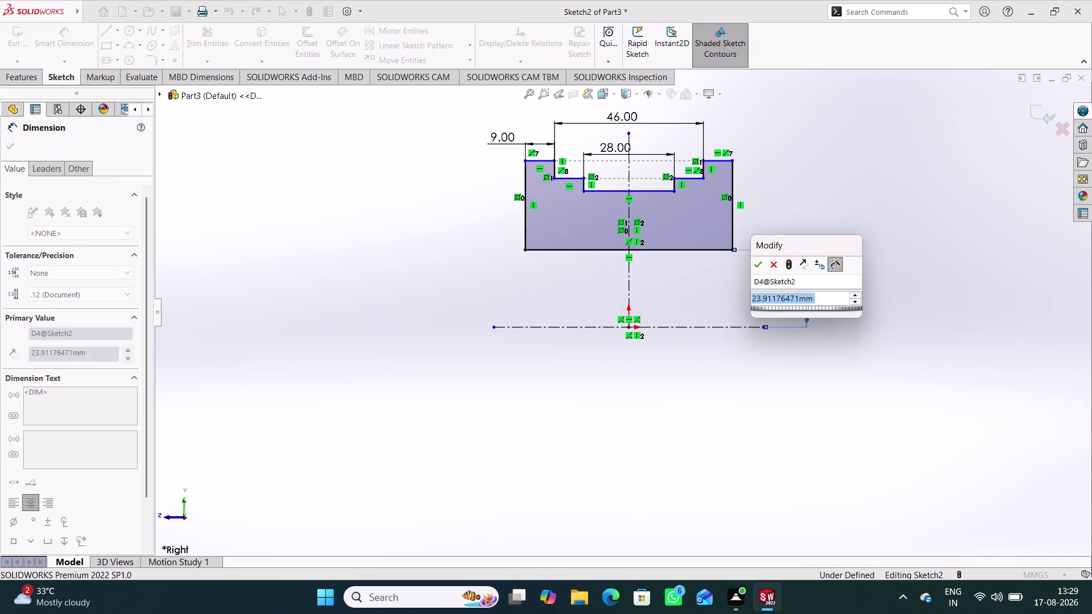
text(16)
key(Return)
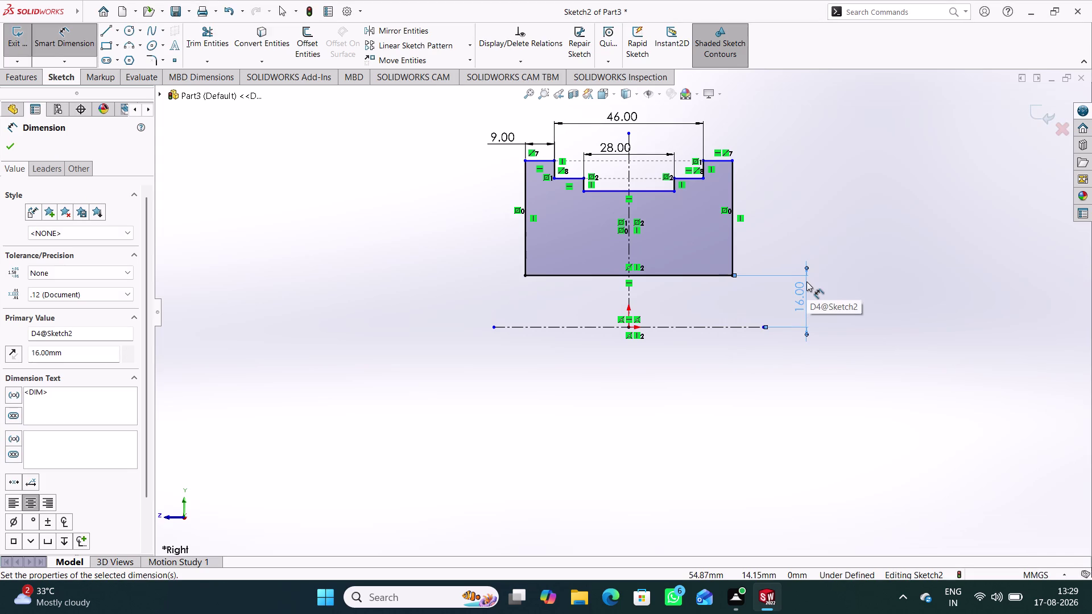
click(756, 339)
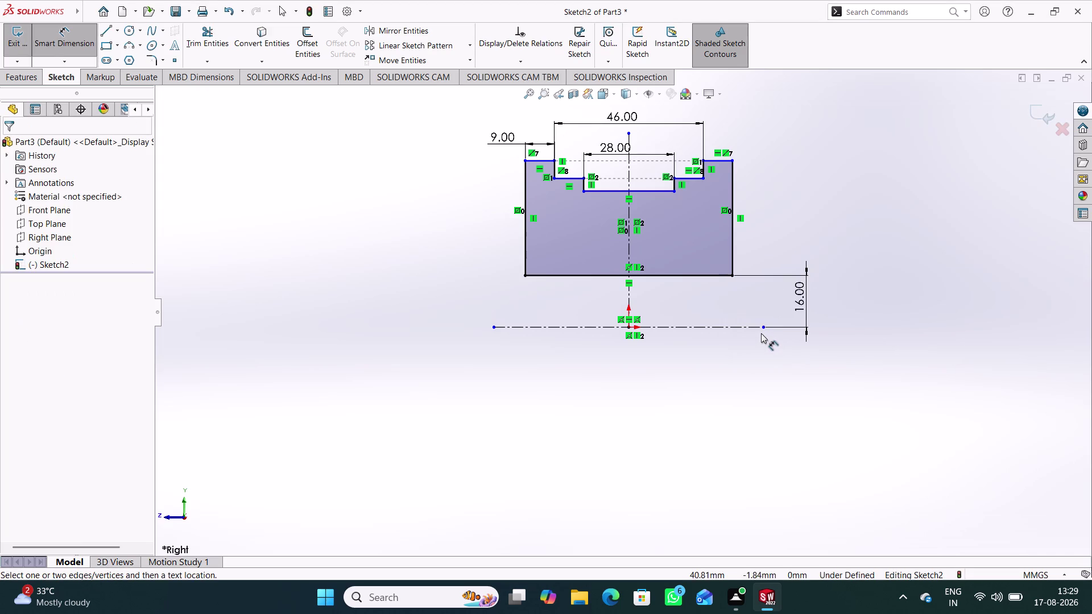
Dimension the recess floor corner 22 mm from the axis.
click(763, 327)
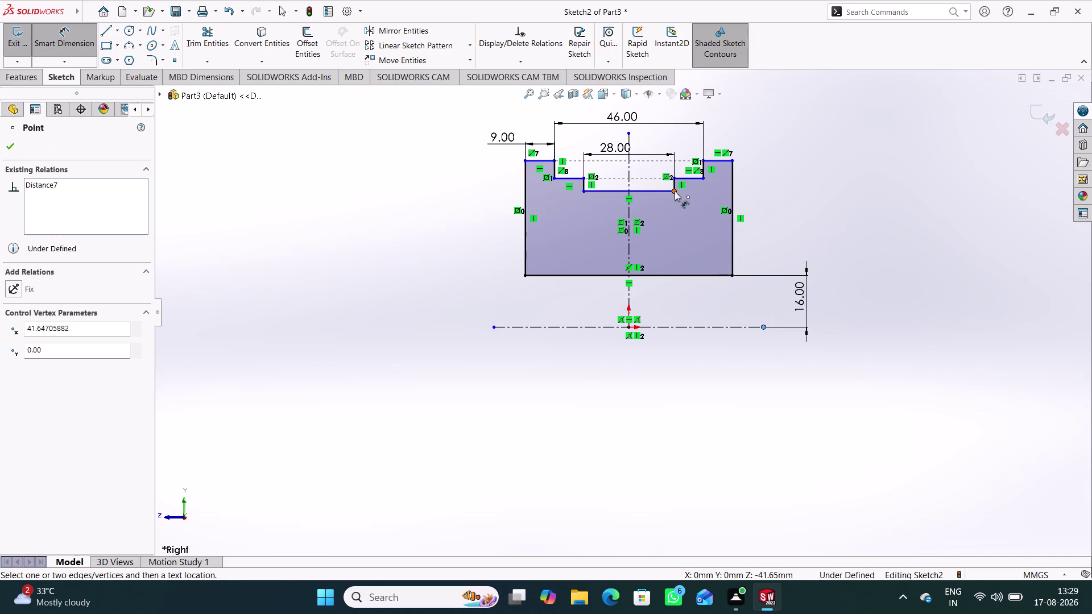
click(674, 191)
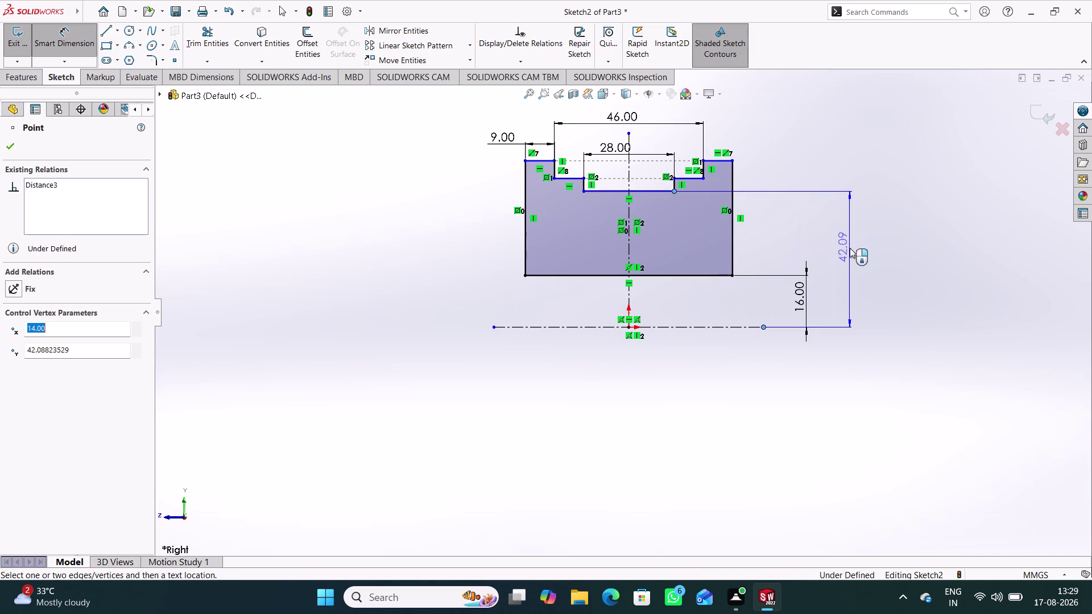
click(846, 263)
text(2)
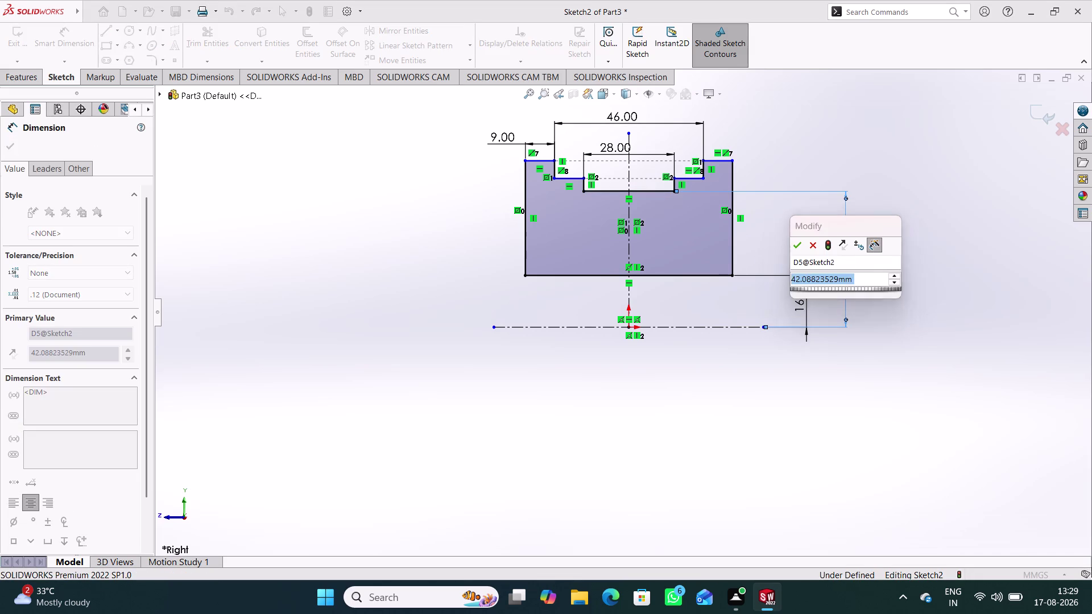
text(2)
key(Return)
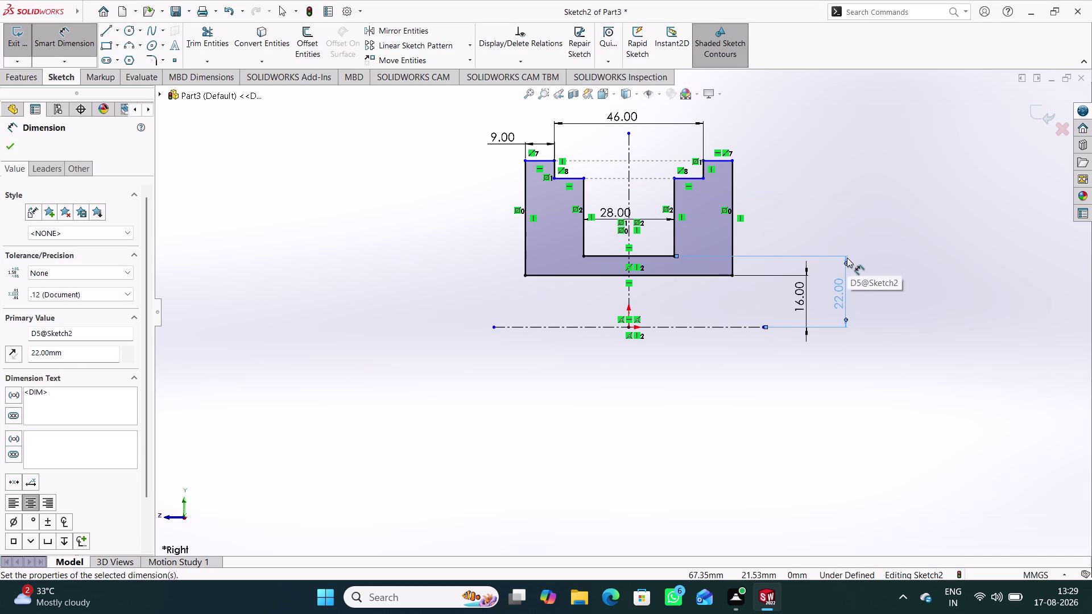
click(858, 230)
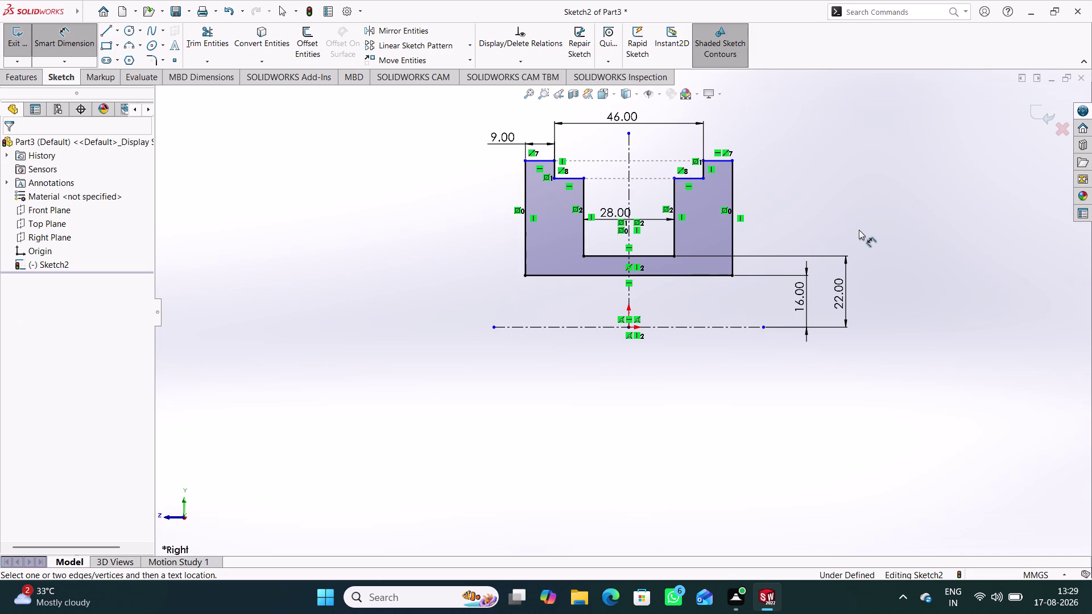
Dimension the step corner 24 mm from the axis.
click(675, 236)
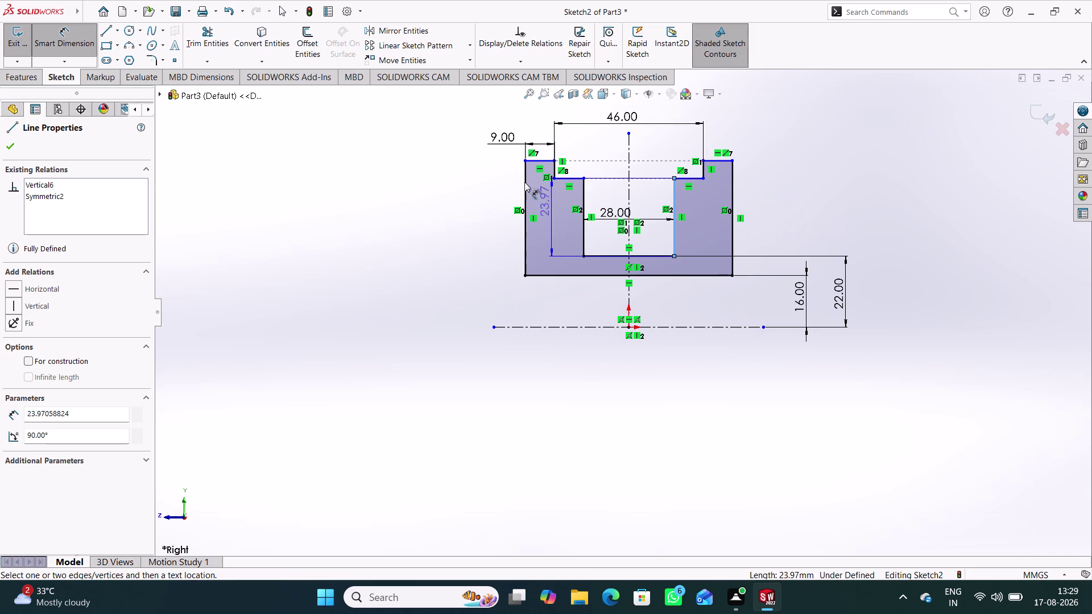
click(81, 38)
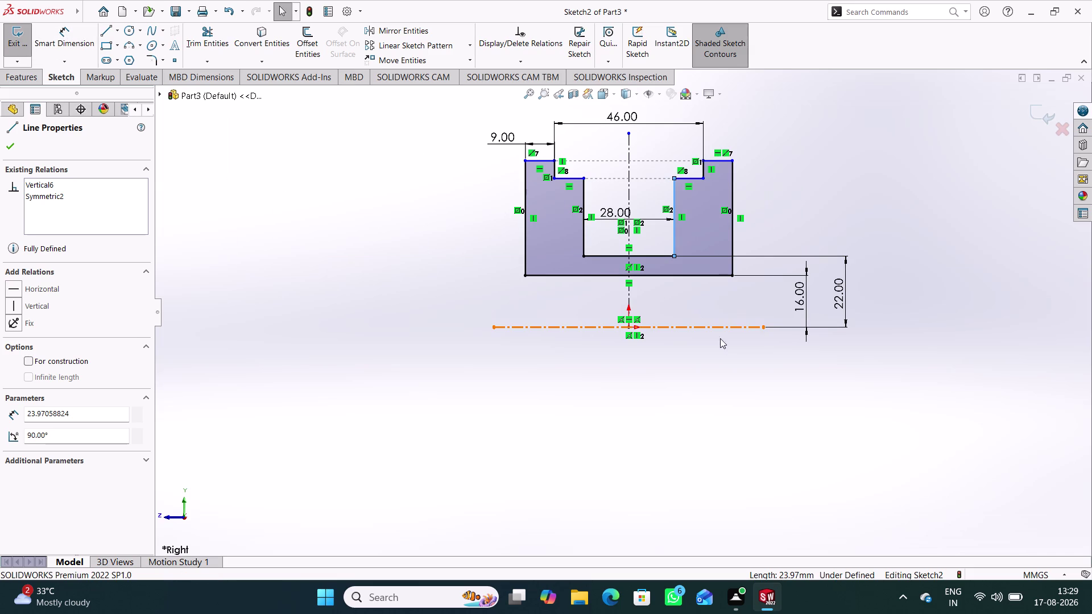
right_drag(689, 397, 697, 243)
click(763, 330)
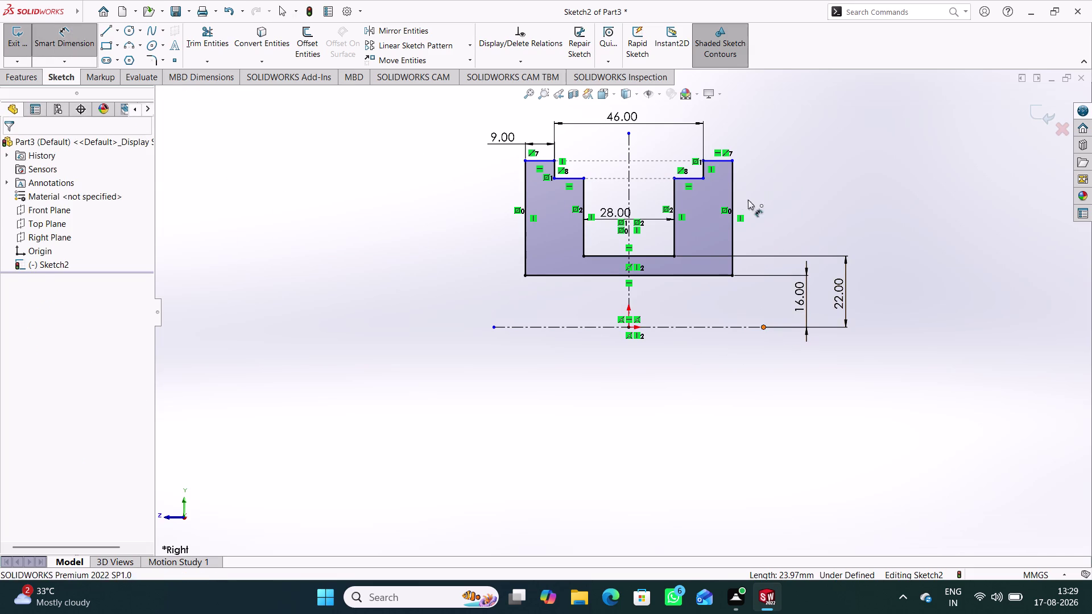
click(672, 178)
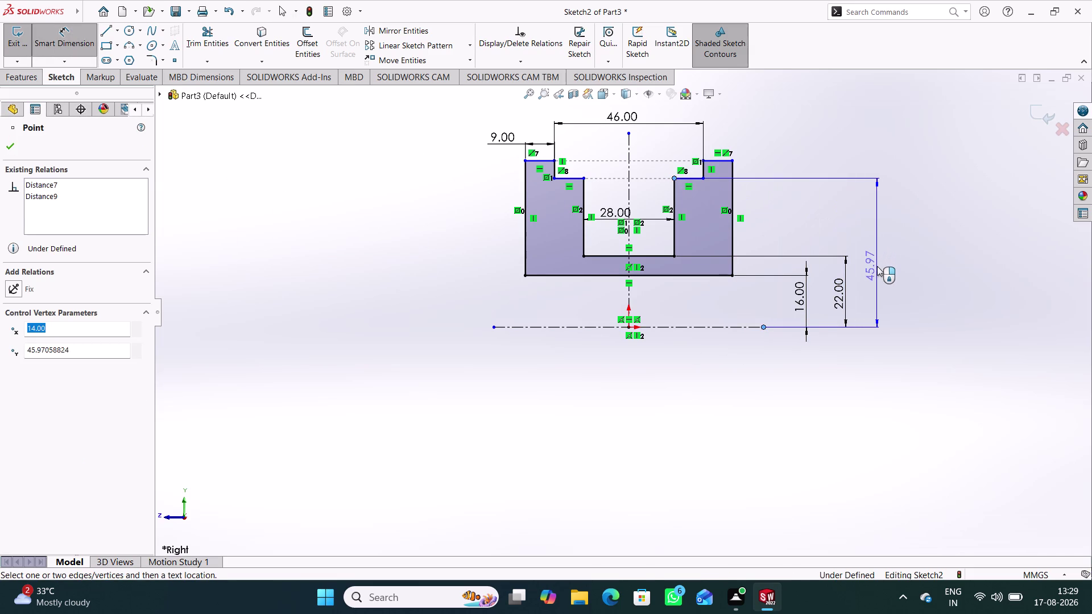
click(876, 266)
text(2)
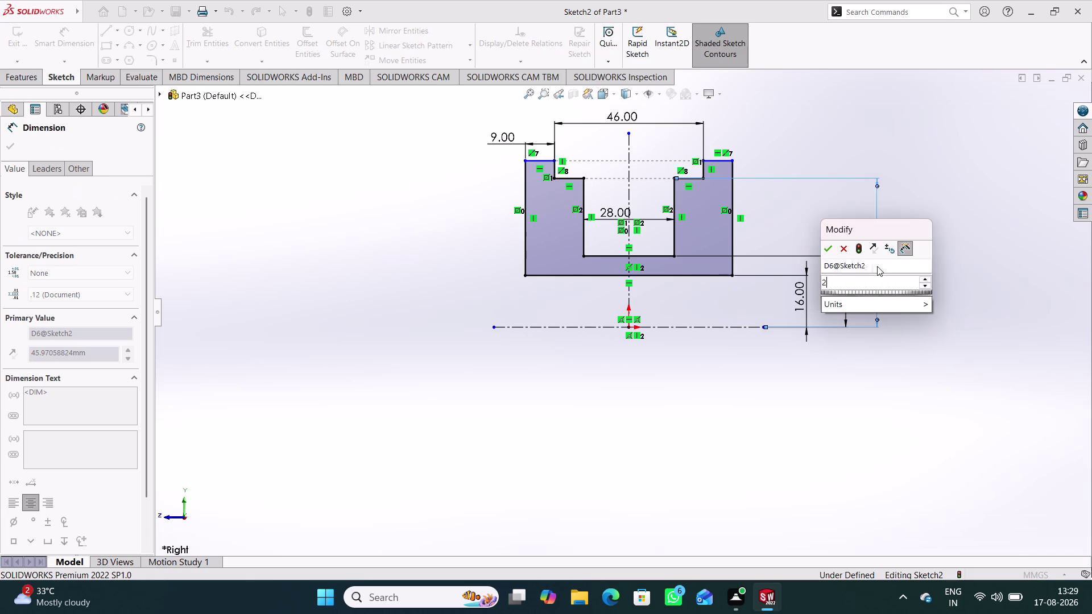
text(4)
key(Return)
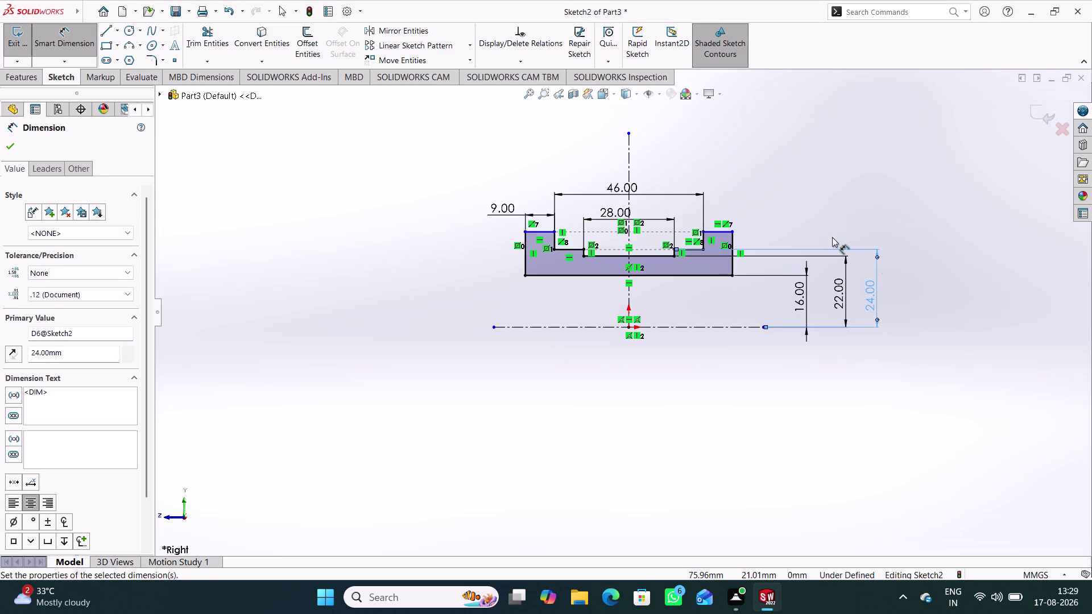
click(791, 222)
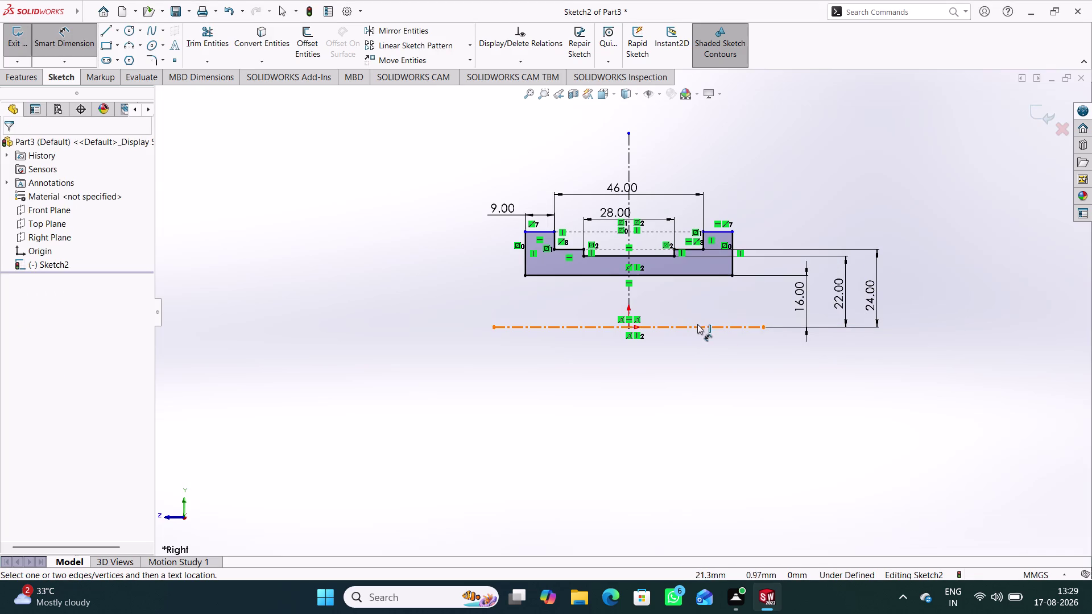
Dimension the top-right corner 32 mm from the axis and exit the sketch.
scroll(down, 3)
scroll(down, 3)
scroll(down, 3)
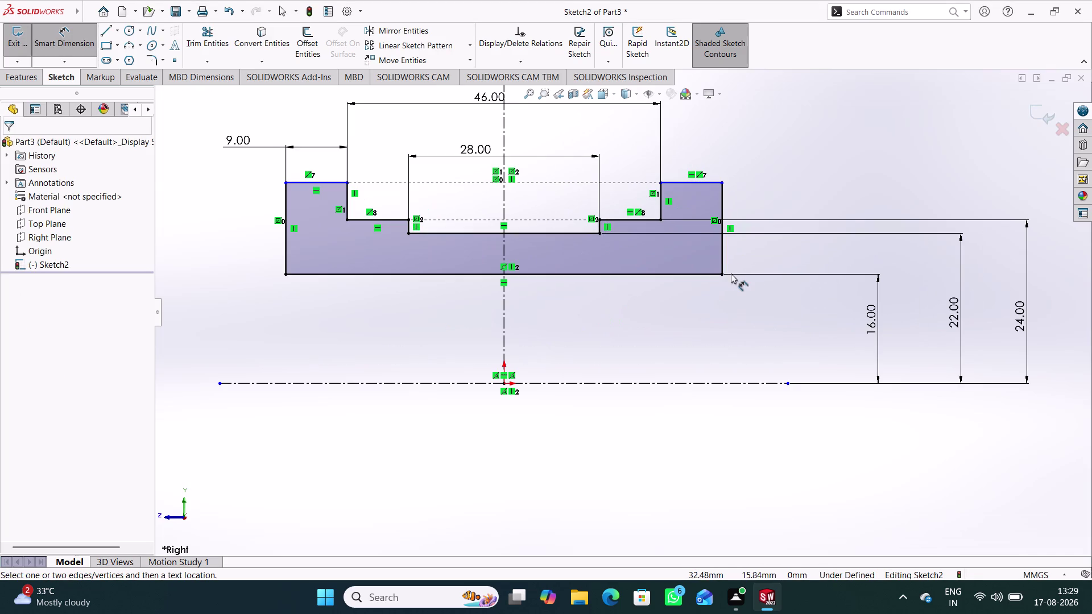
click(789, 386)
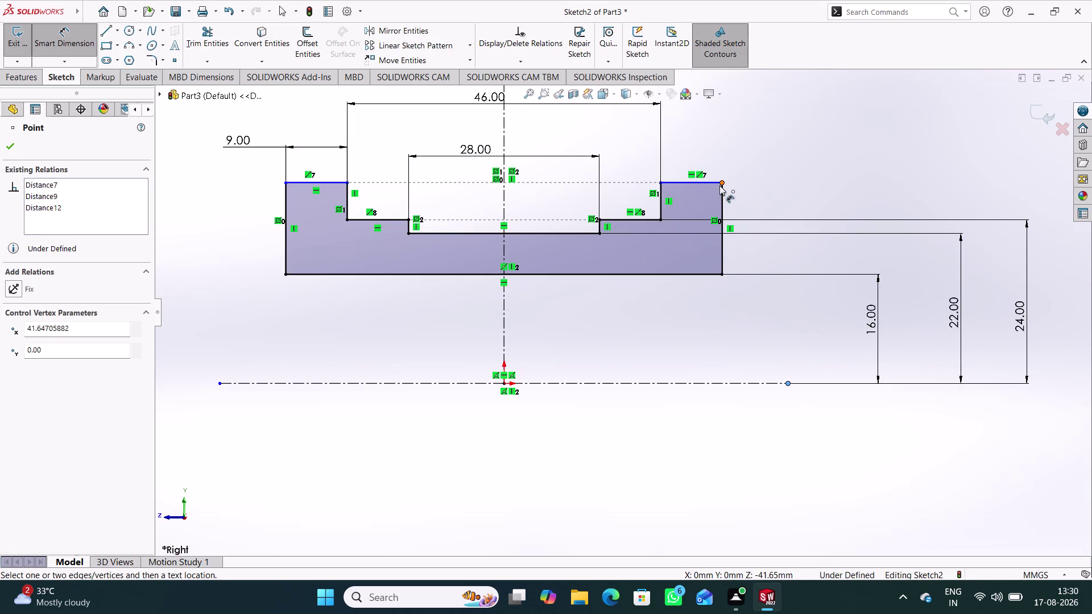
click(720, 184)
click(1061, 262)
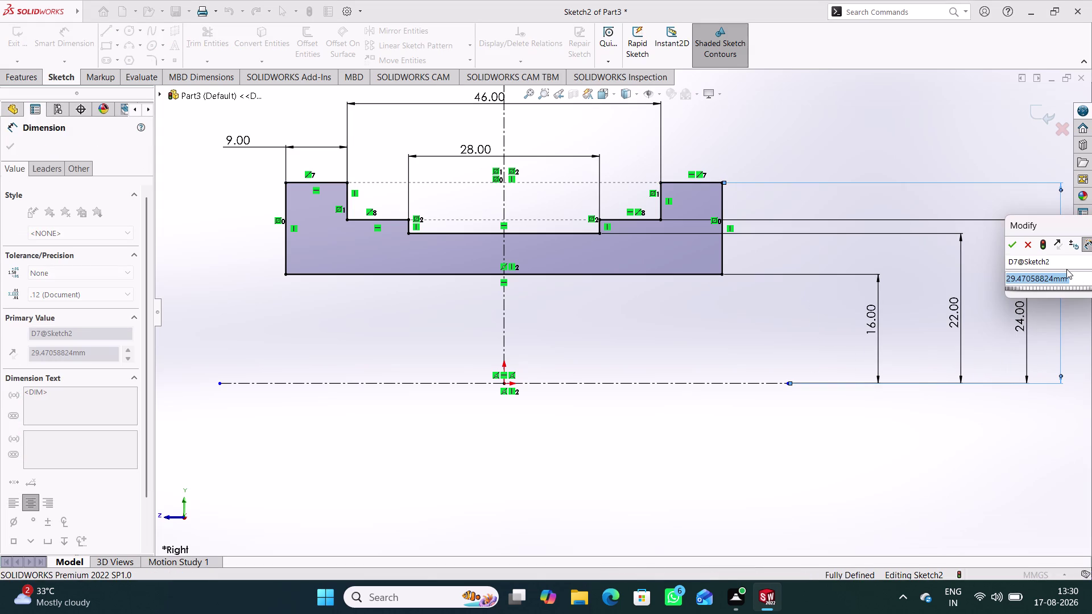
text(32)
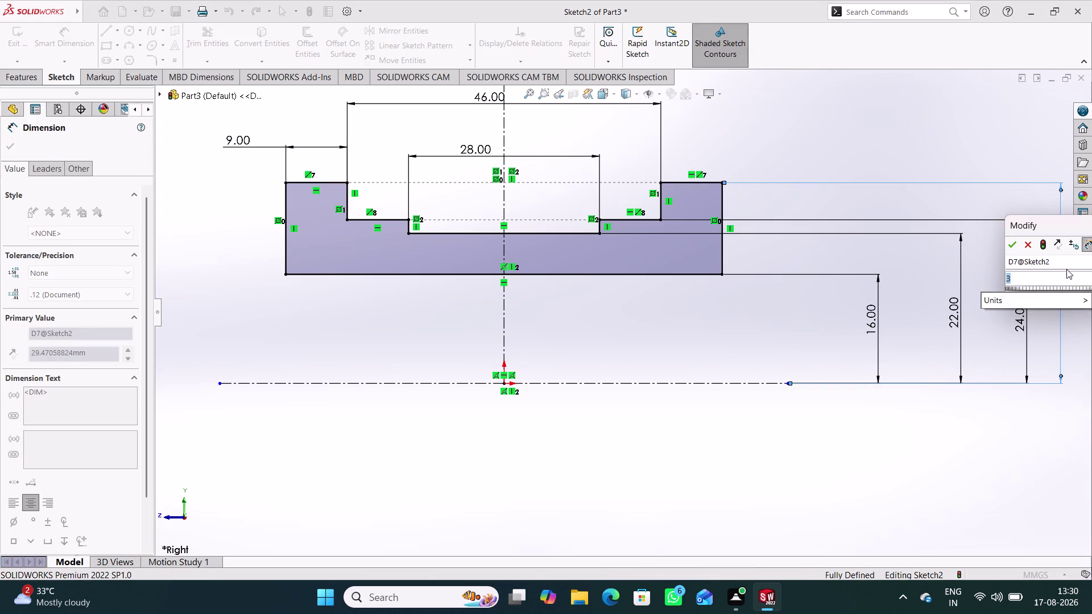
key(Return)
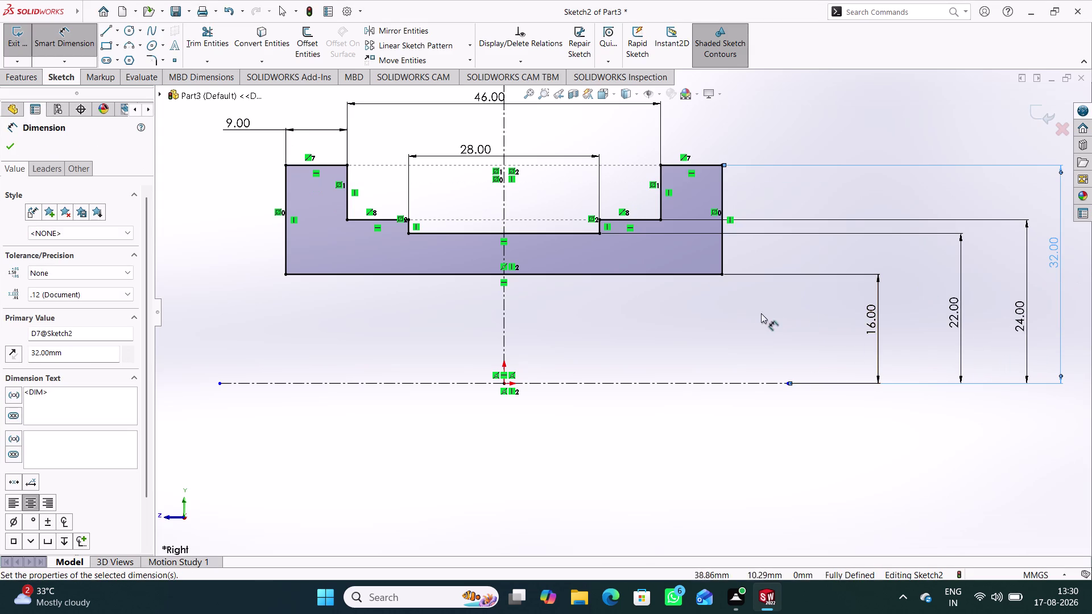
click(742, 316)
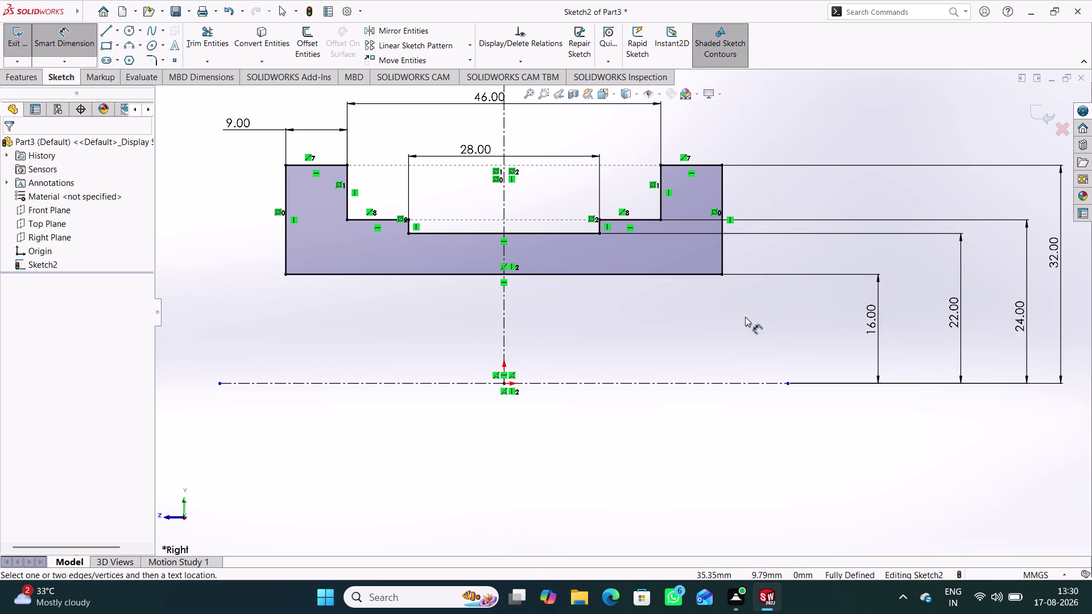
scroll(up, 3)
click(726, 431)
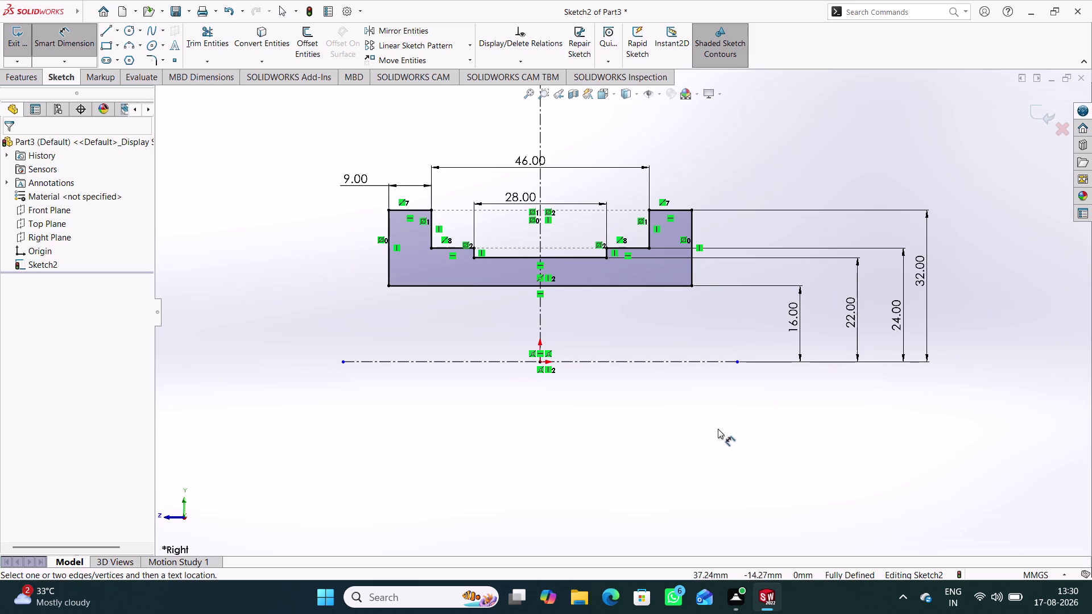
click(1033, 118)
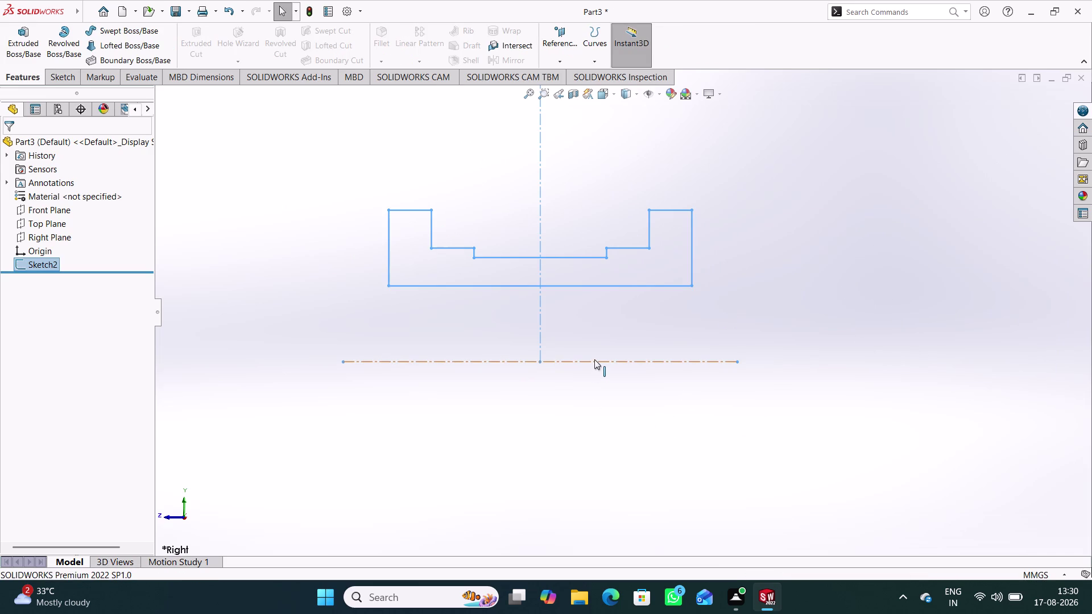
click(72, 43)
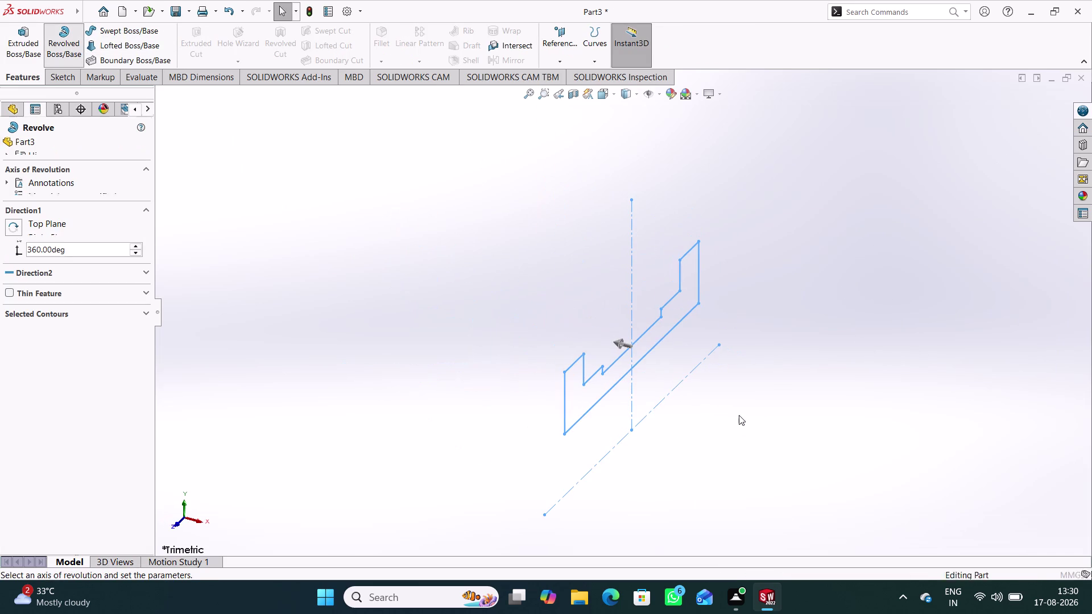
click(695, 369)
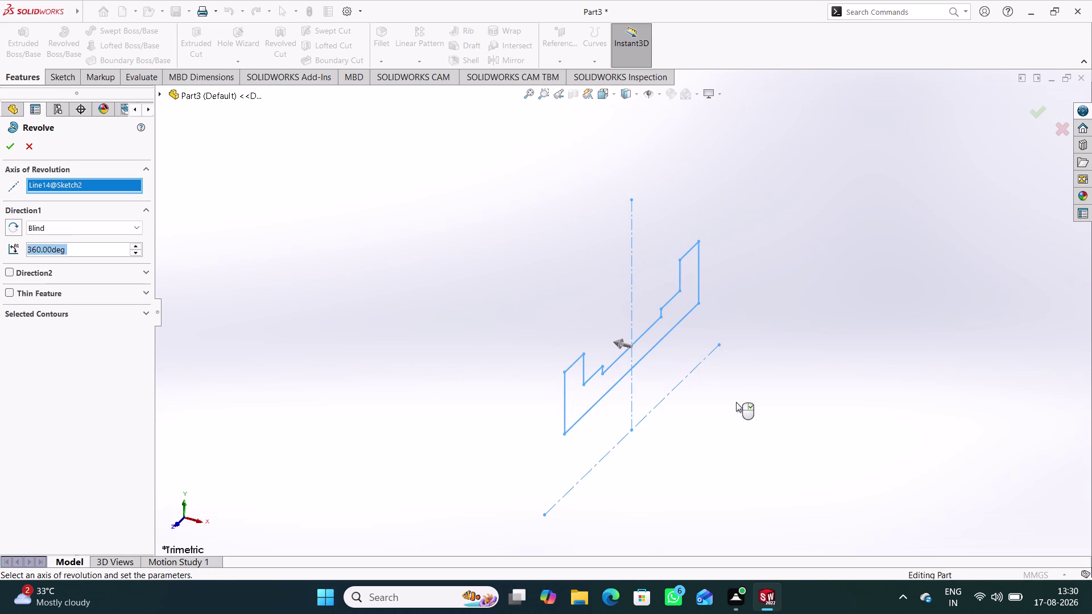
scroll(up, 3)
click(14, 151)
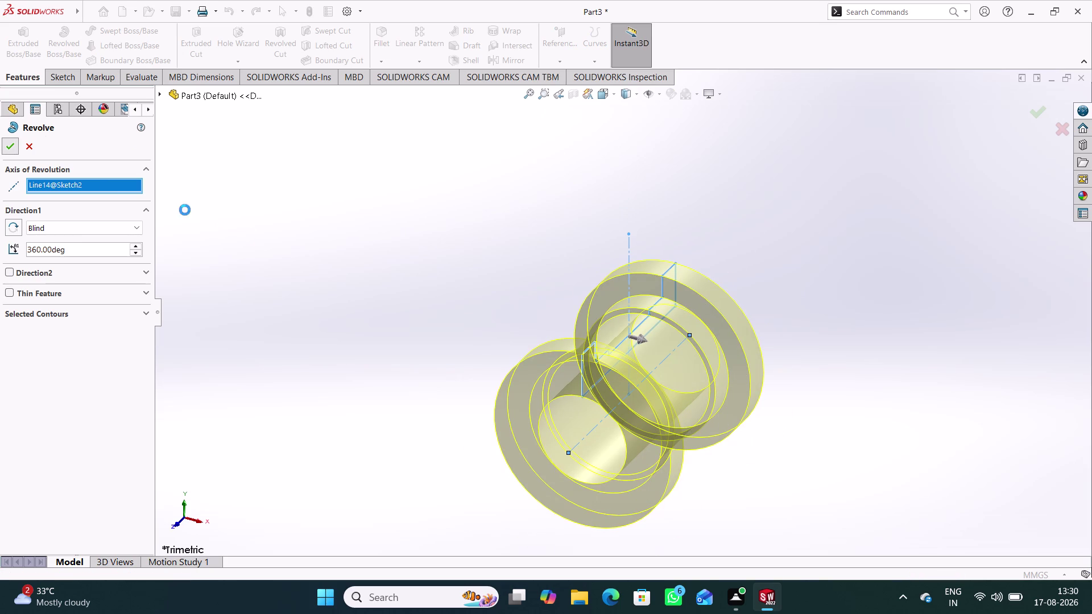
click(342, 304)
middle_drag(412, 359, 398, 294)
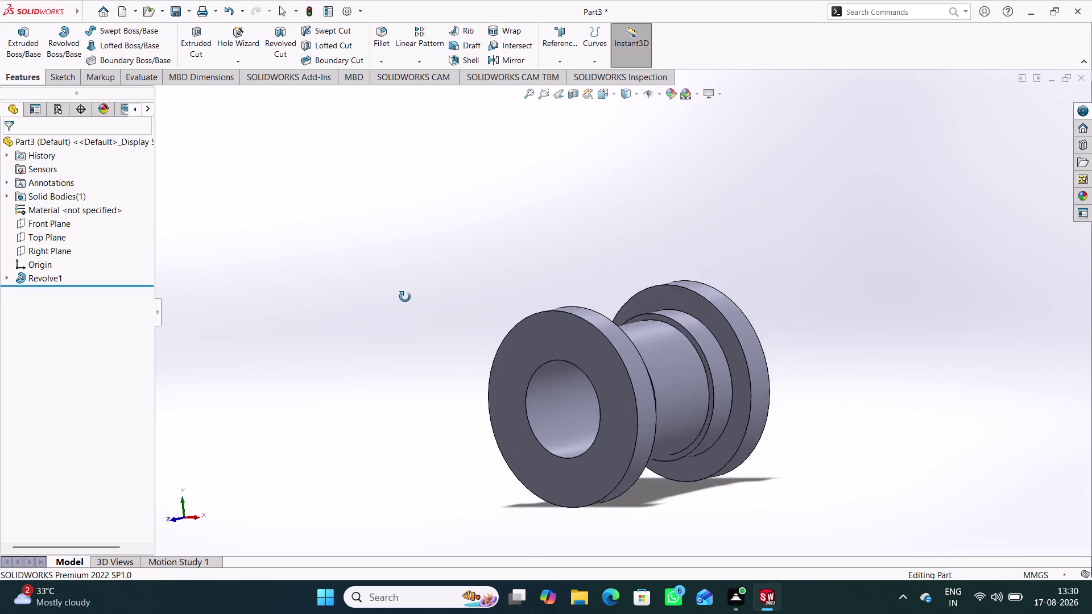
middle_drag(398, 295, 415, 304)
scroll(up, 3)
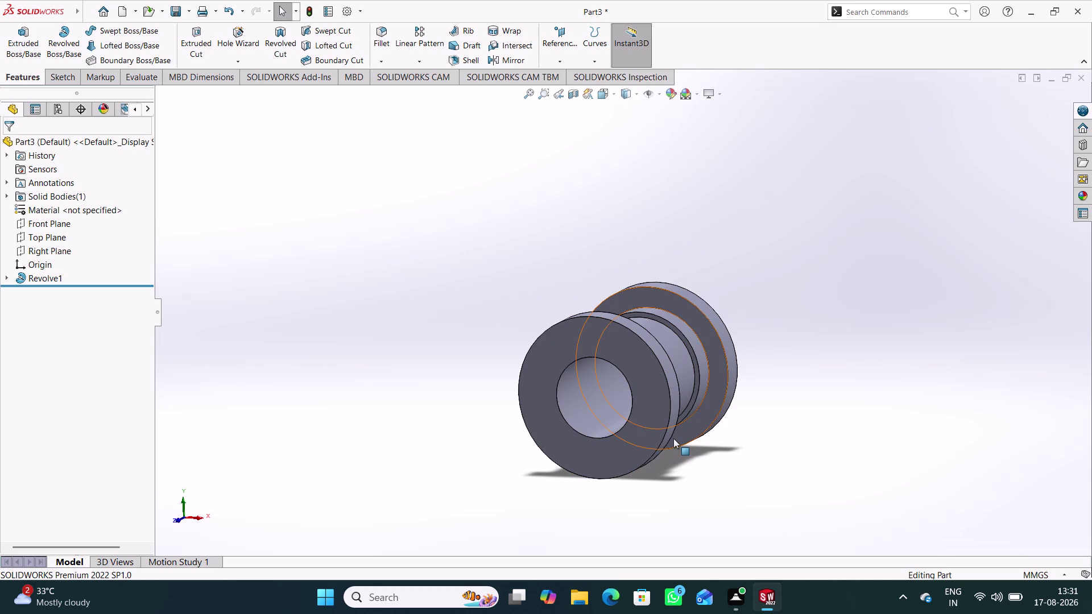
key(ctrl+7)
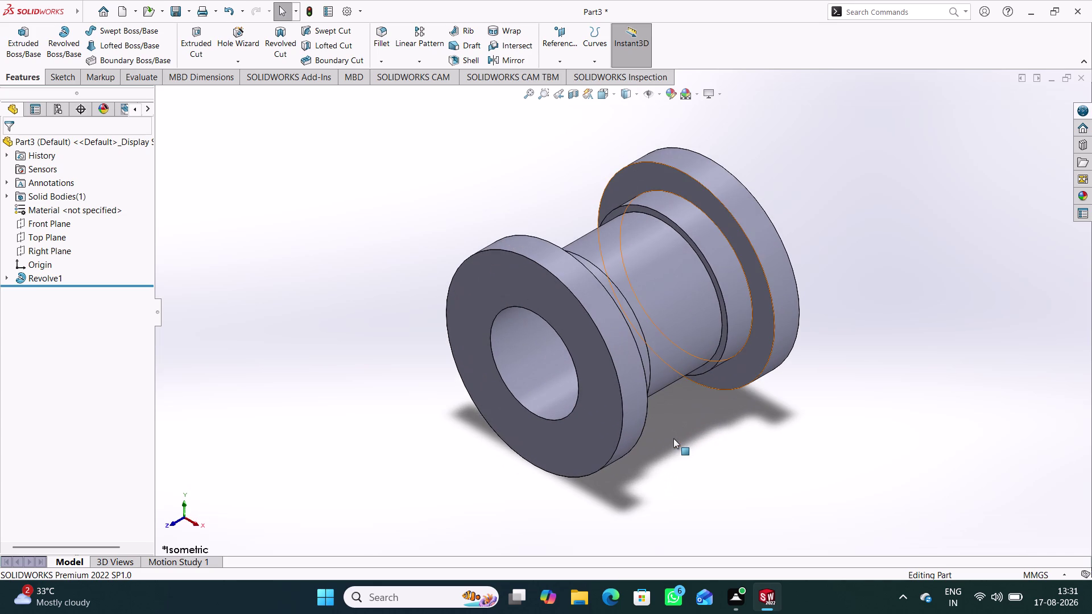
key(ctrl+1)
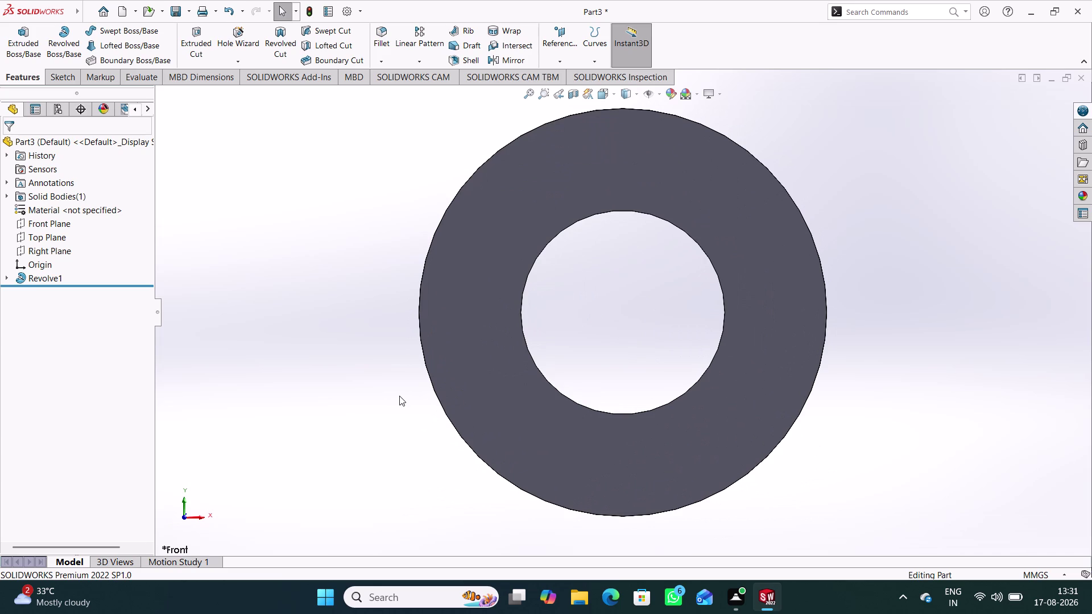
key(ctrl+3)
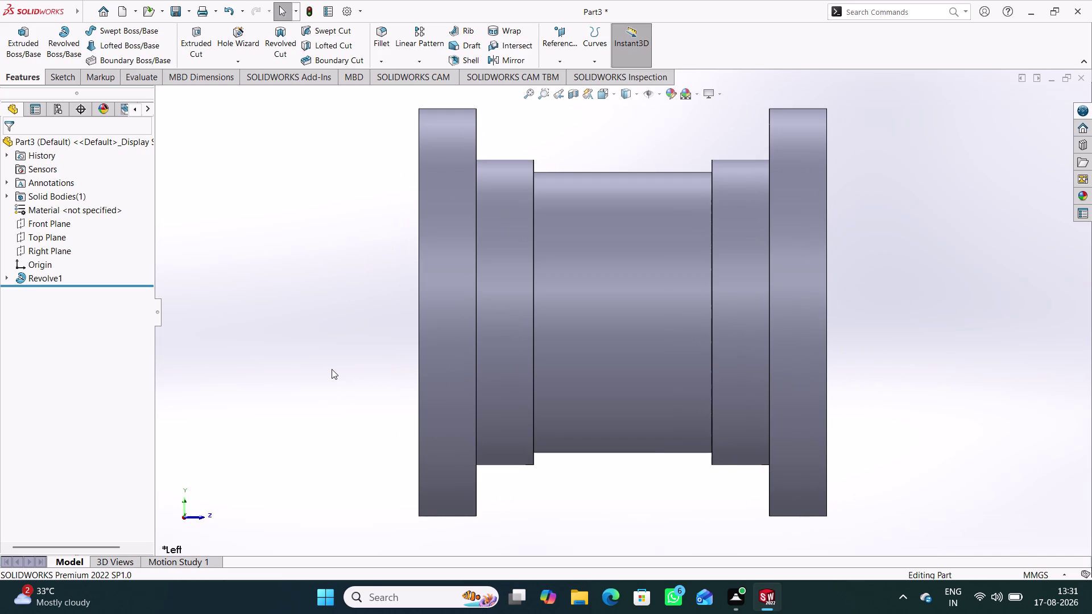
key(ctrl+4)
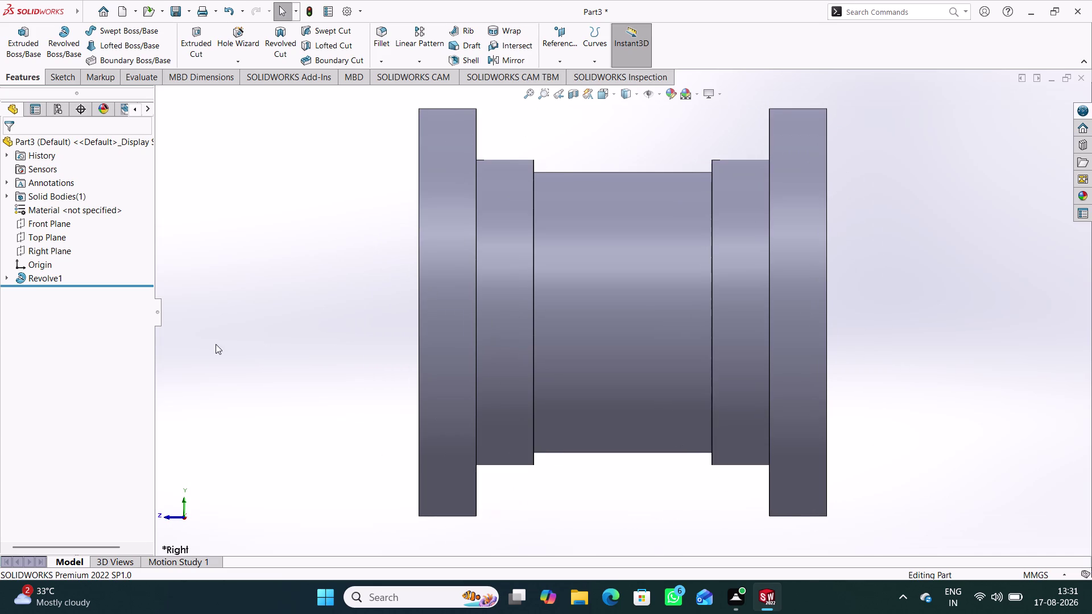
key(ctrl+7)
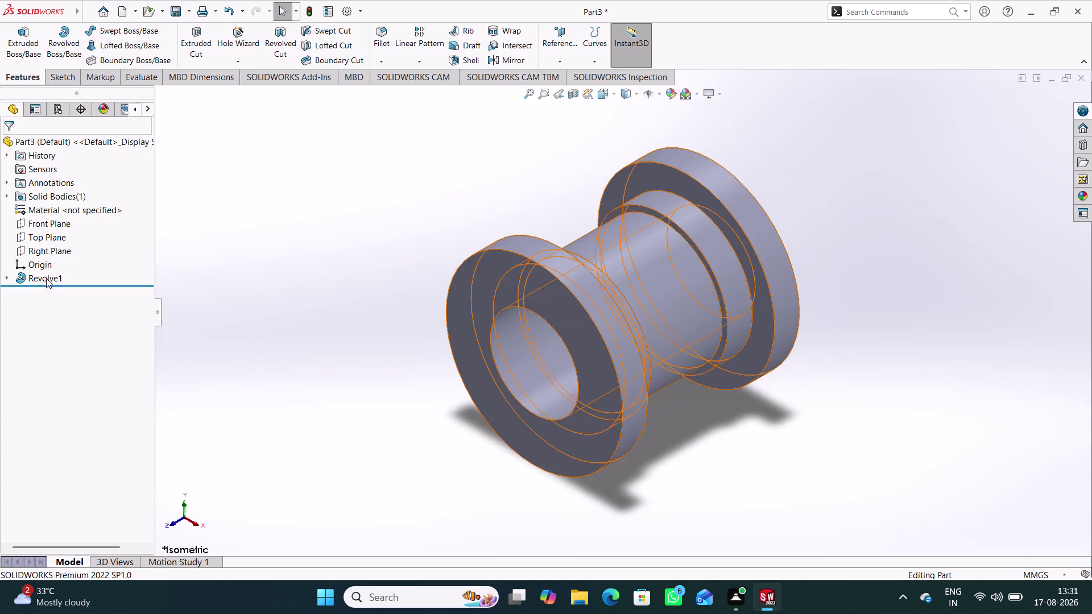
click(223, 257)
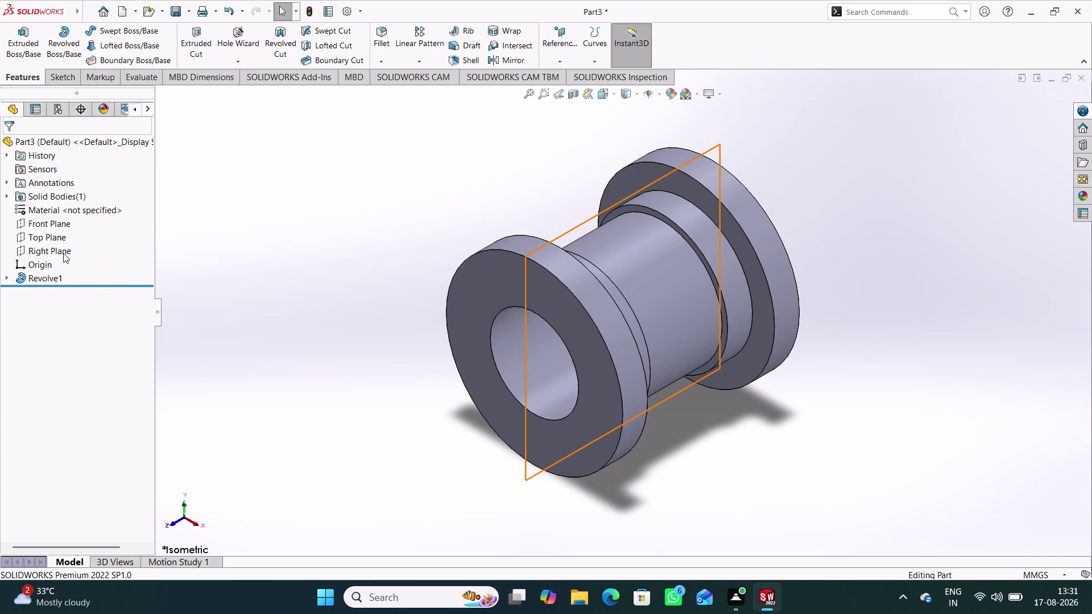
Start a sketch on the Right Plane and draw a circle centred on the origin.
click(52, 252)
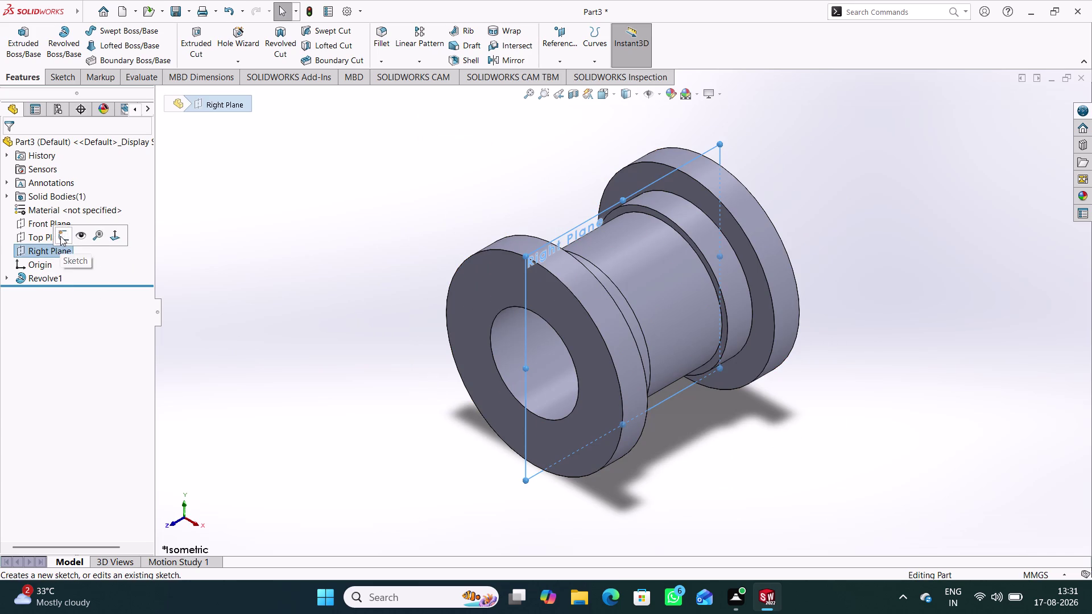
click(60, 236)
click(284, 340)
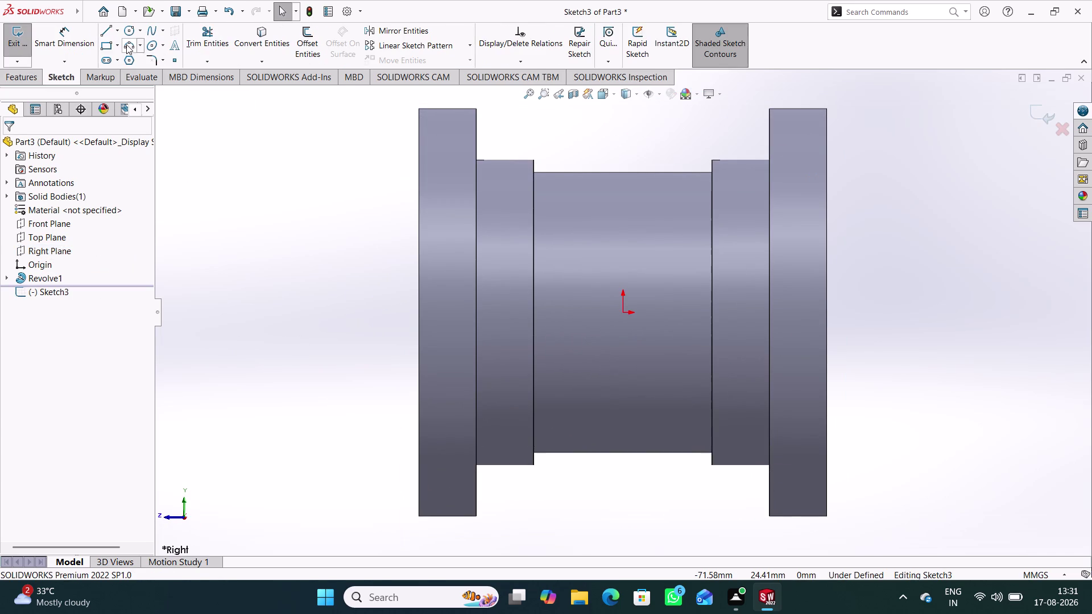
click(130, 29)
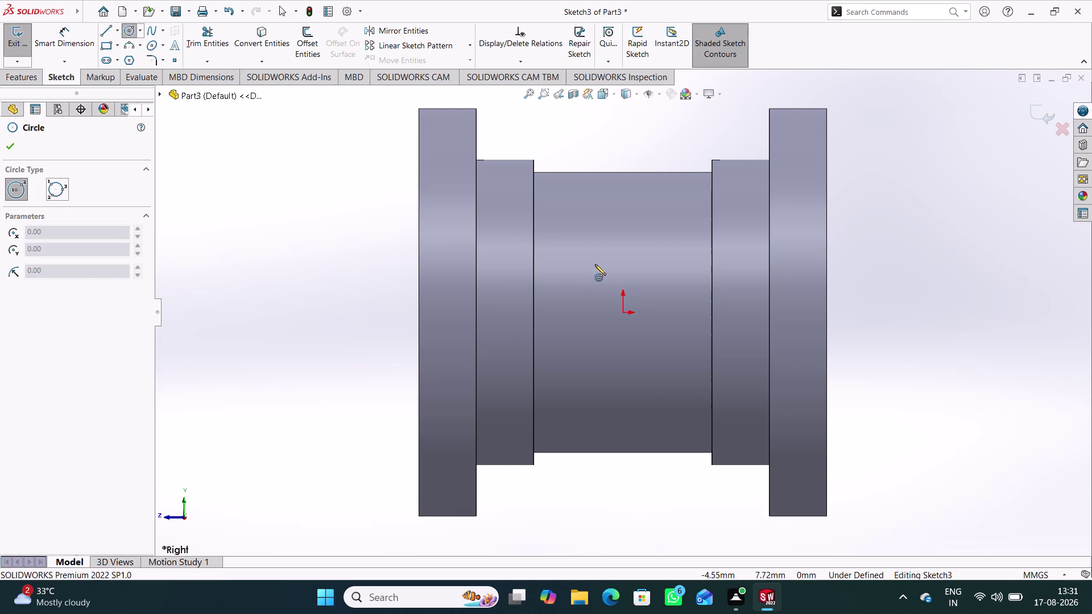
click(622, 311)
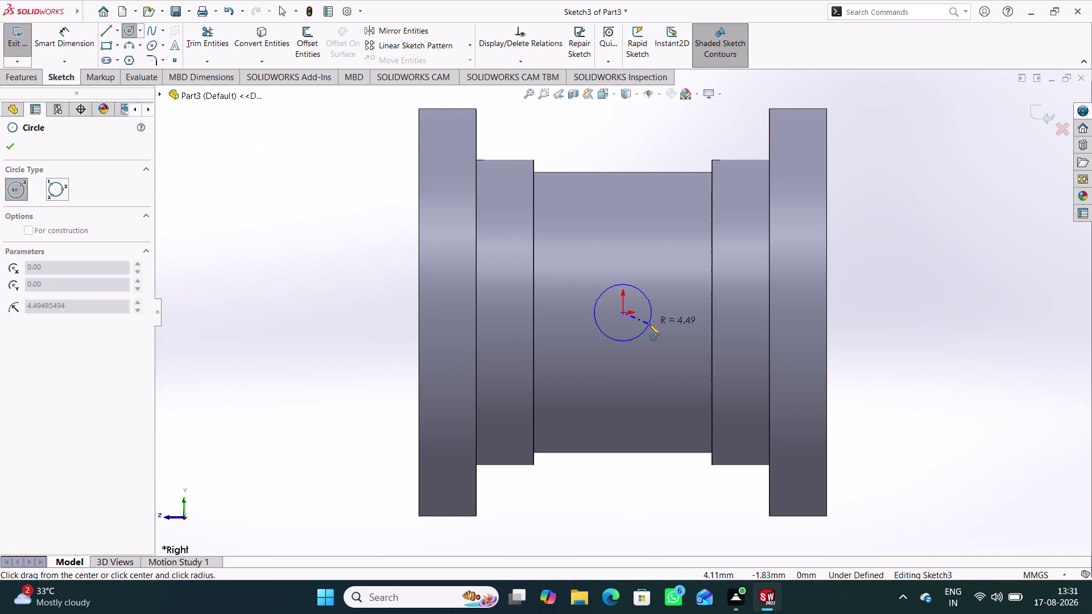
click(649, 324)
Dimension the circle to 6 mm diameter and exit the sketch.
right_drag(313, 369, 303, 230)
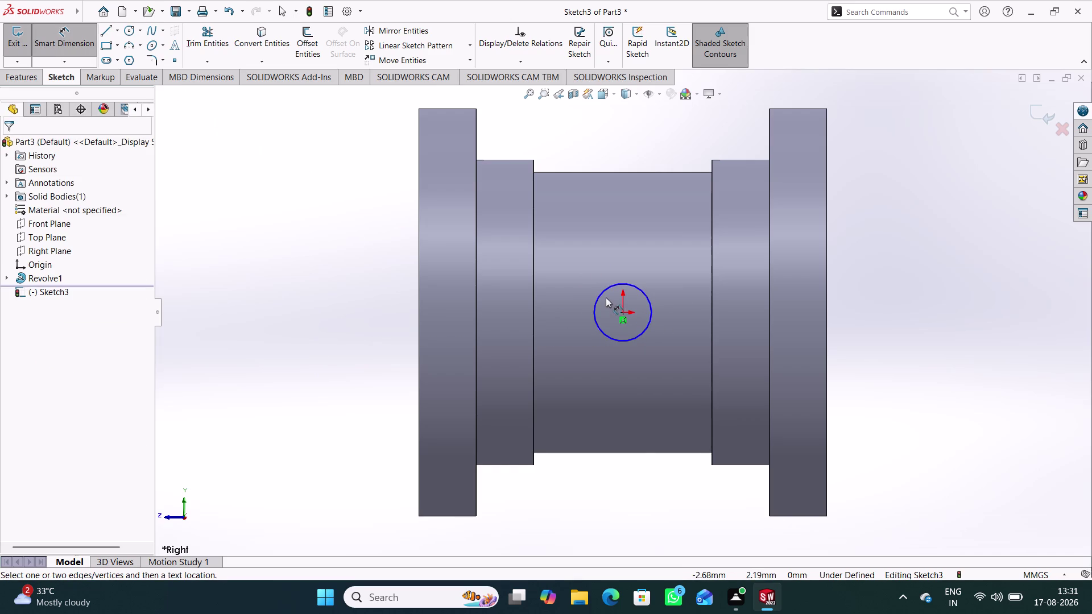
click(603, 293)
click(620, 481)
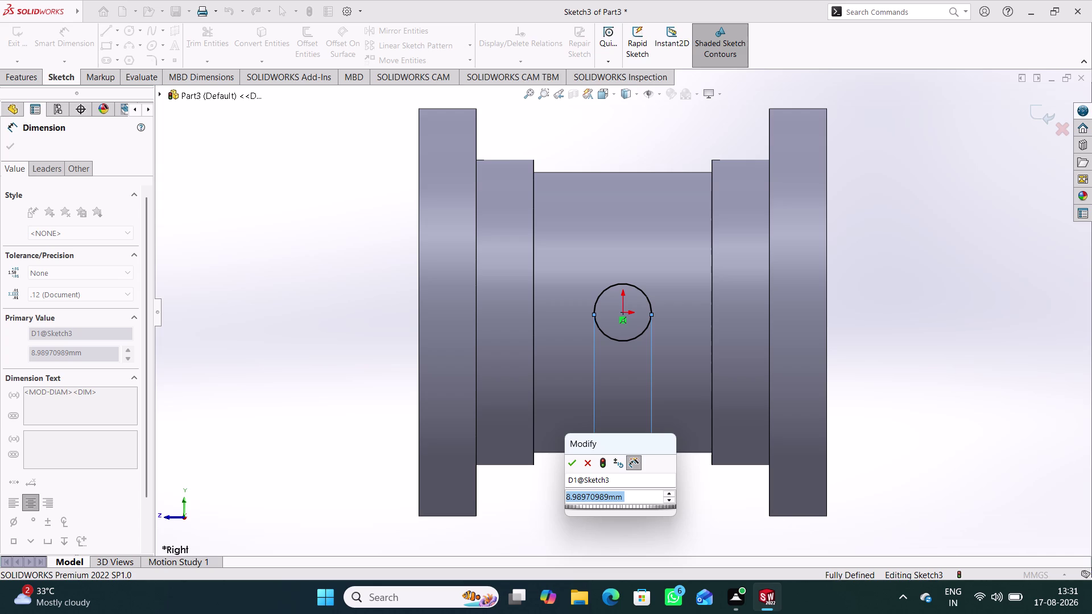
key(6)
key(Return)
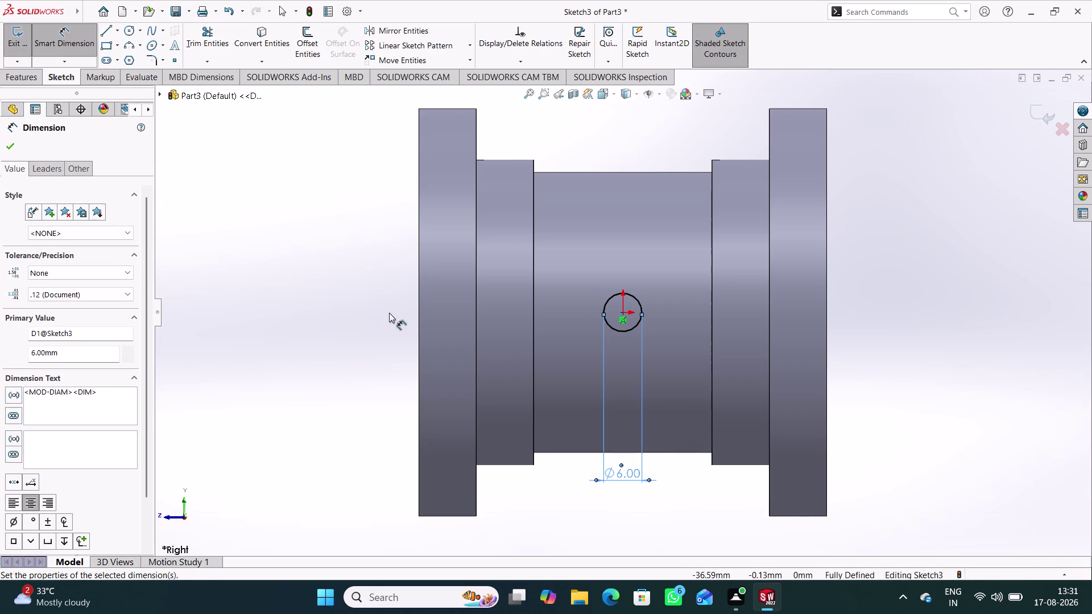
click(389, 313)
click(1046, 118)
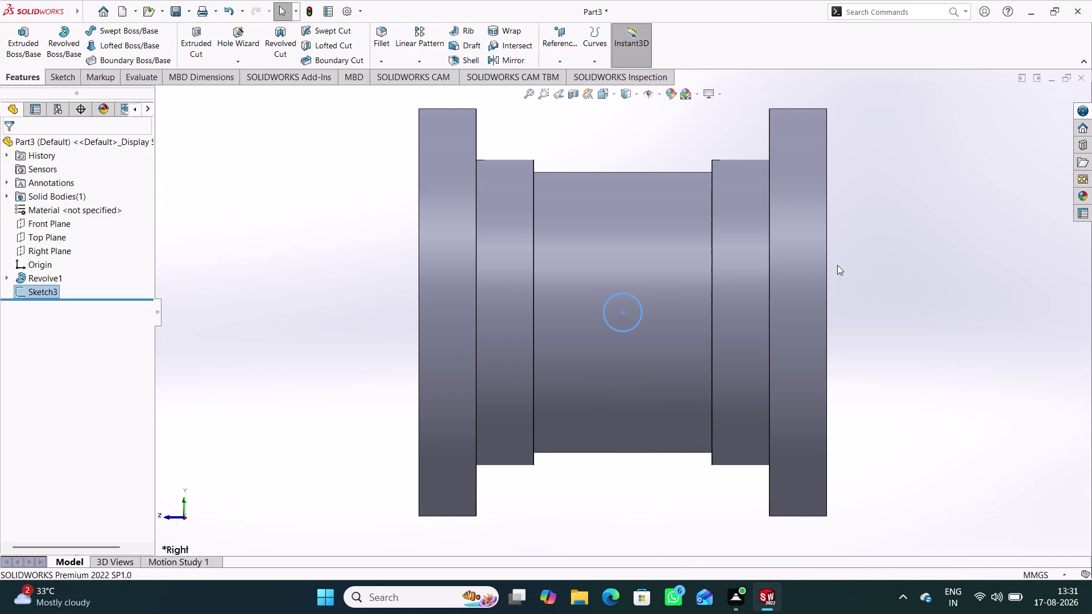
middle_drag(633, 155, 694, 228)
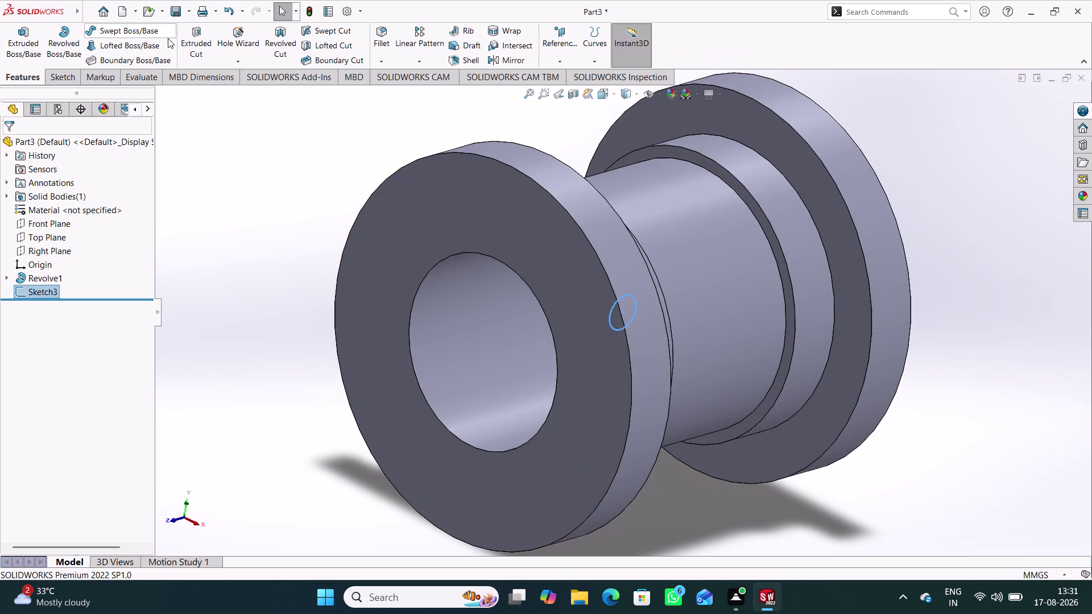
Extrude-cut Sketch3 Through All in both directions, then orbit to inspect the hole.
click(194, 44)
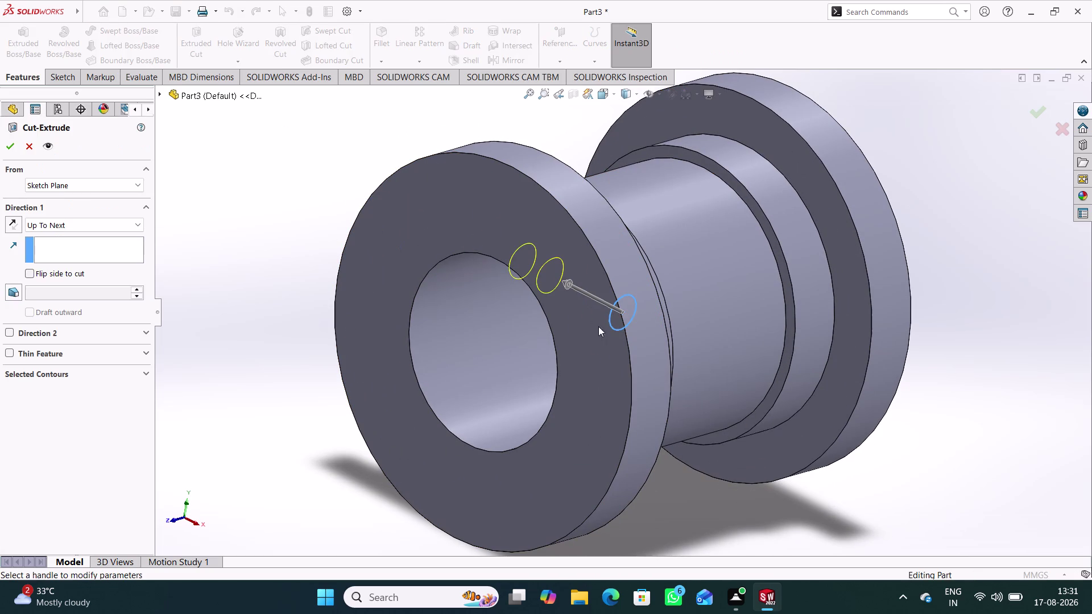
click(129, 229)
click(101, 258)
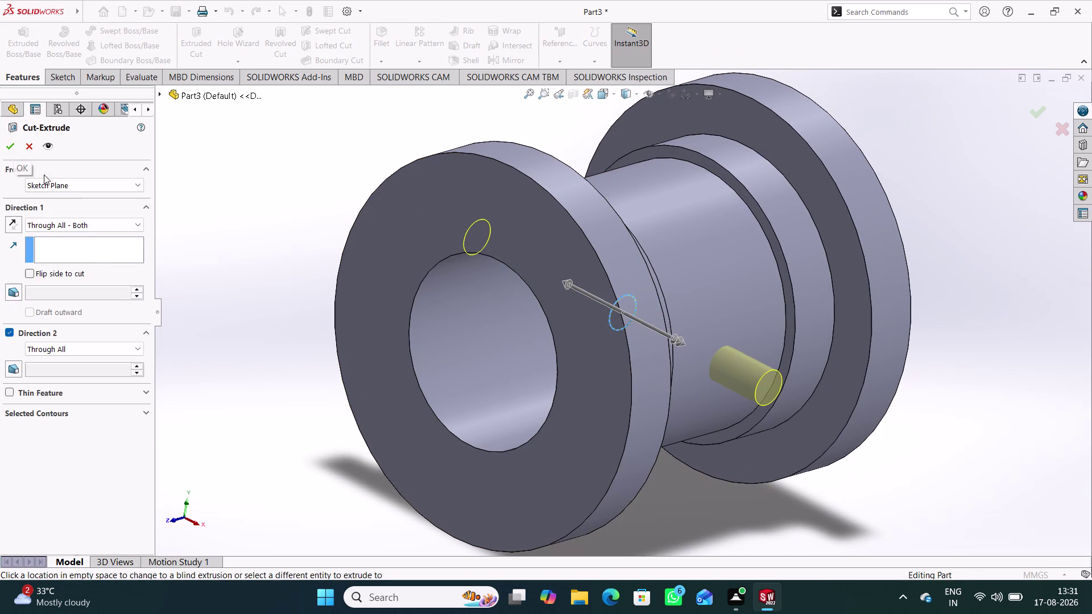
middle_drag(223, 261, 322, 257)
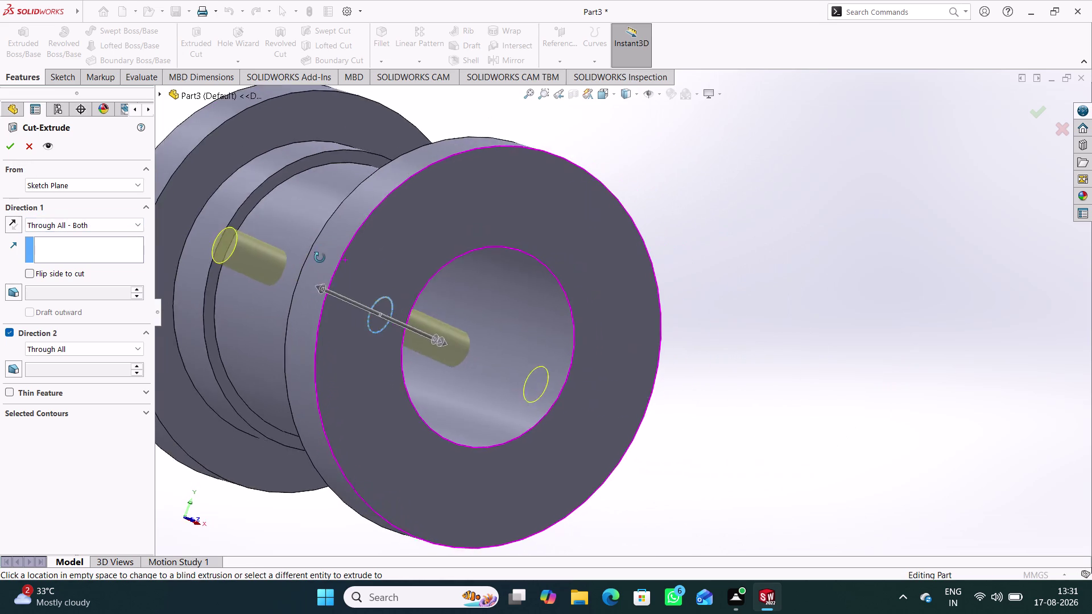
middle_drag(321, 256, 211, 257)
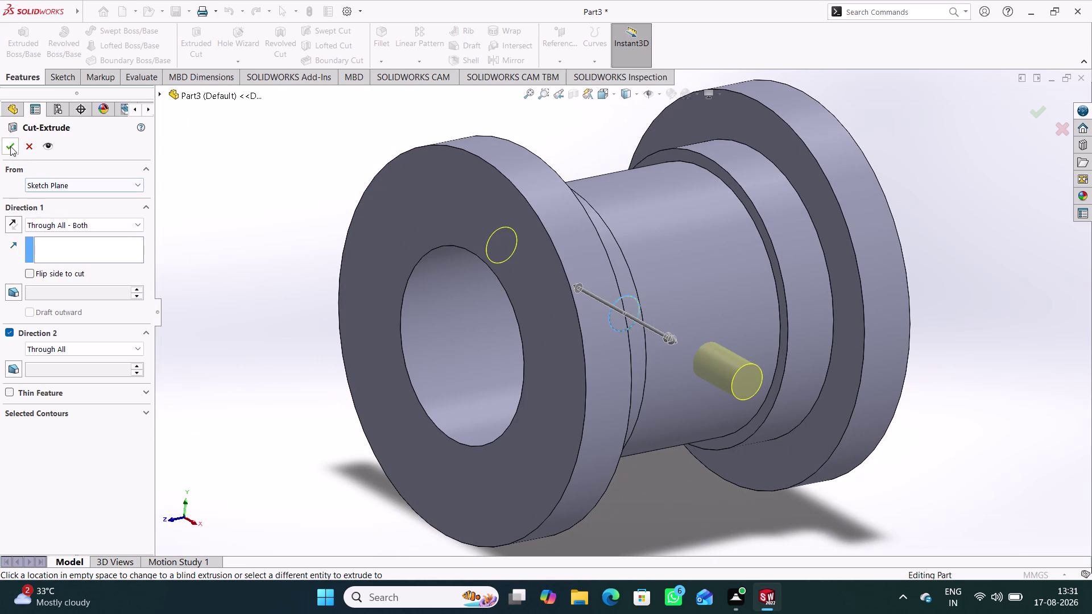
click(11, 147)
click(246, 322)
middle_drag(257, 331, 255, 324)
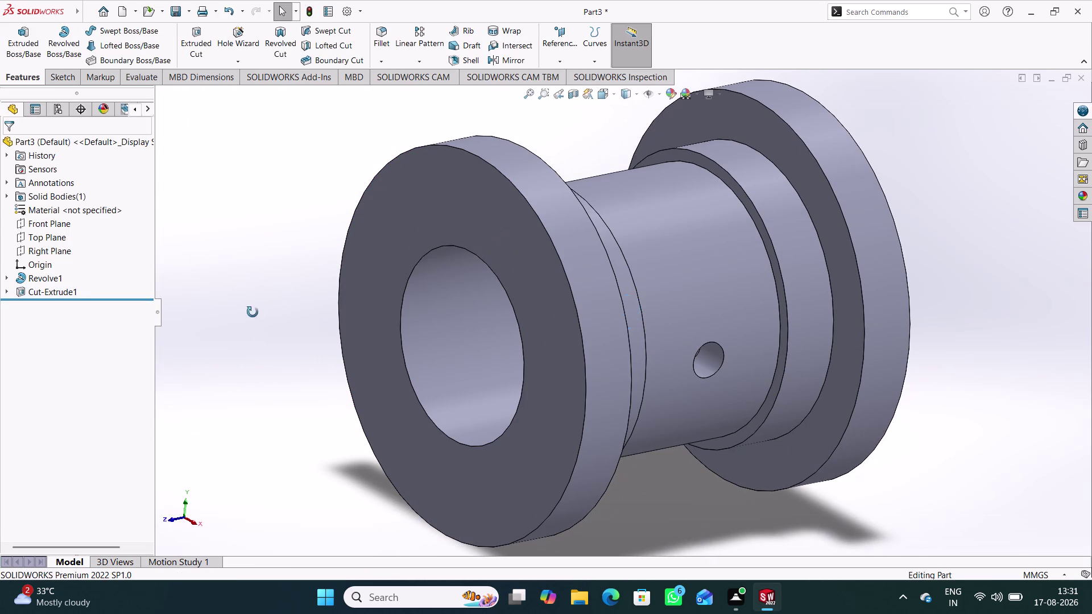
middle_drag(254, 324, 241, 292)
scroll(up, 3)
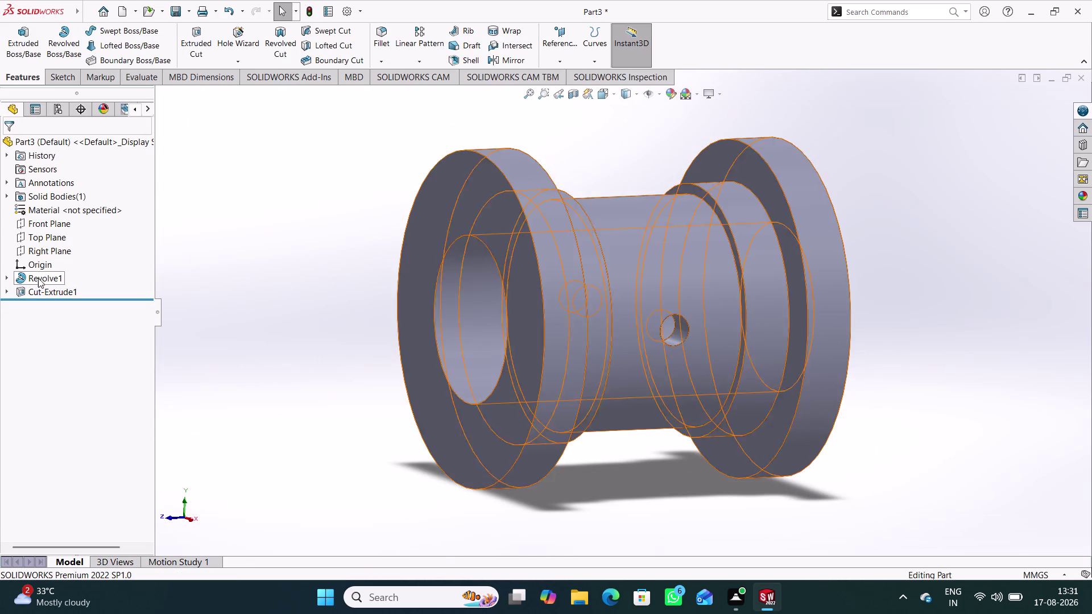